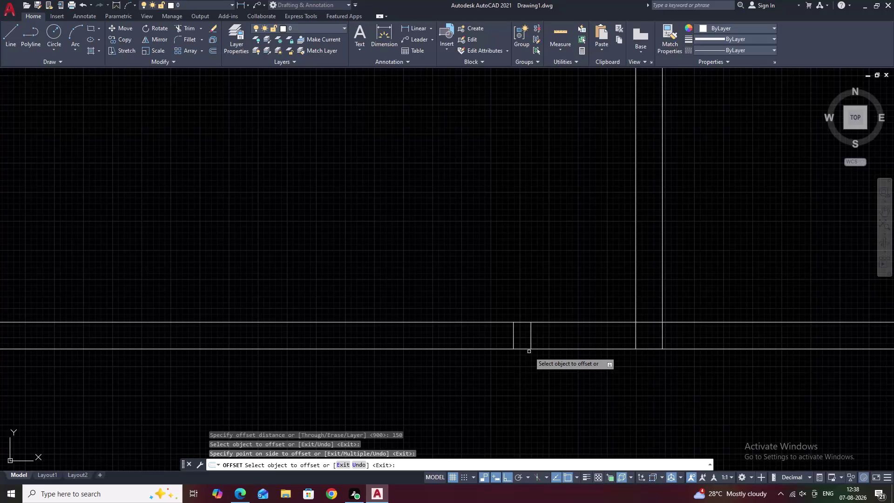
Draw a 900-tall, 115-wide rectangle outline rising from the opening's left jamb.
key(Escape)
text(L)
key(space)
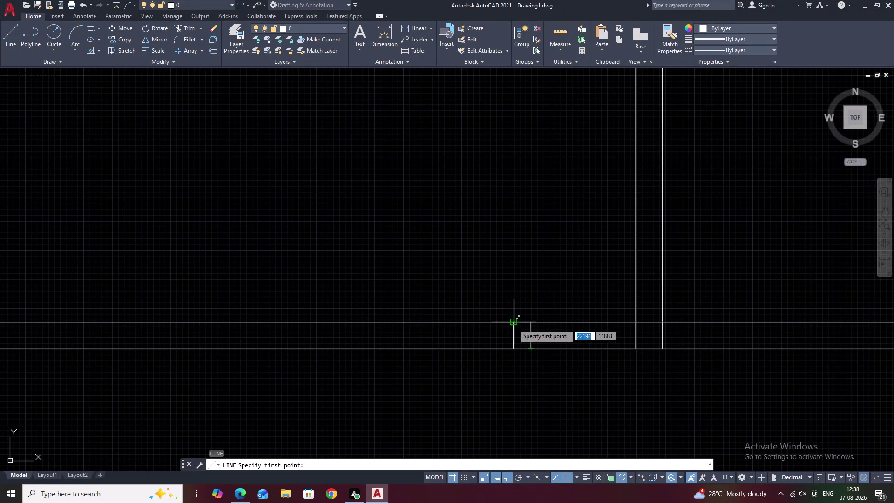
click(514, 326)
text(900)
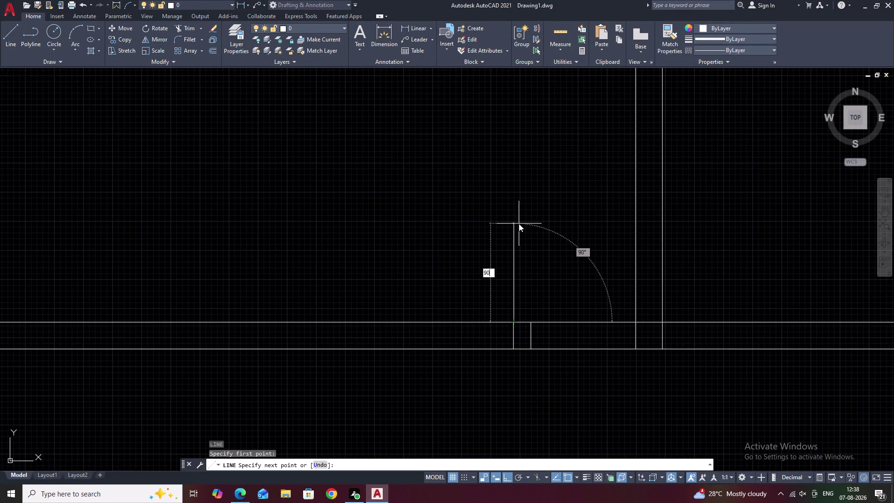
key(space)
text(1)
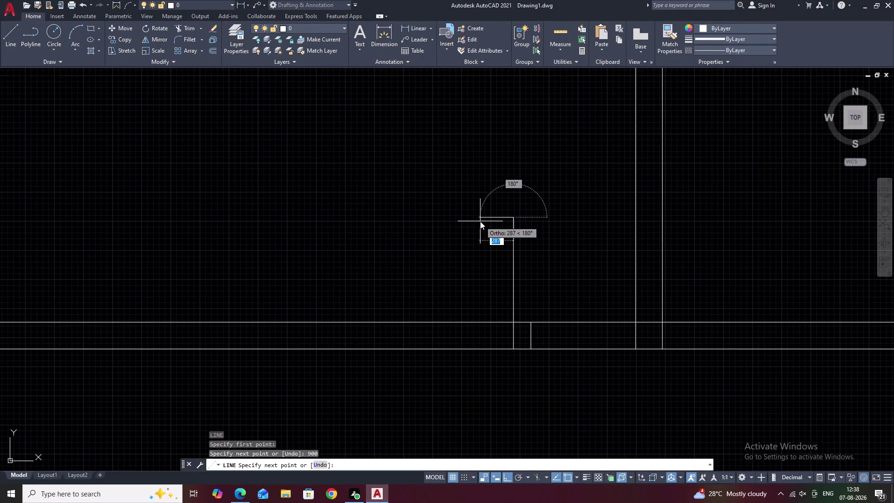
text(15)
key(space)
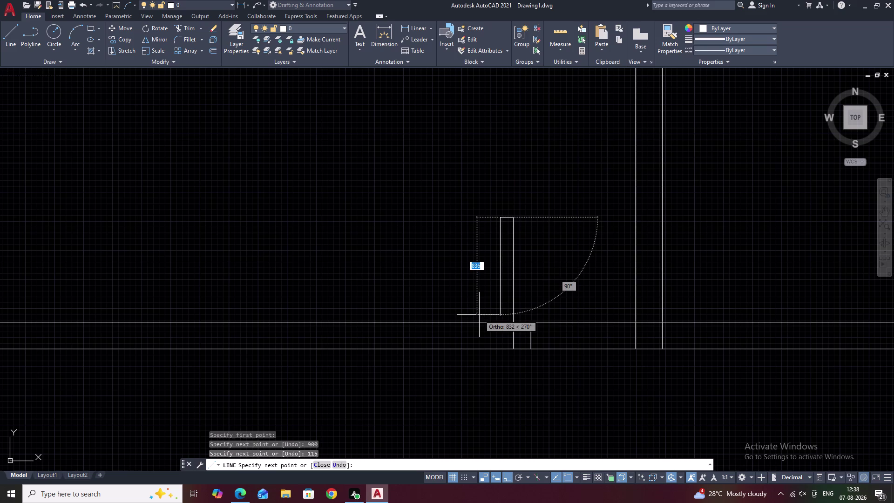
text(900)
key(space)
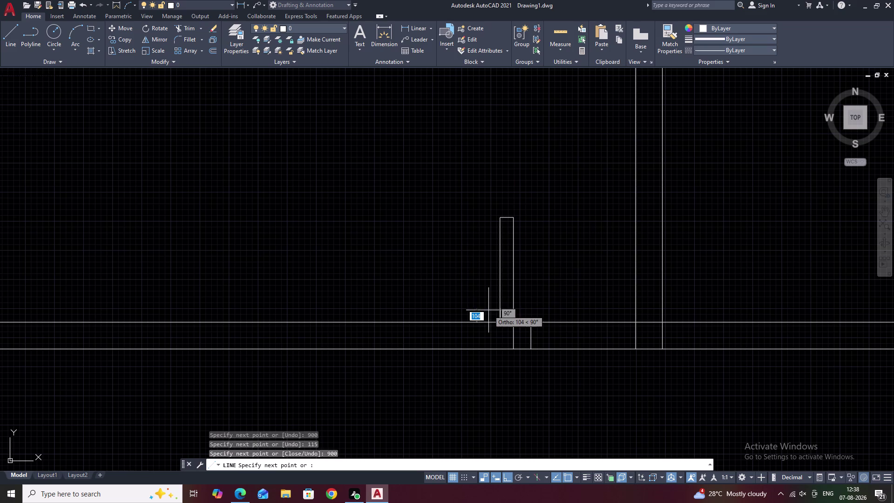
key(Escape)
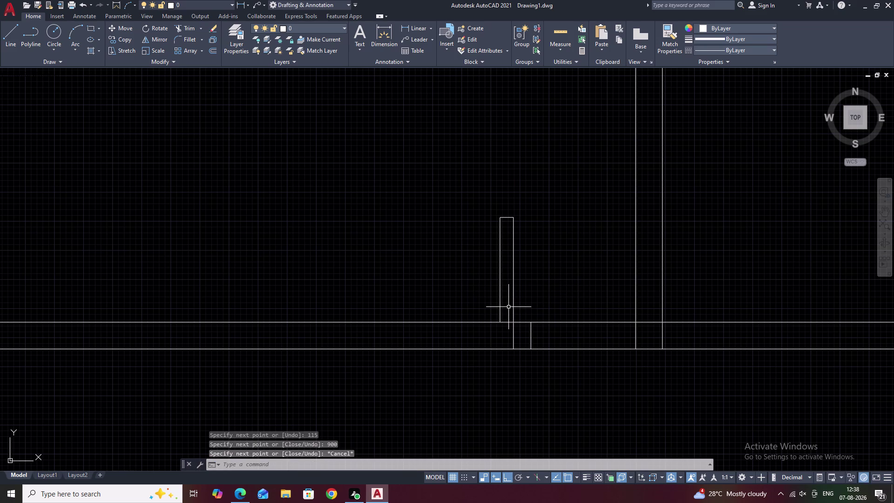
Offset the rectangle's left edge 900 to the left, then offset that copy 115 further left.
text(O 900)
key(space)
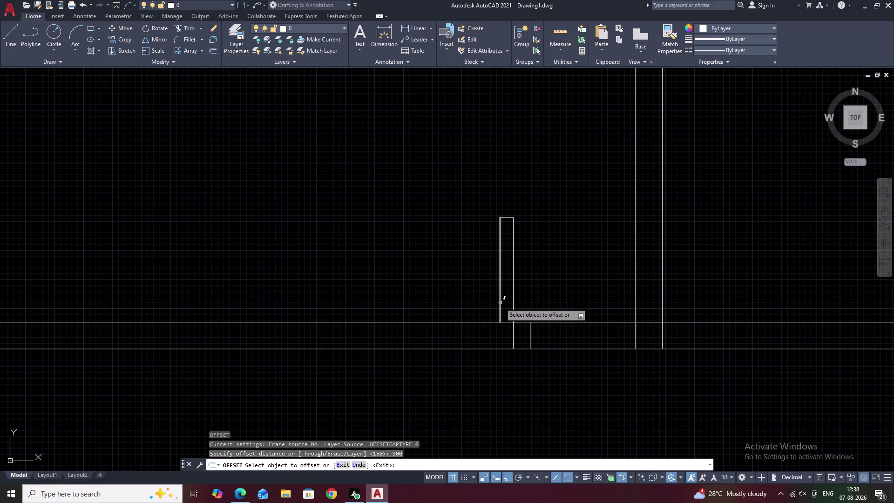
click(499, 284)
click(349, 272)
key(space)
key(space)
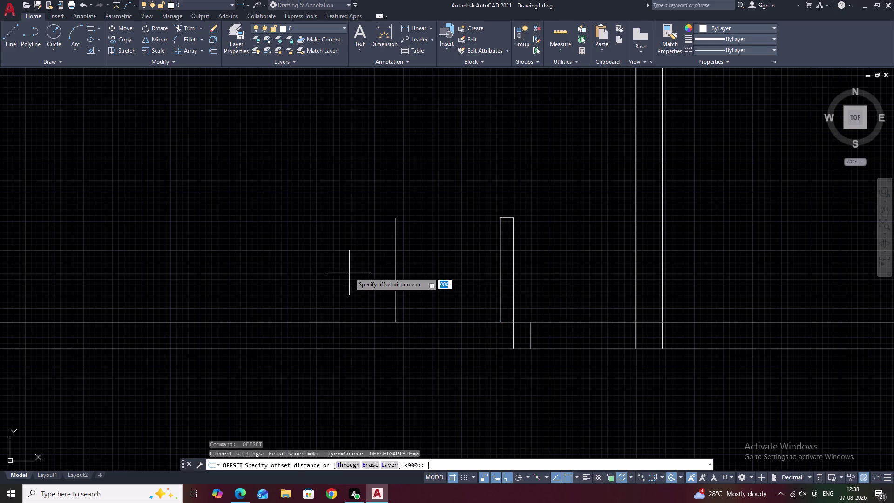
text(1150)
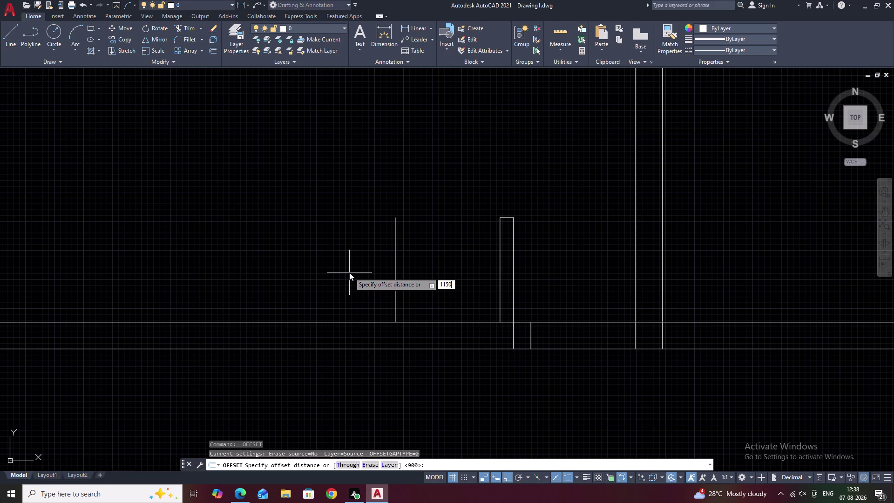
key(BackSpace)
key(space)
click(394, 252)
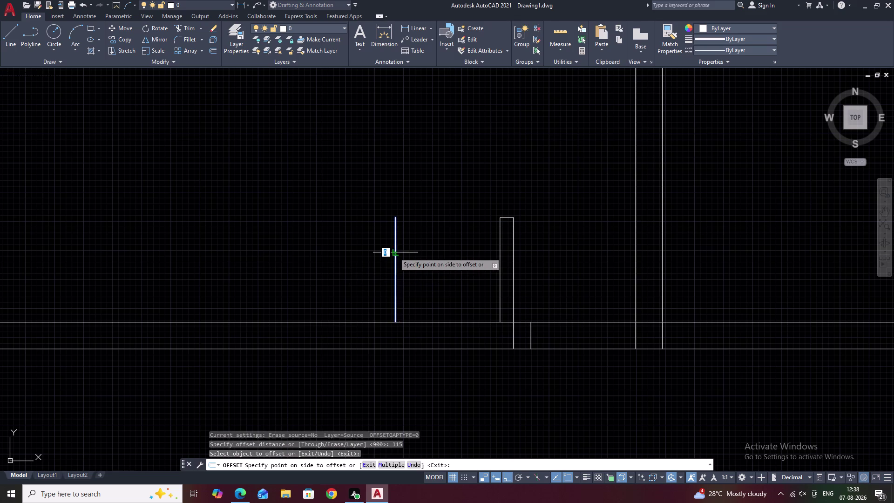
click(372, 254)
key(Escape)
Offset the left vertical line another 150 units to the left.
middle_drag(398, 272, 544, 299)
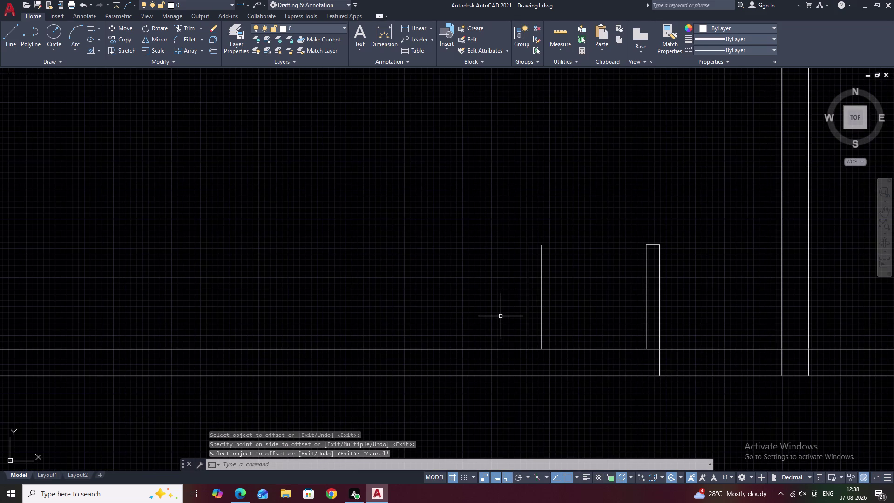
key(space)
text(150)
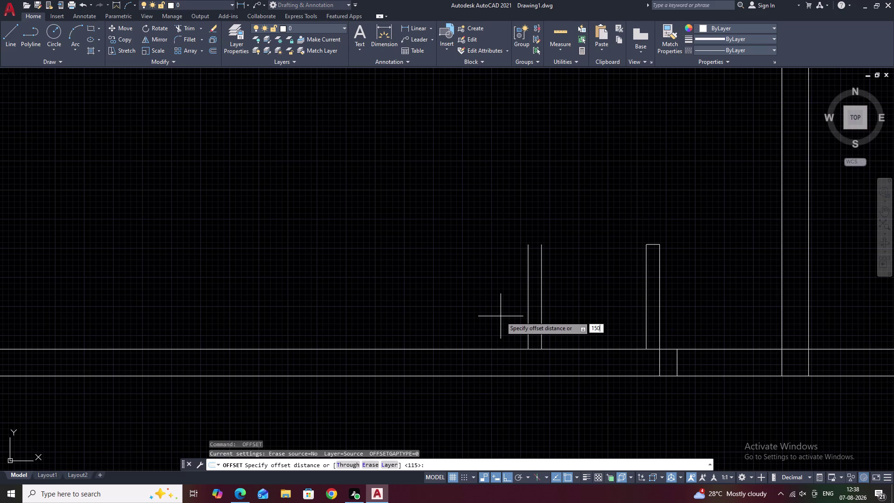
key(space)
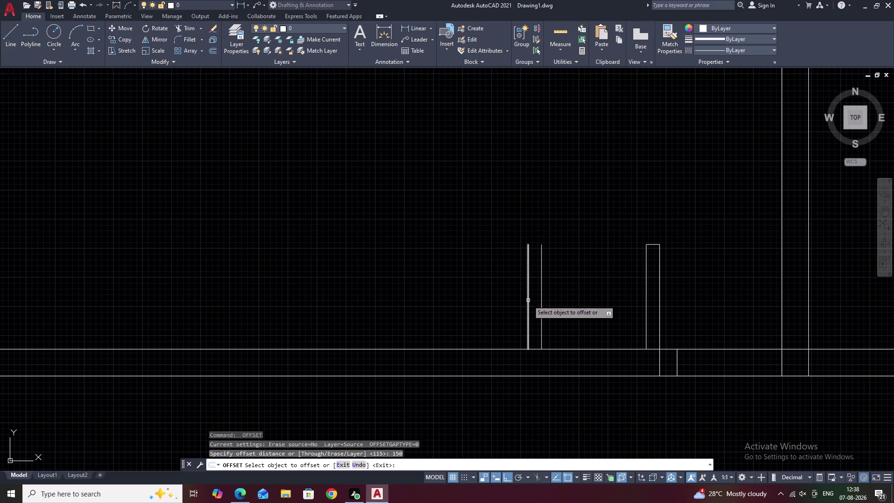
click(529, 300)
click(465, 302)
key(Escape)
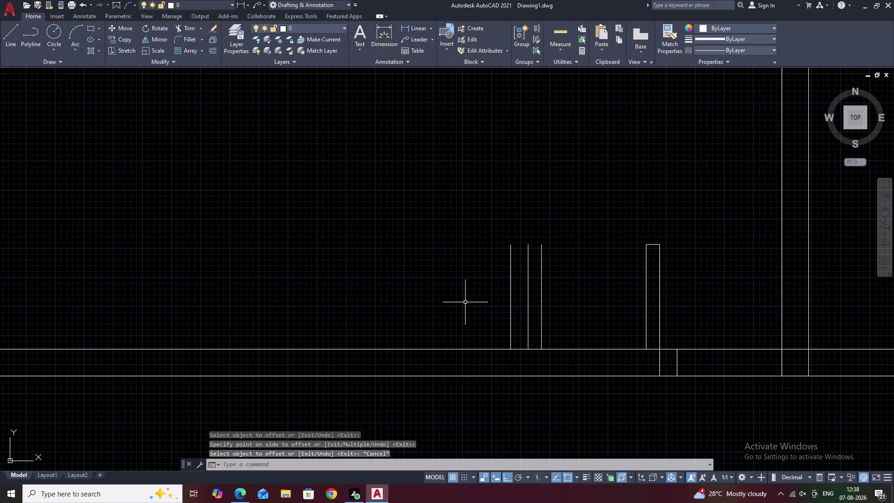
Extend the leftmost line to the lower wall and trim its part above the wall.
text(EX)
key(space)
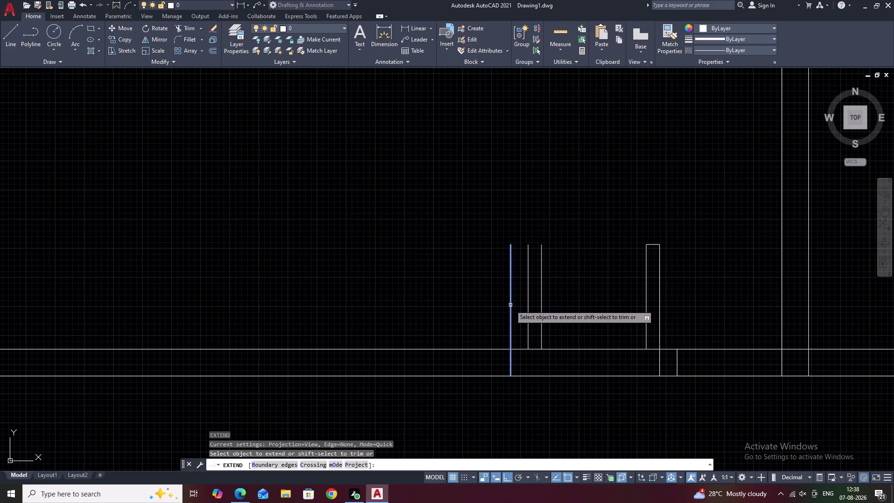
click(511, 306)
key(Escape)
text(TR)
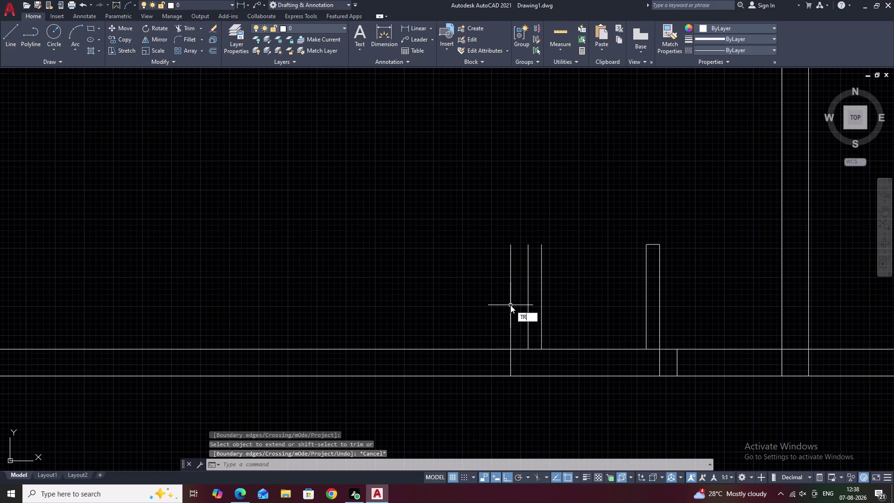
key(space)
click(511, 305)
key(Escape)
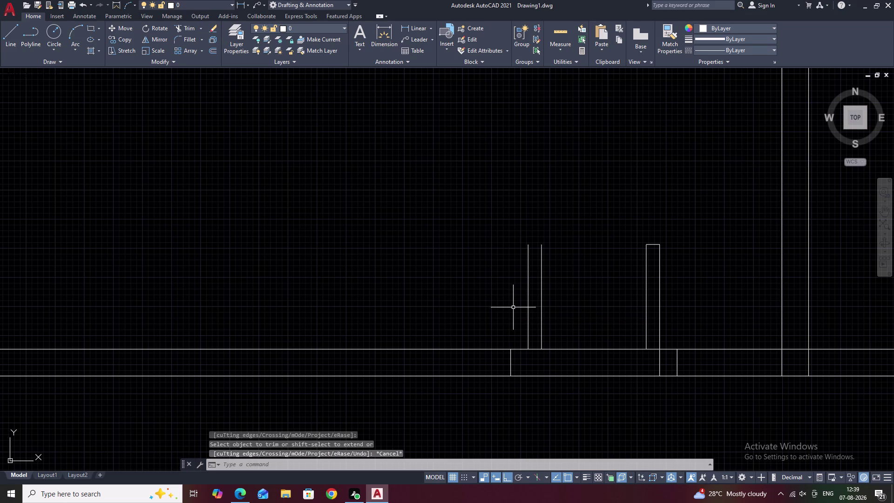
text(L)
key(space)
key(Escape)
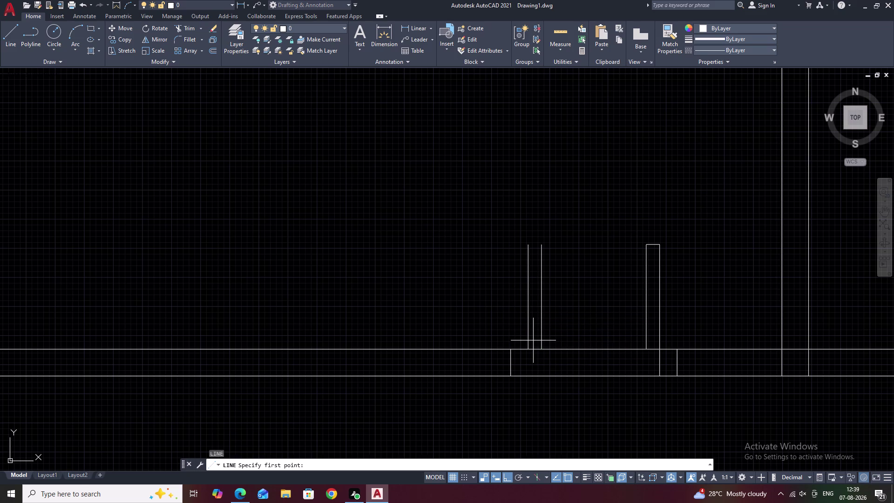
Trim away the extra jamb line inside the wall.
text(TR)
key(space)
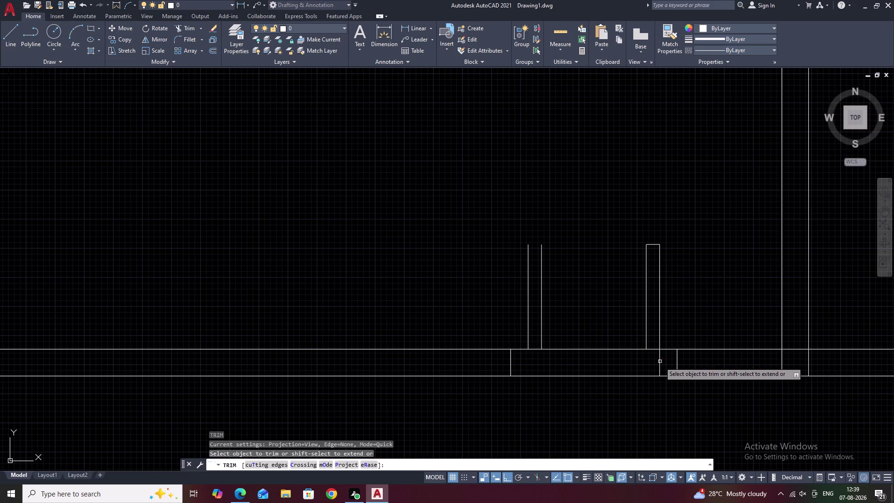
click(660, 362)
key(Escape)
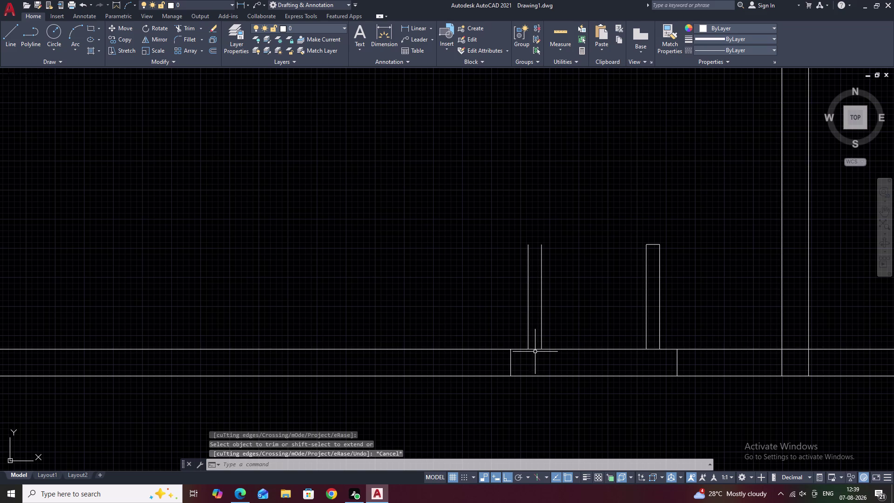
key(Escape)
Offset the jamb line 900 units to the left.
text(O)
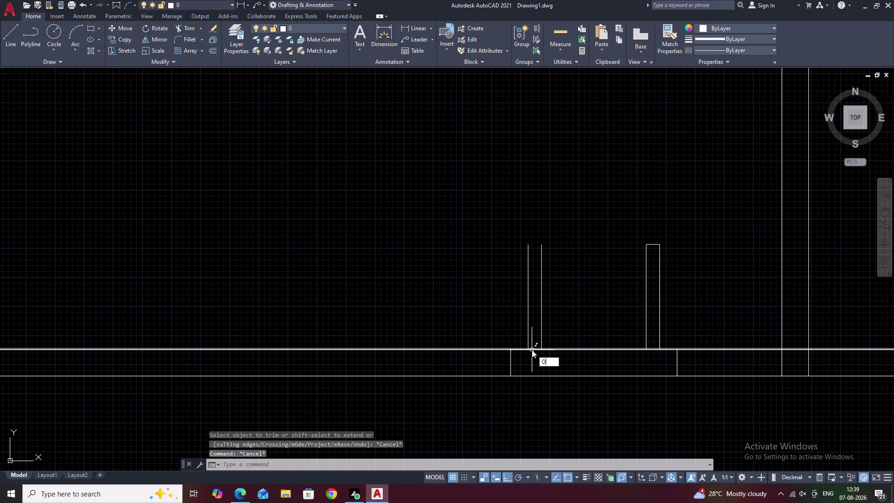
key(space)
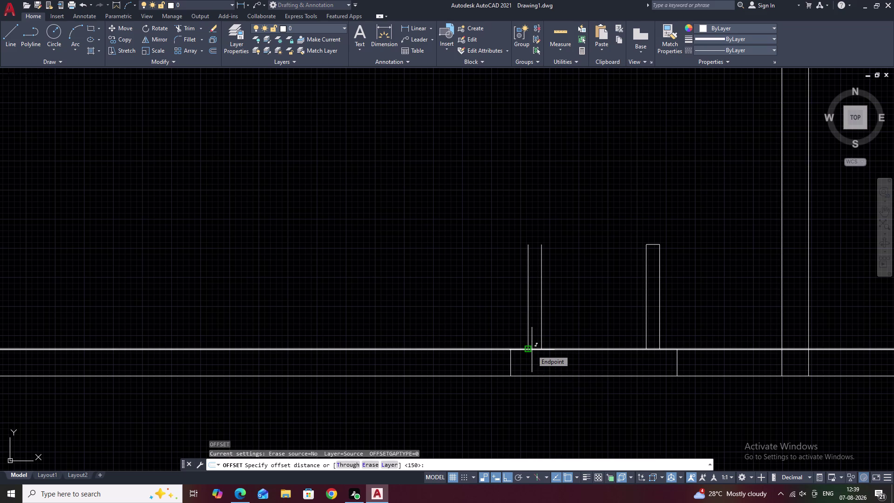
text(900)
key(space)
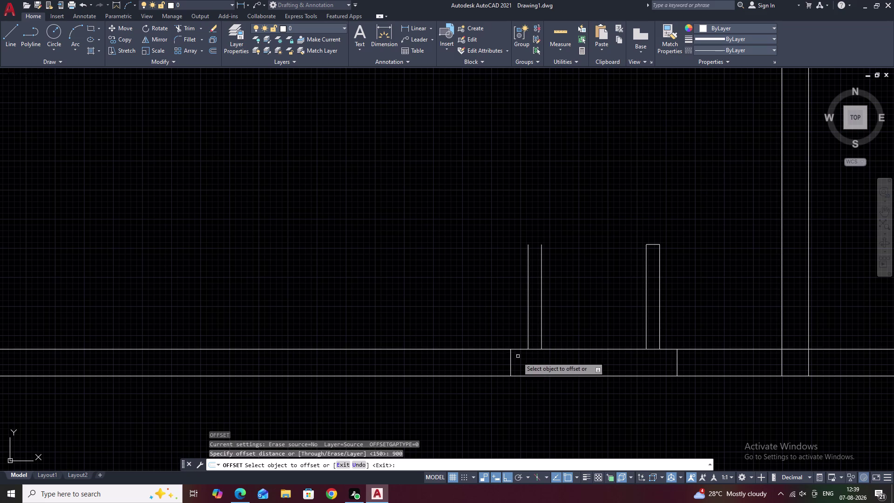
click(511, 359)
click(387, 363)
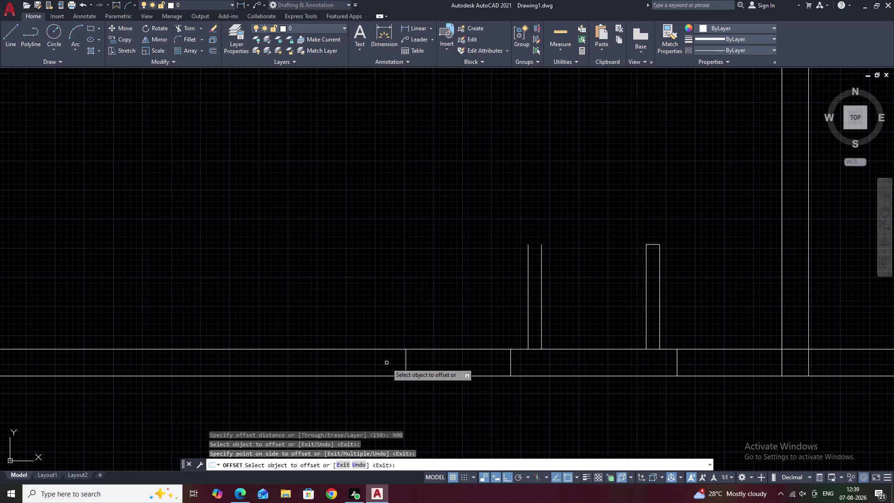
key(Escape)
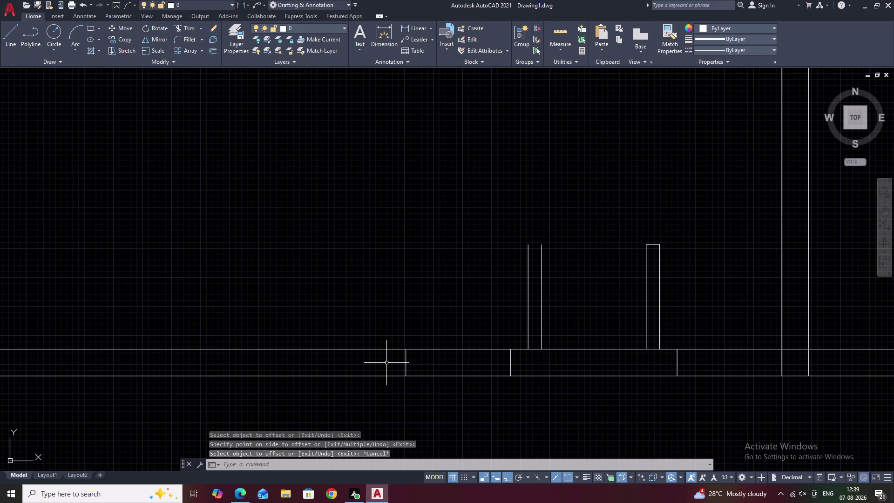
Offset the new jamb line a further 150 units to the left.
key(space)
text(150)
key(space)
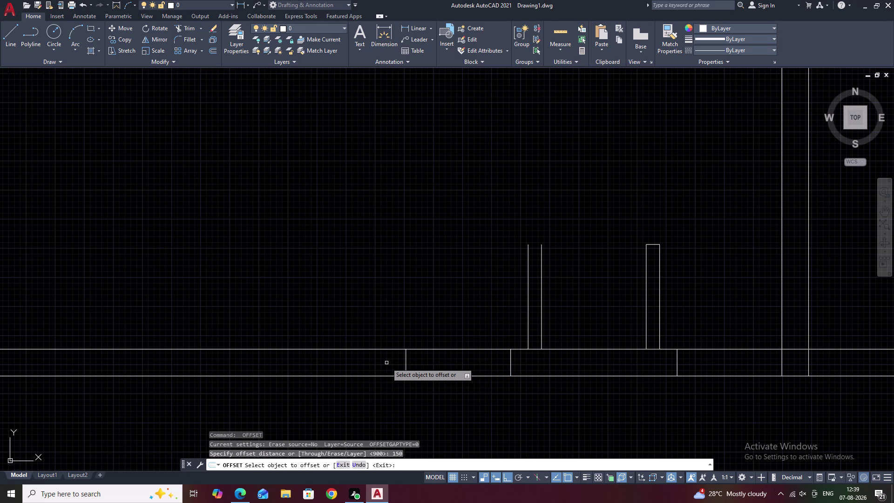
click(406, 362)
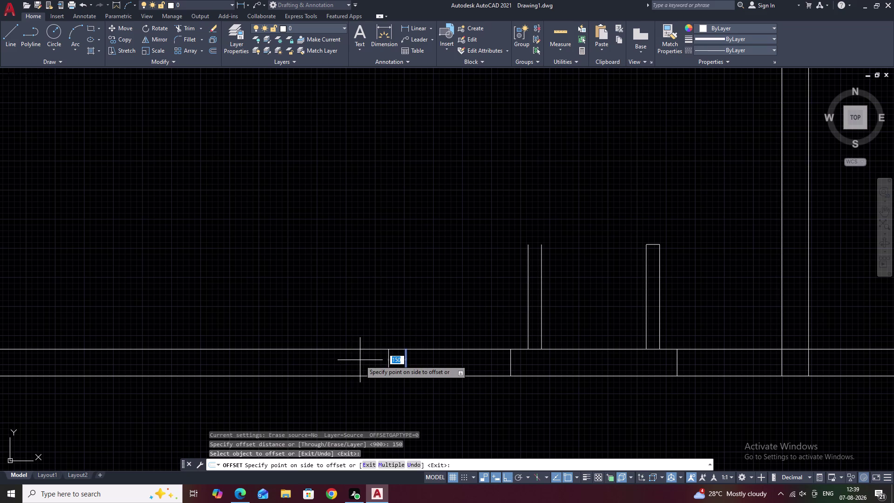
click(350, 361)
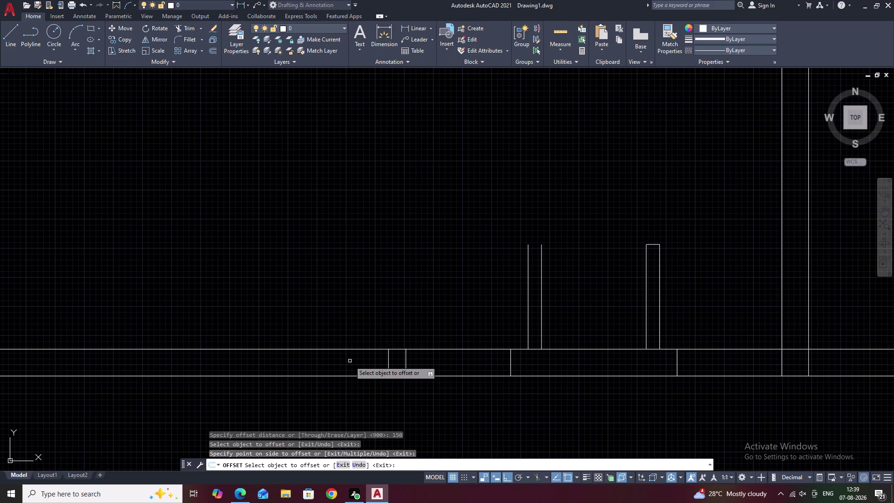
key(space)
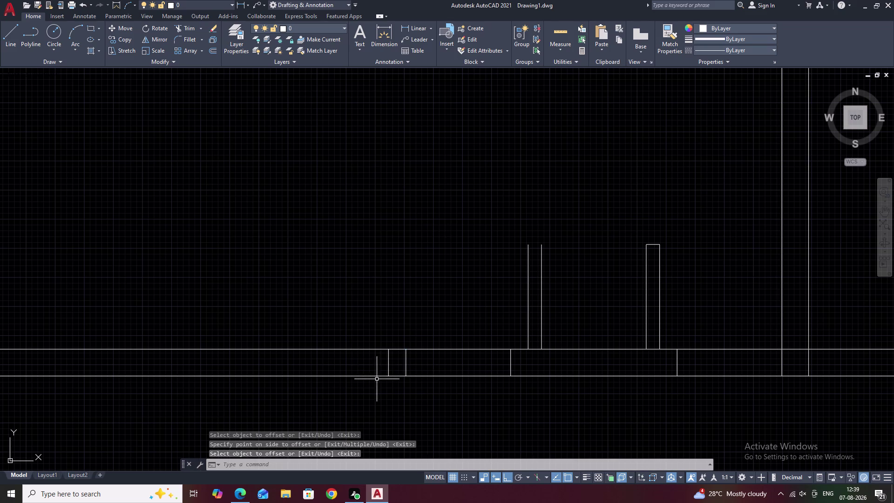
text(L)
key(space)
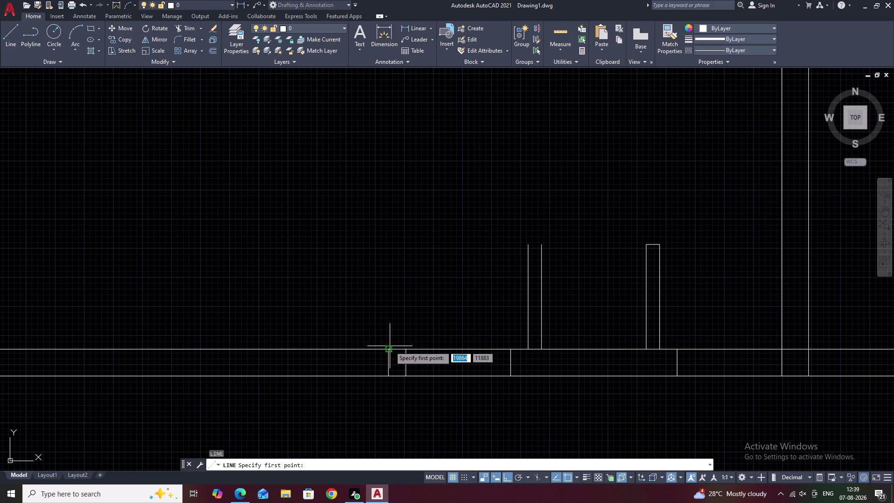
From the new jamb, draw 150, then 900 up, 115 across and 900 down.
click(390, 349)
text(150)
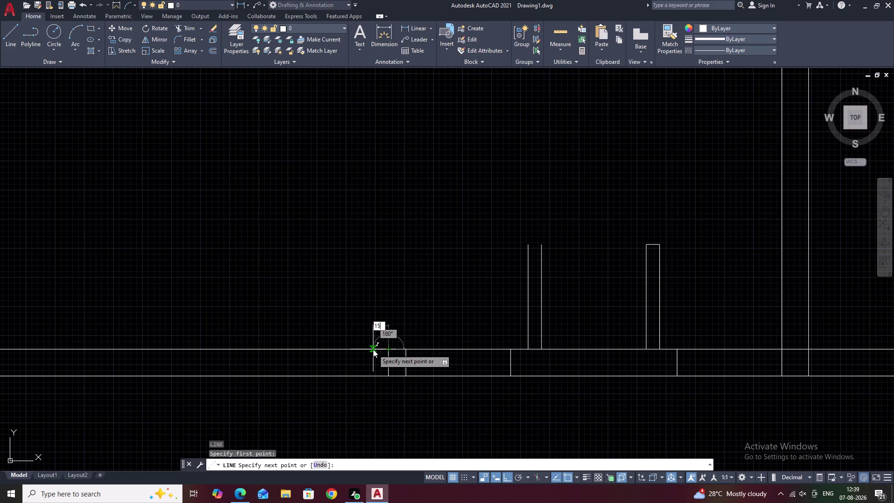
key(space)
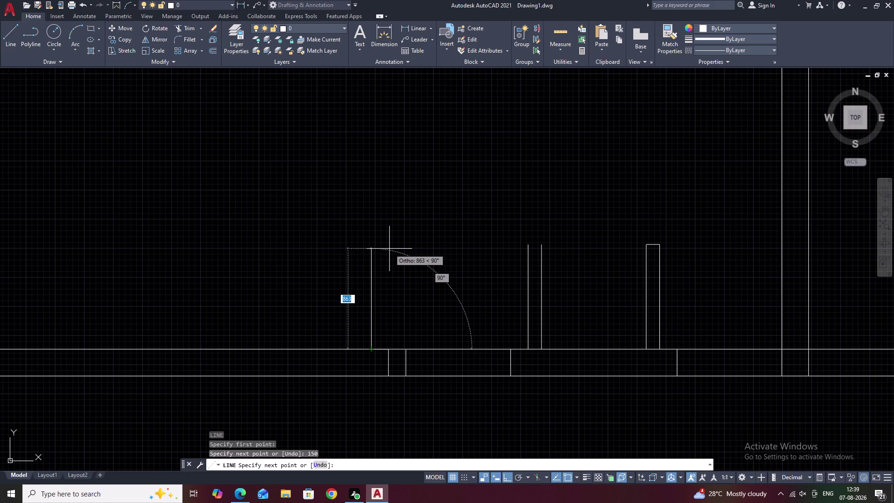
text(90)
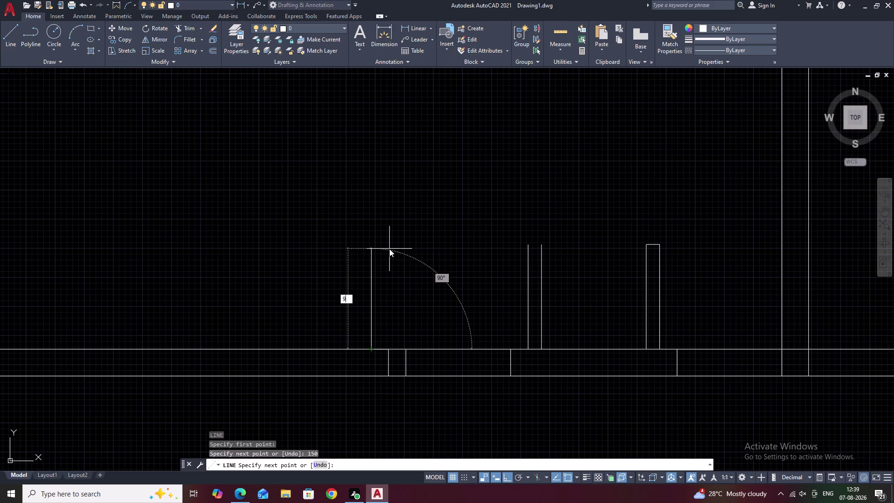
text(0)
key(space)
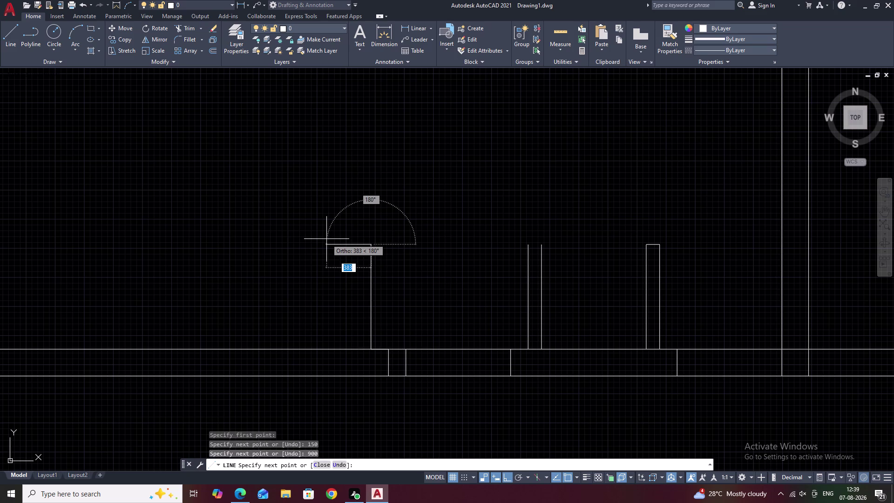
text(1150)
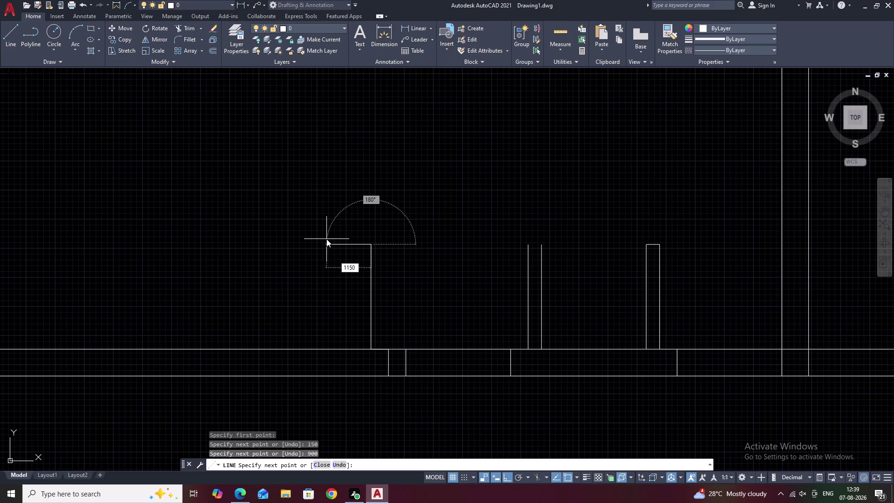
key(BackSpace)
key(space)
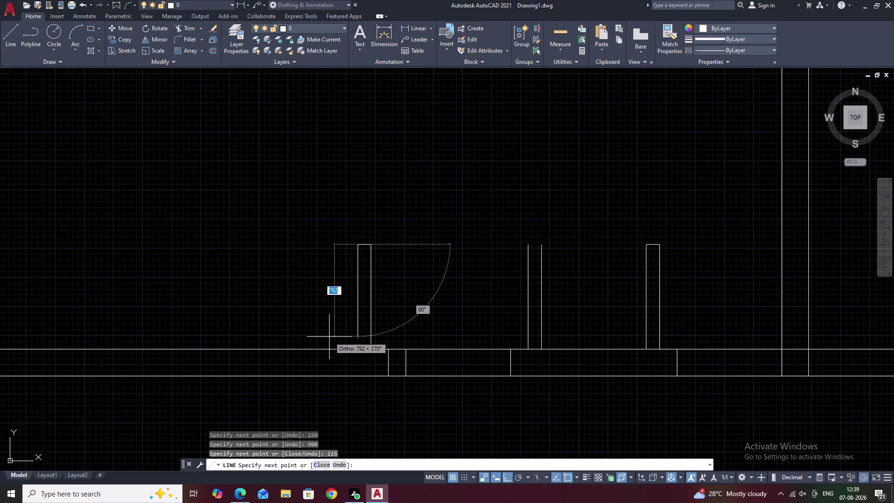
text(900)
key(space)
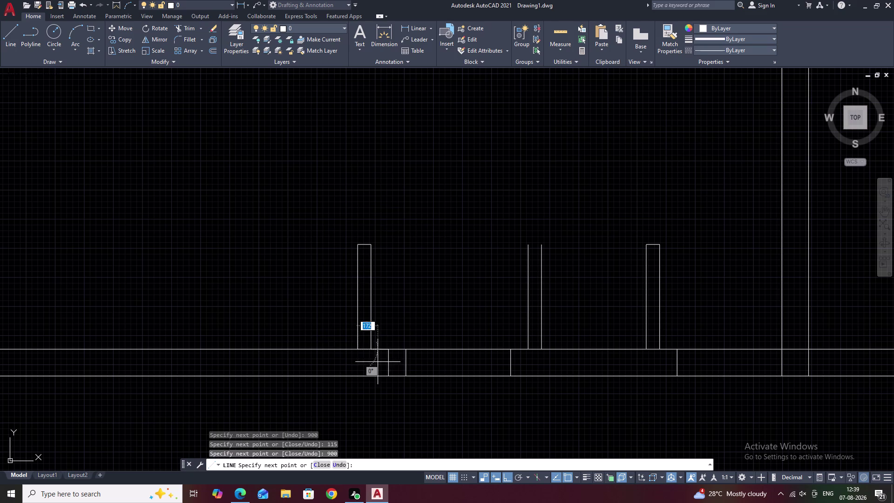
key(Escape)
Offset the pier's left line 900 units to the left.
middle_drag(368, 360, 472, 376)
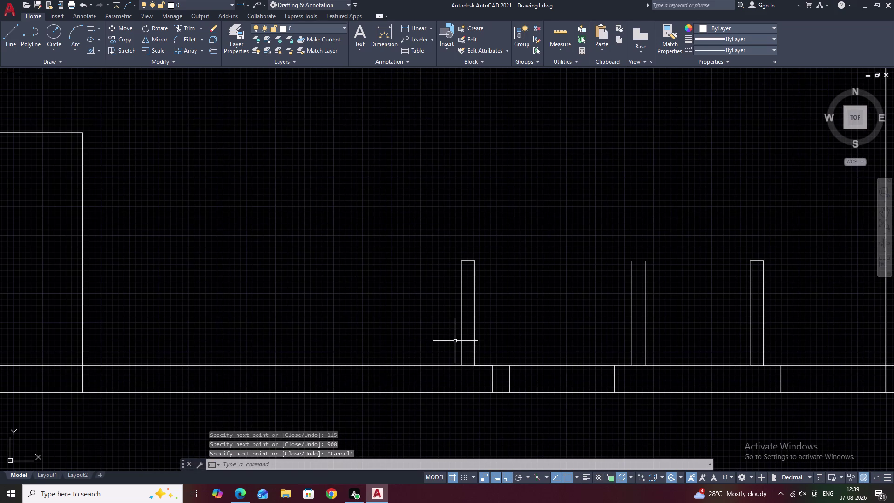
text(O)
key(space)
text(9)
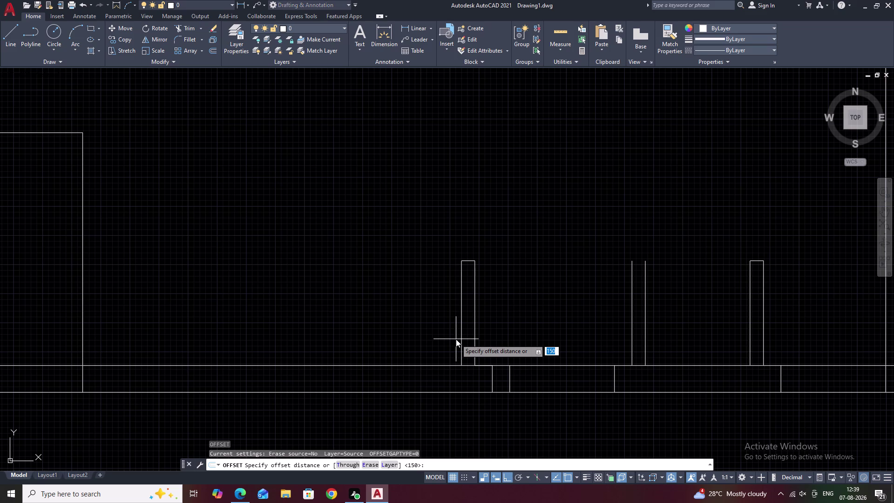
text(00)
key(space)
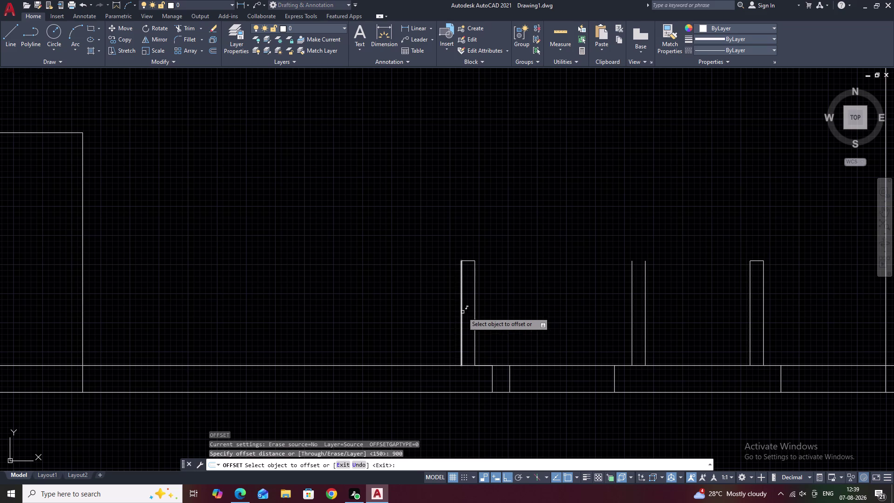
click(461, 310)
click(316, 293)
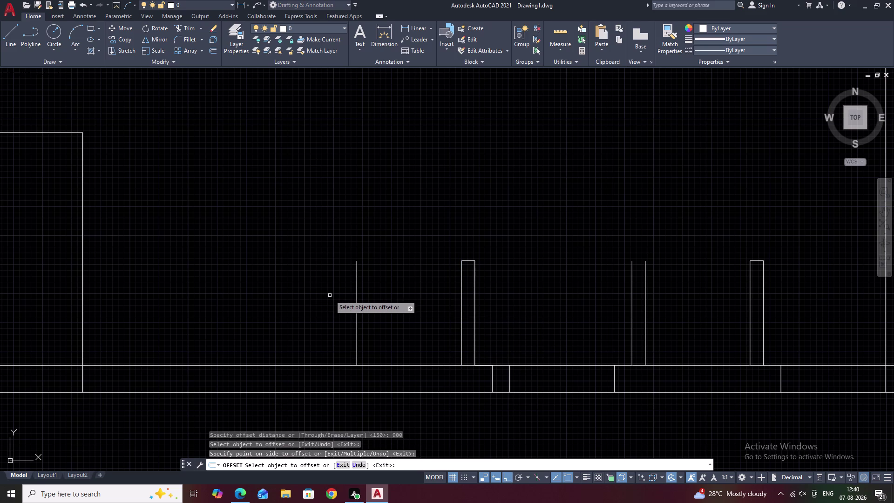
key(space)
Offset the newly copied vertical line 115 units further left.
text(11)
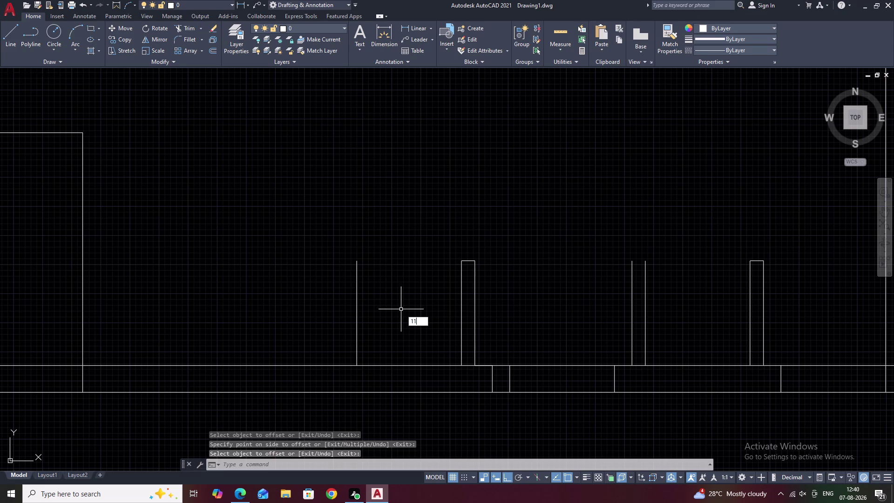
text(5)
key(space)
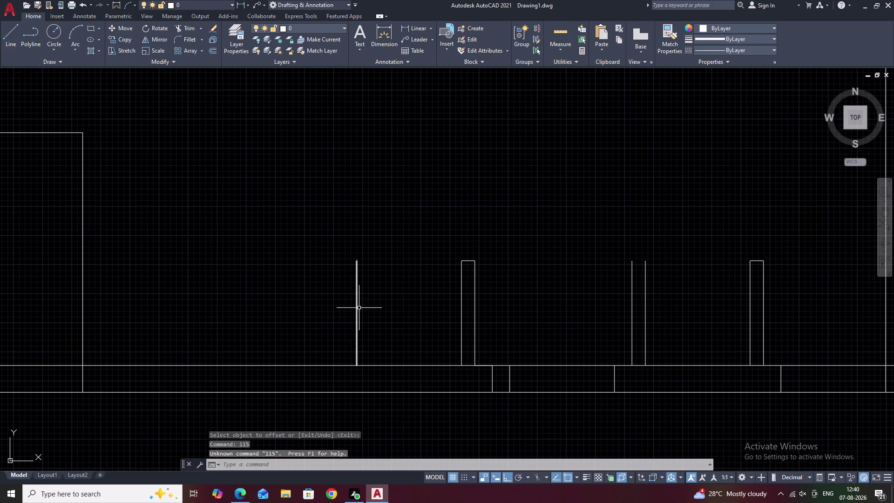
key(space)
key(Escape)
key(Escape)
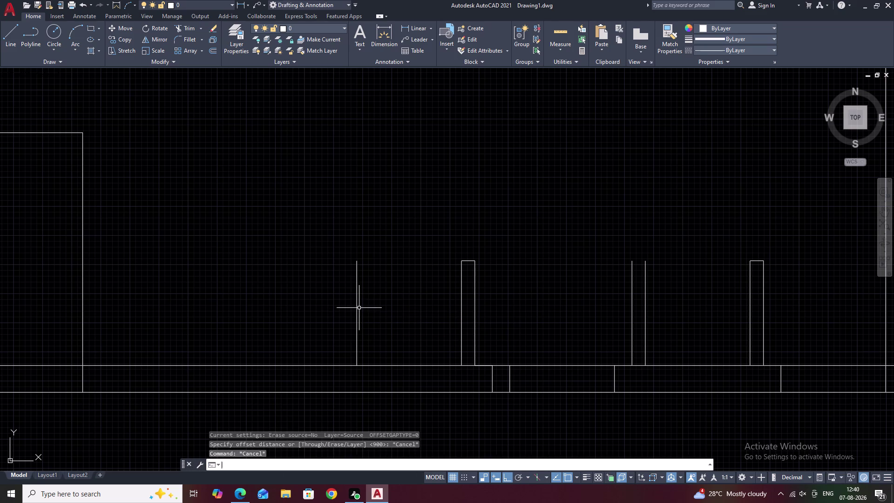
key(space)
text(150)
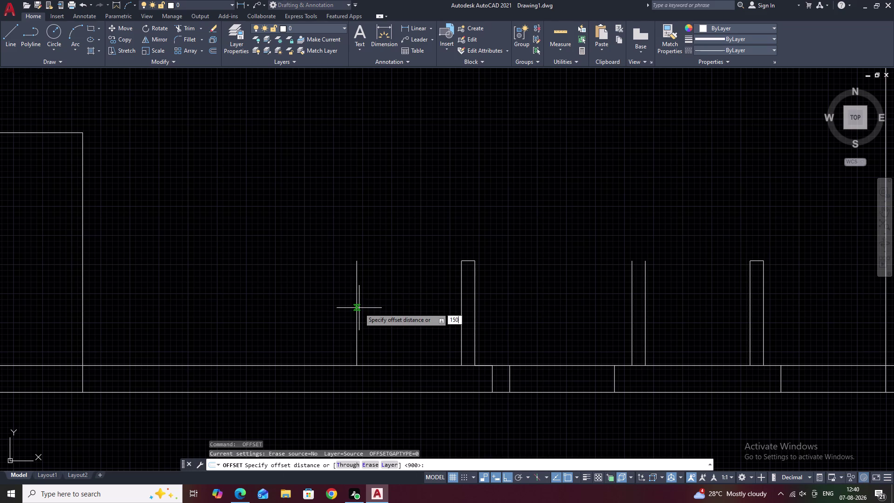
key(space)
key(Escape)
key(space)
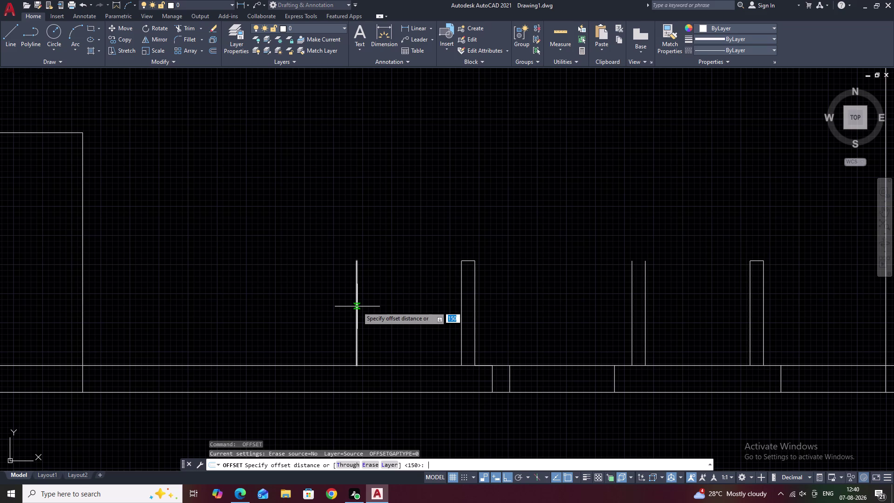
text(115)
key(space)
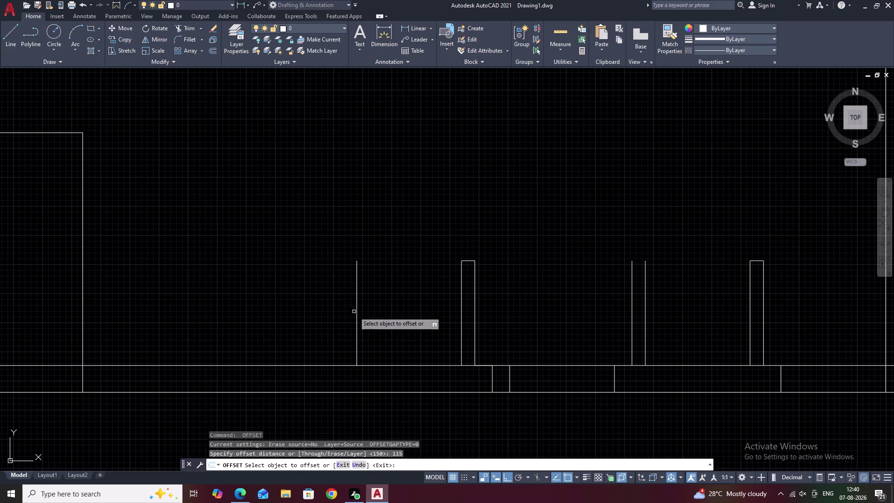
click(356, 308)
click(322, 309)
key(Escape)
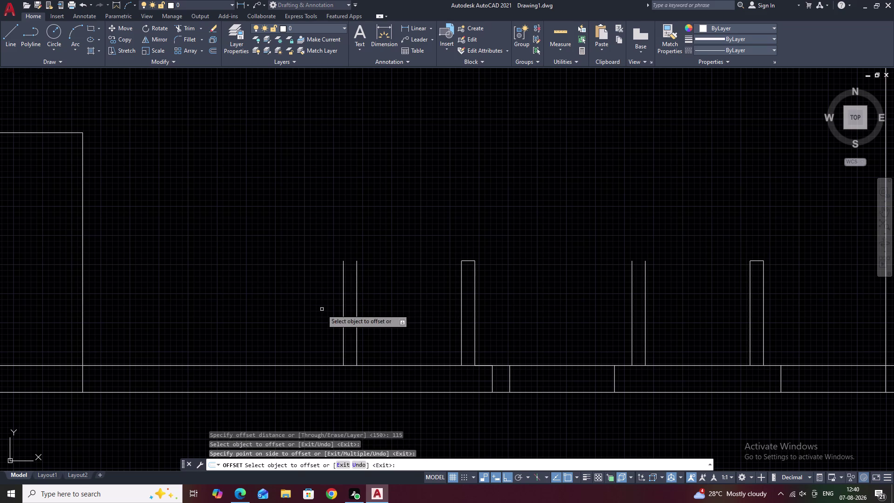
Attempt a line from the new line's top with a 150 offset, then cancel.
text(L)
key(space)
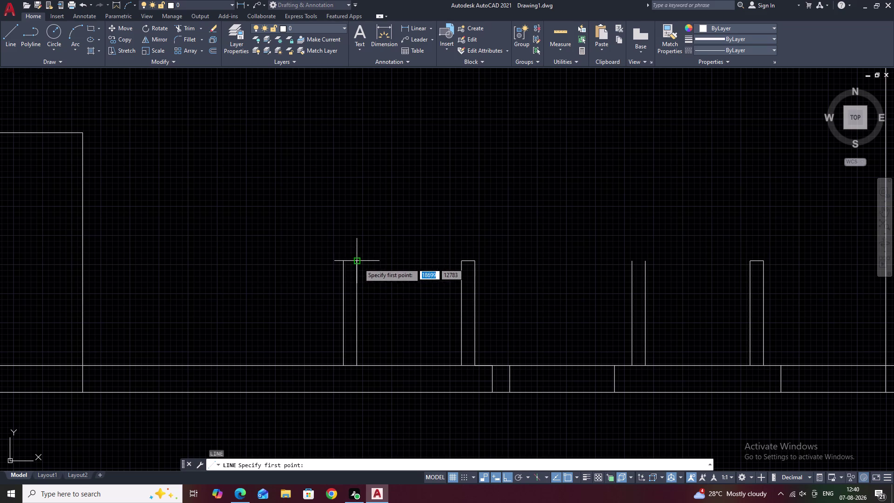
click(359, 263)
click(345, 262)
key(Escape)
scroll(down, 3)
middle_drag(395, 318, 436, 308)
key(space)
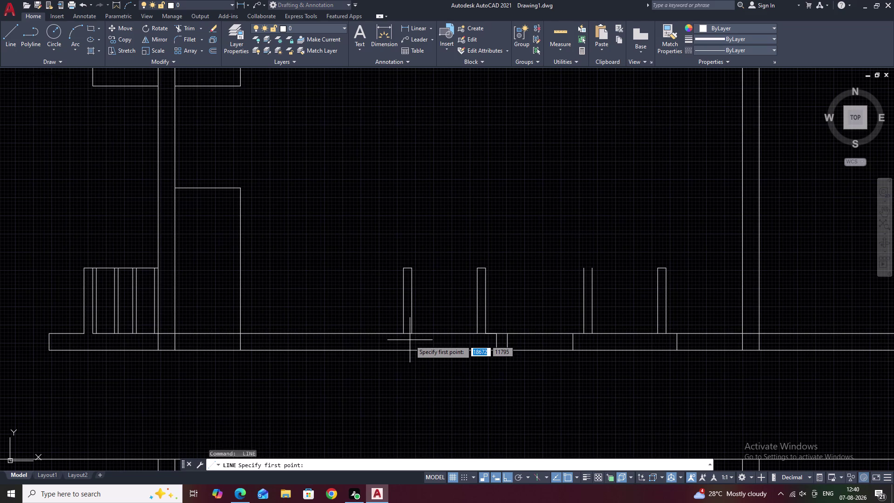
text(150)
key(space)
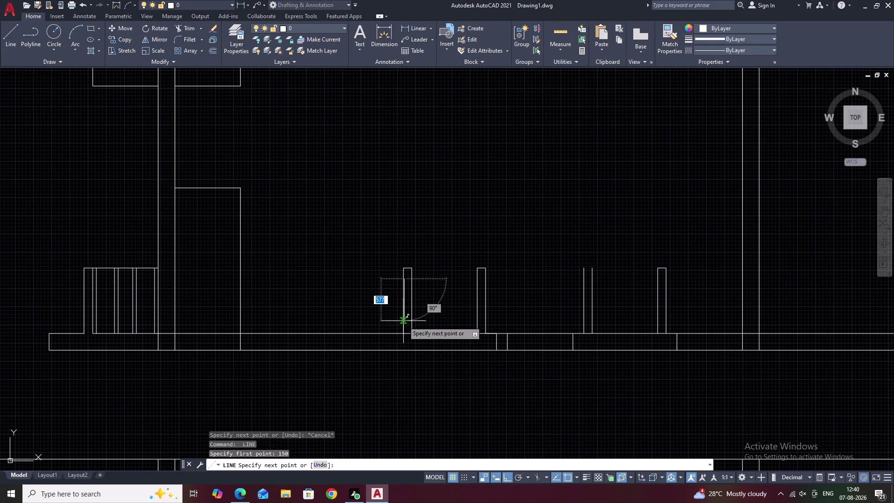
key(Escape)
scroll(up, 3)
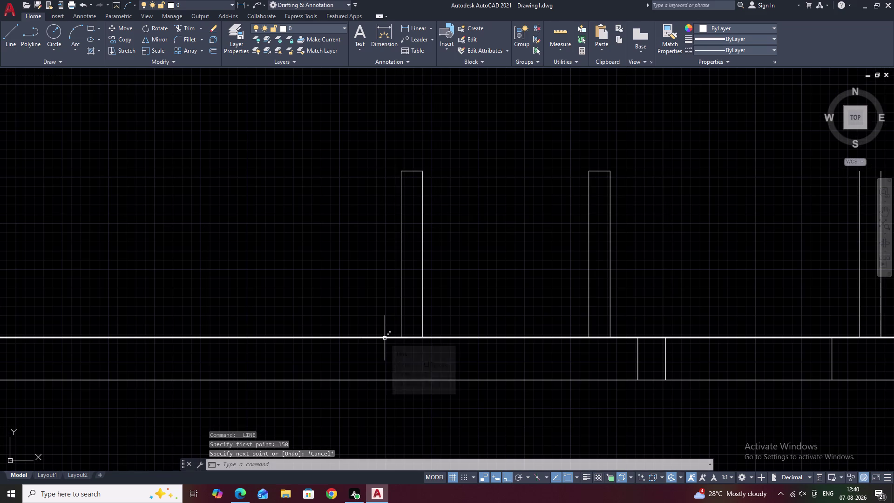
Draw a jamb line from the pier's base corner, 150 left then 230 down.
key(k)
key(BackSpace)
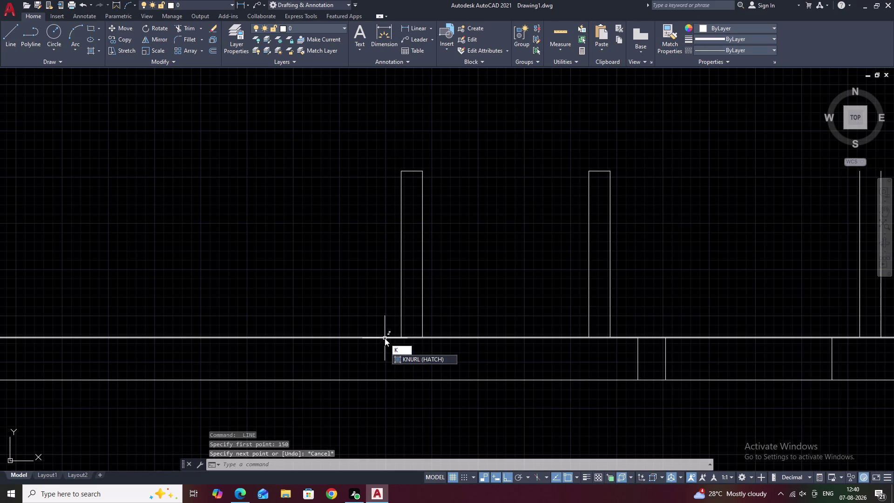
key(BackSpace)
text(L)
key(space)
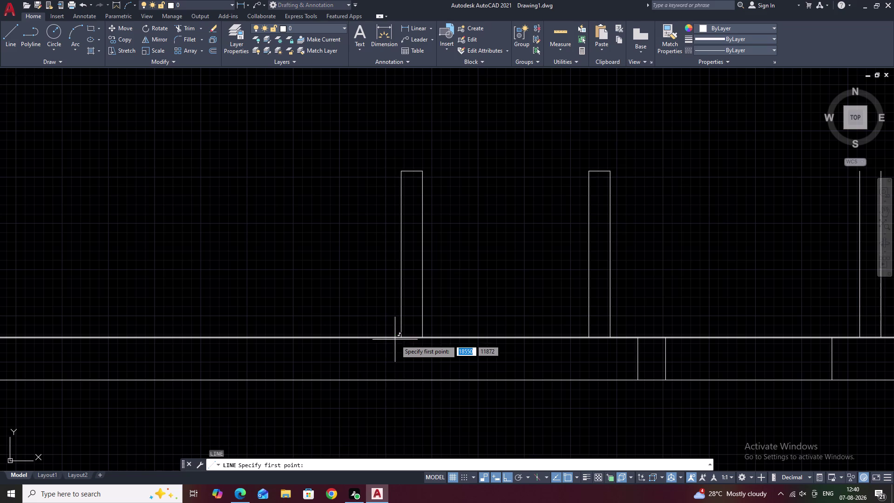
click(402, 340)
text(15)
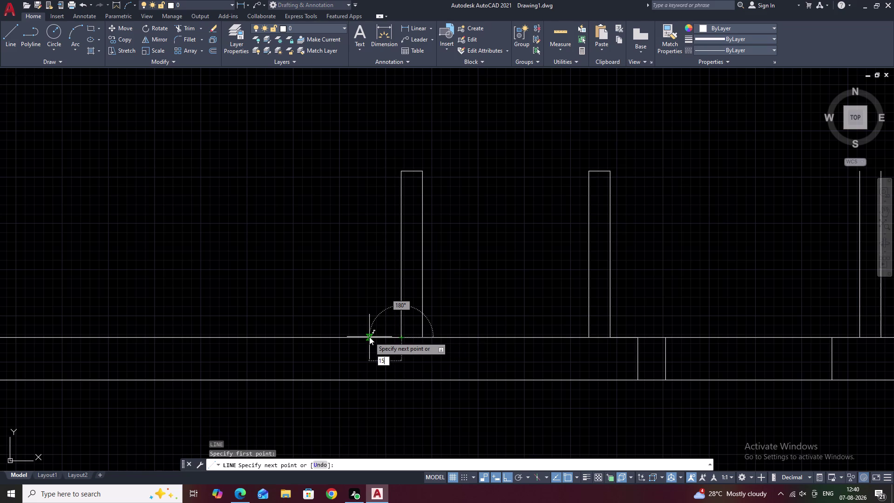
text(0)
key(space)
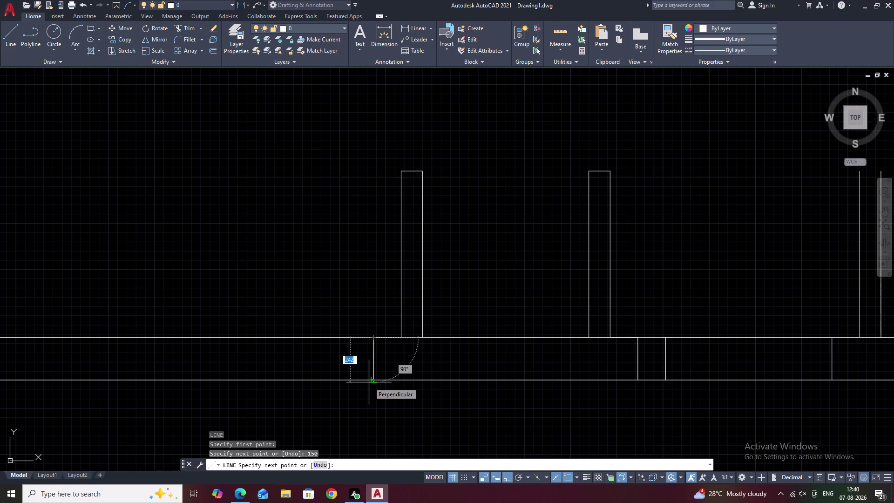
text(230)
key(space)
key(Escape)
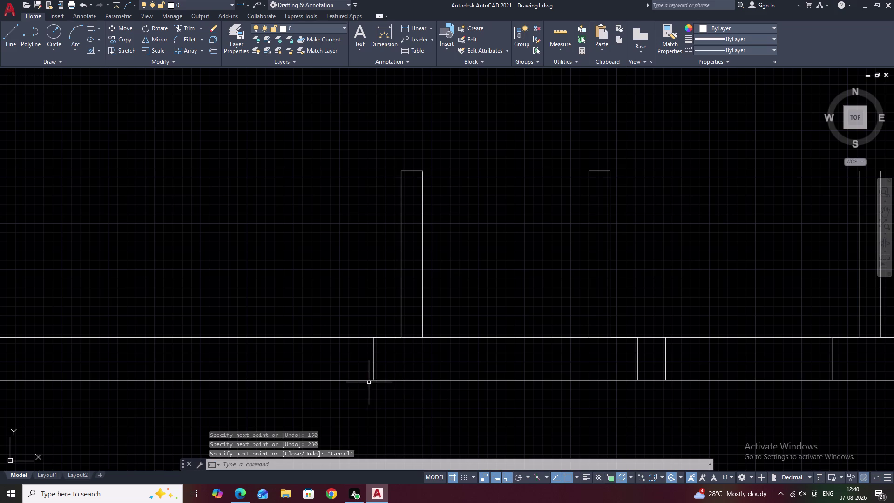
scroll(down, 3)
middle_drag(536, 411, 616, 402)
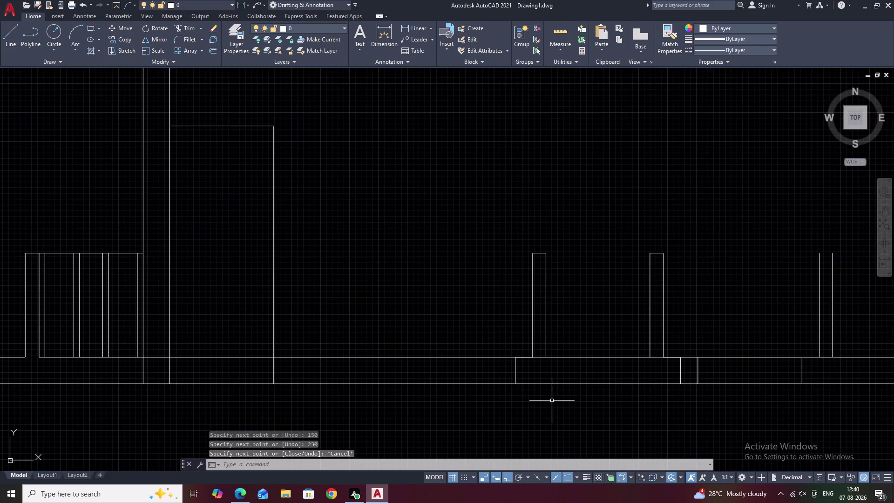
Trim the wall line inside the pier.
text(TR)
key(space)
click(541, 357)
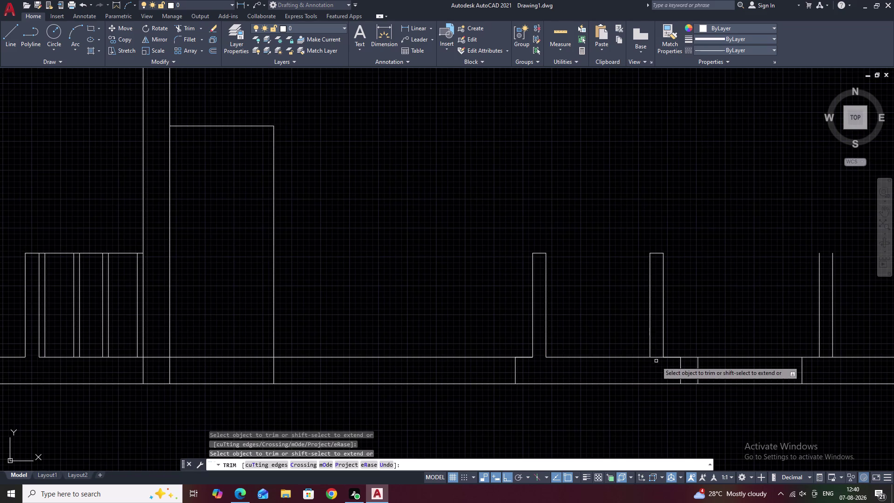
click(658, 356)
key(Escape)
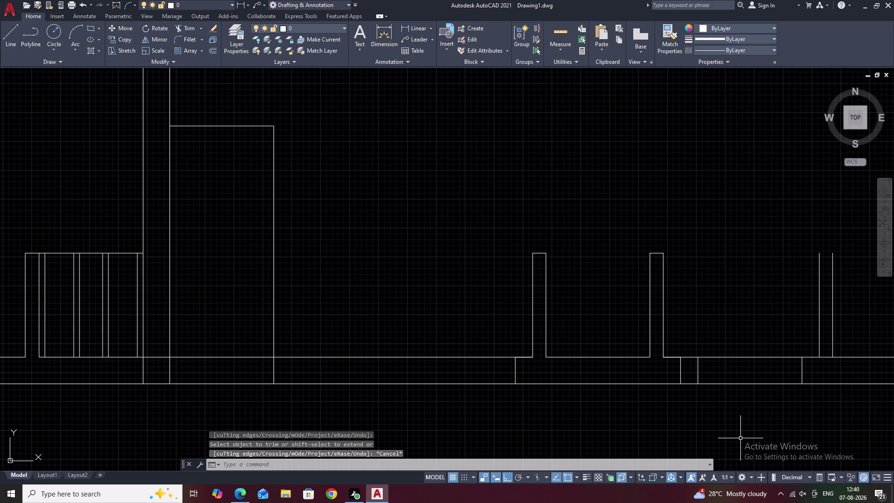
Clear pending commands and attempt, then cancel, an EXTEND on a wall line.
middle_drag(746, 441, 721, 445)
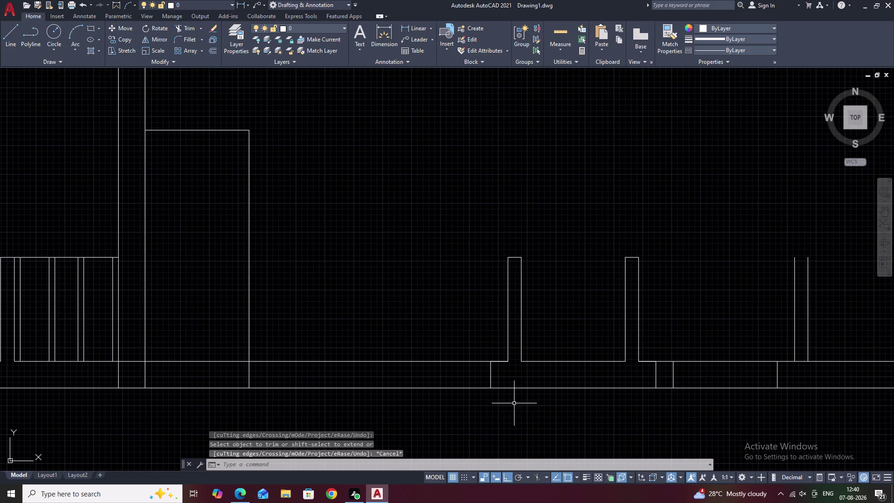
key(Escape)
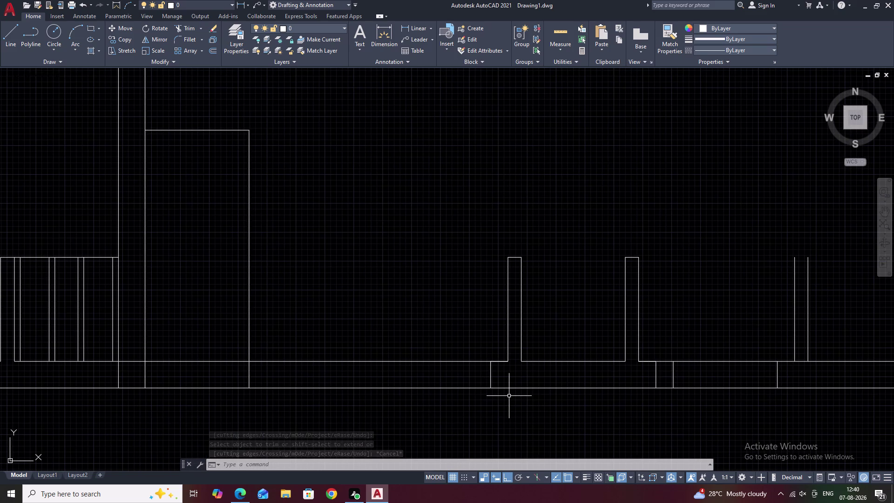
key(r)
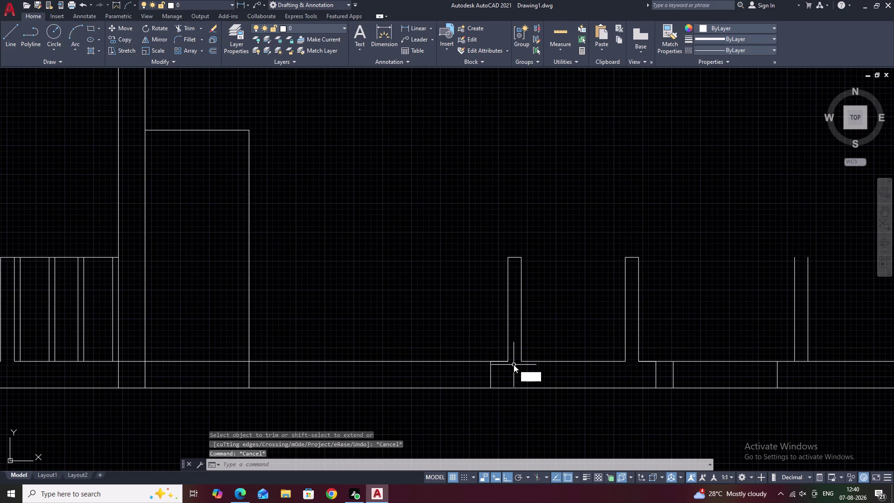
key(BackSpace)
text(EX)
key(space)
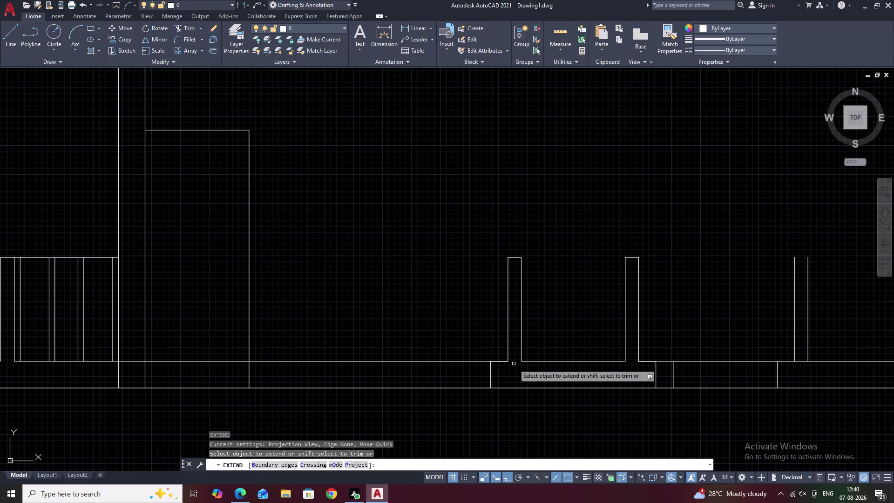
click(508, 345)
key(Escape)
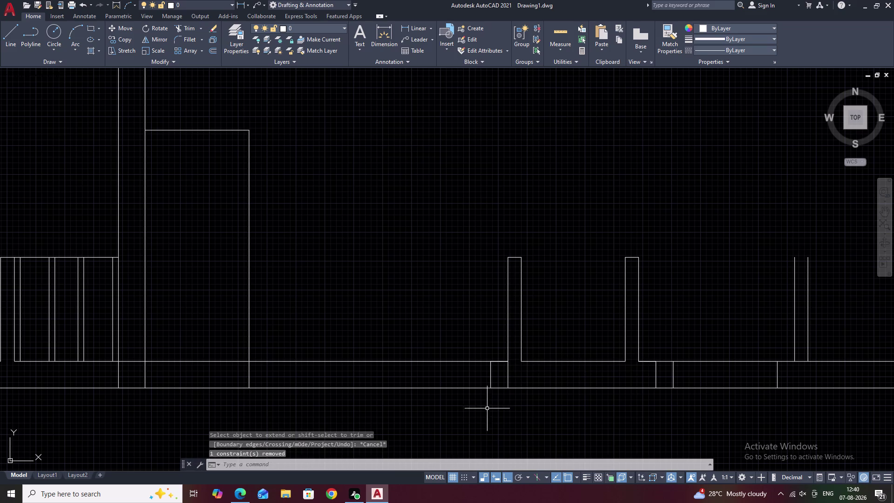
Trim two short wall-line pieces at the opening.
text(TR)
key(space)
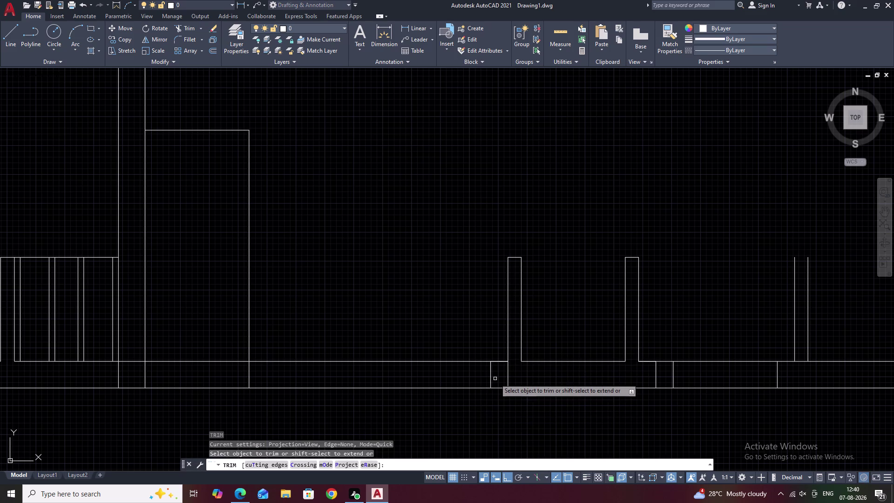
click(491, 378)
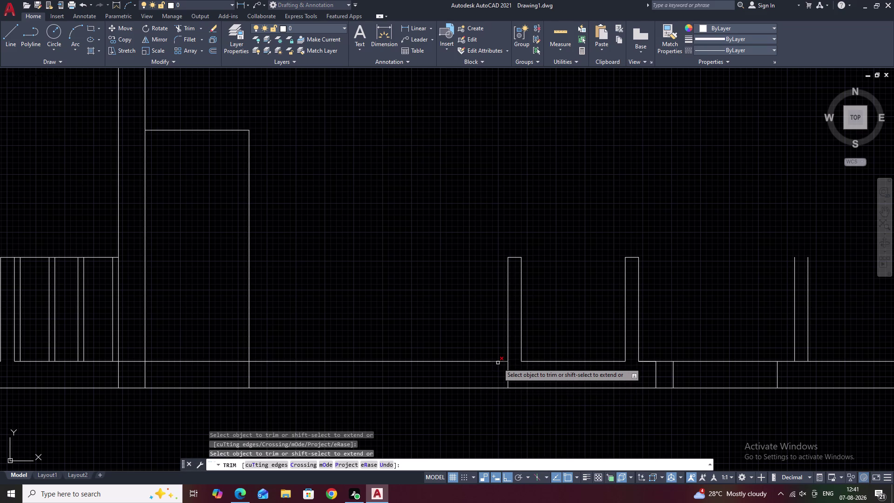
click(498, 363)
key(Escape)
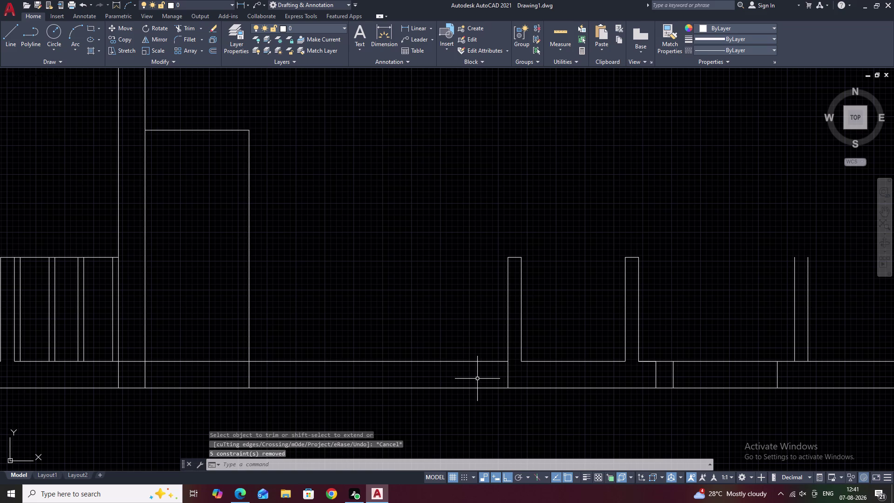
Offset the opening's edge line 1000 to the left.
text(O)
key(space)
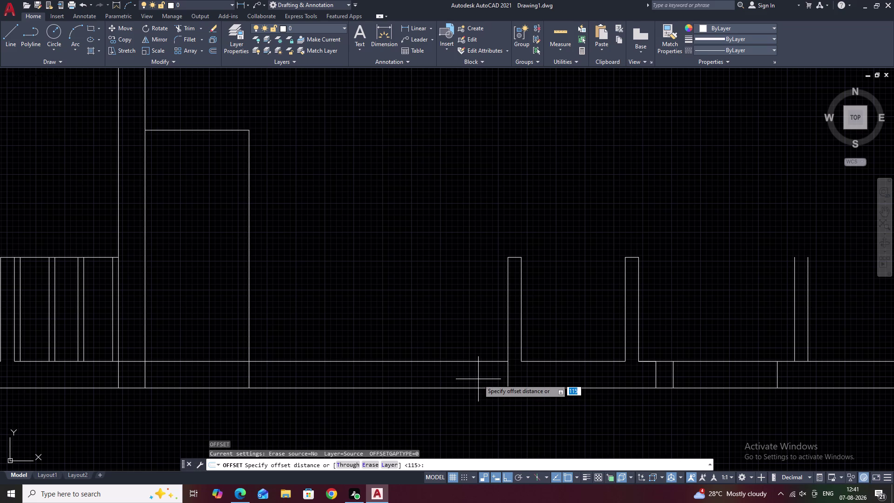
text(1000)
key(space)
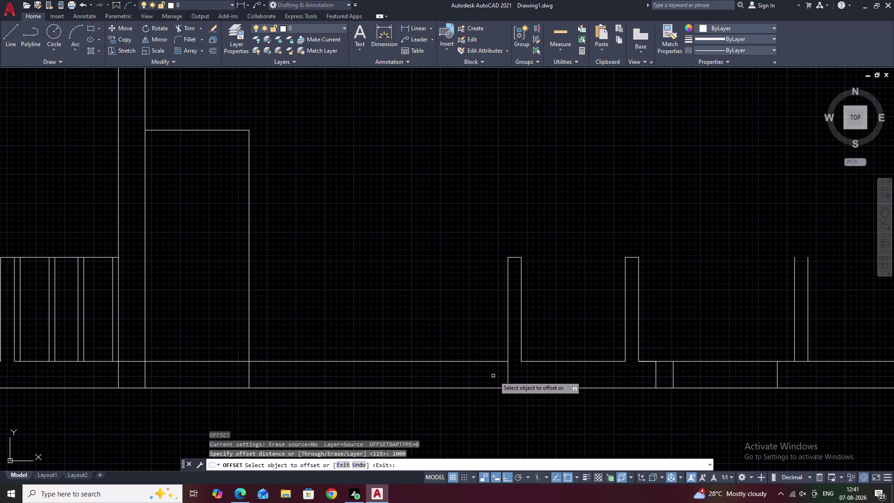
click(507, 376)
click(418, 372)
key(Escape)
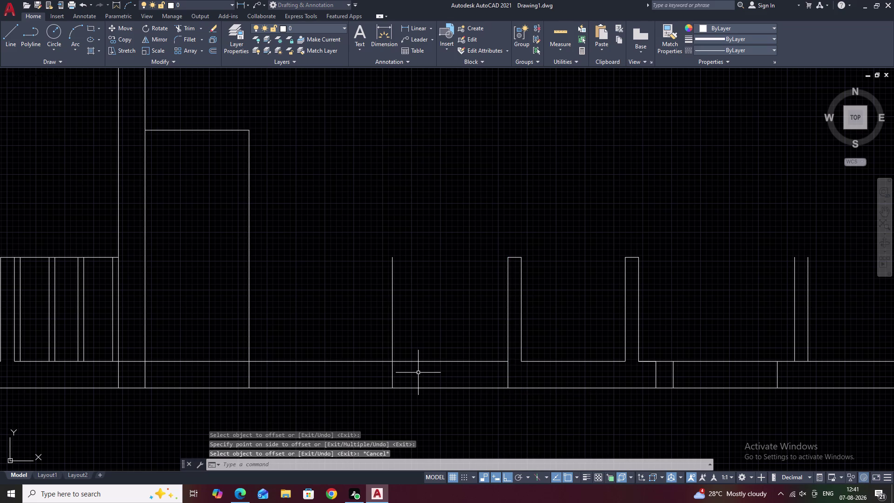
Fence-trim the new edge line so it spans only the wall thickness.
text(TR)
key(space)
drag(418, 320, 375, 328)
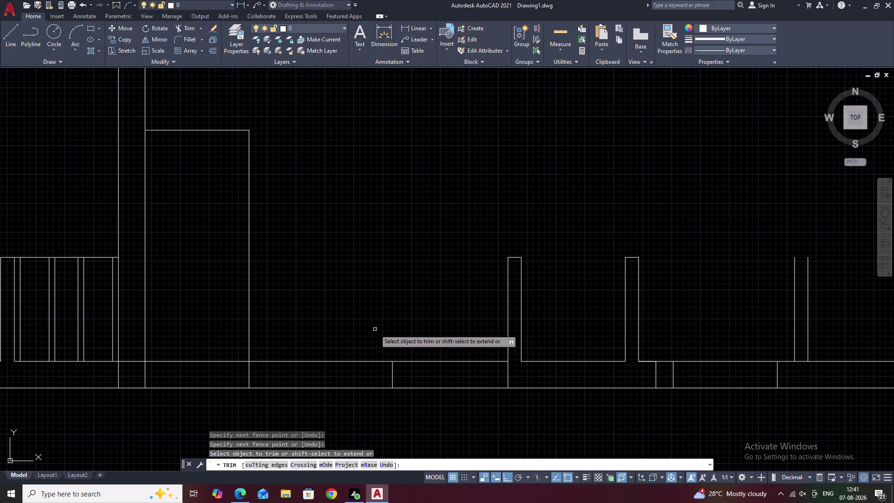
middle_drag(419, 343, 463, 353)
key(Escape)
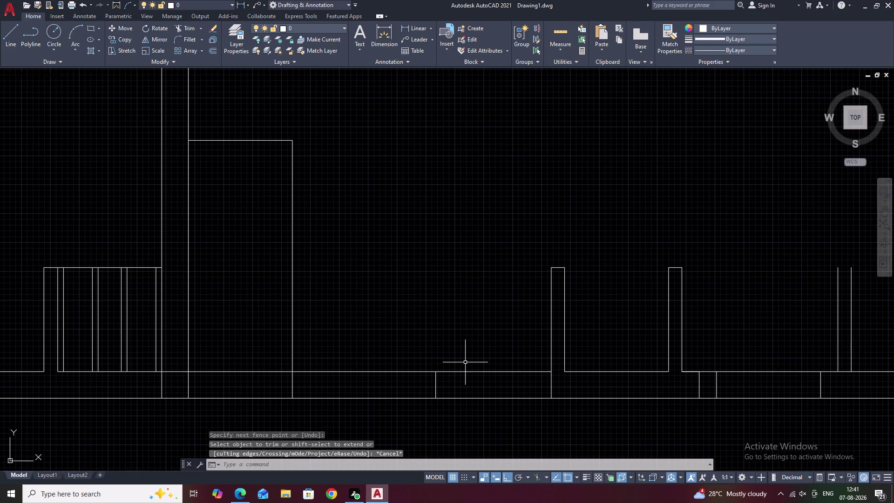
text(L)
key(space)
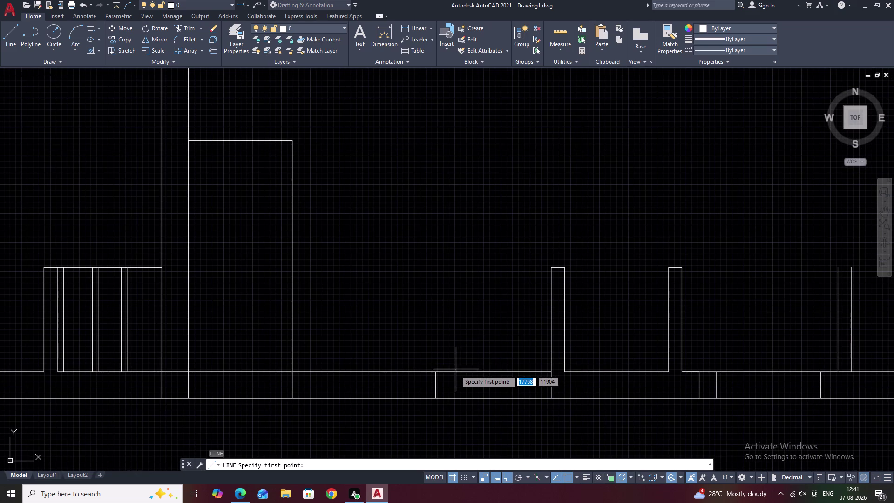
Draw the upright outline from the wall: 900 up, 115 across, 900 down.
click(437, 372)
text(9)
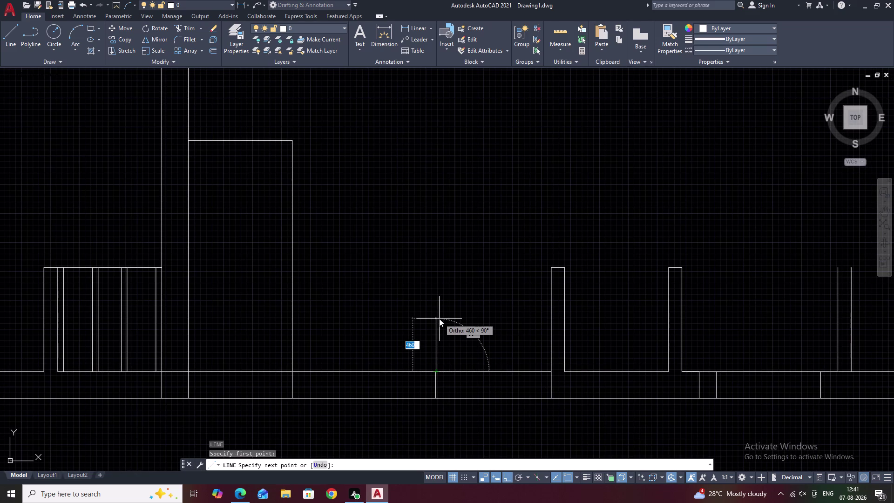
text(00)
key(space)
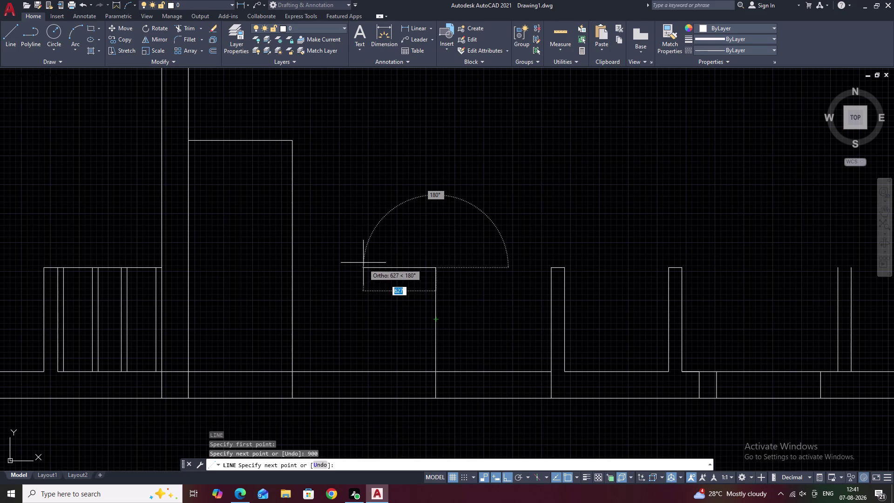
text(115)
key(space)
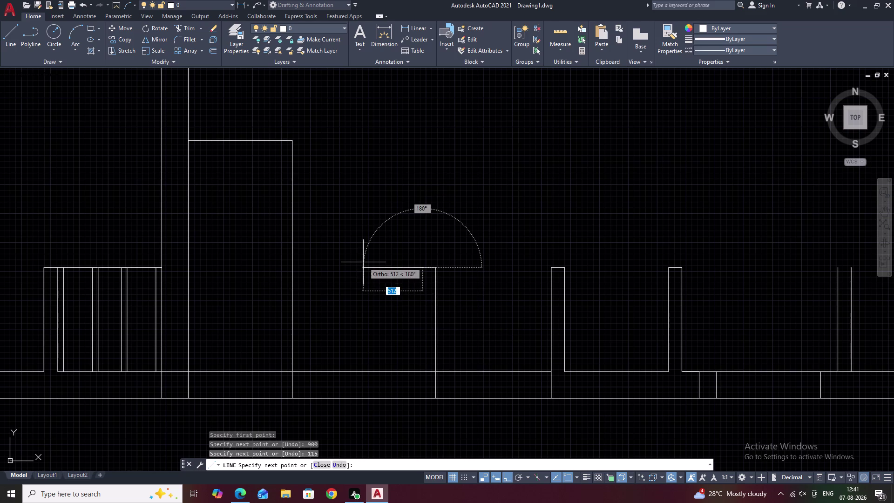
text(900)
key(space)
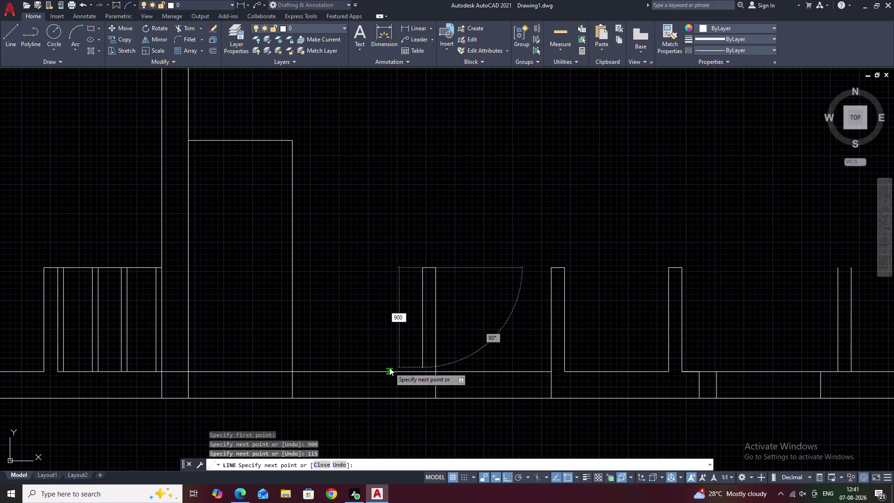
key(Escape)
Start a 900 offset on the upright's line, then cancel it.
text(O)
key(space)
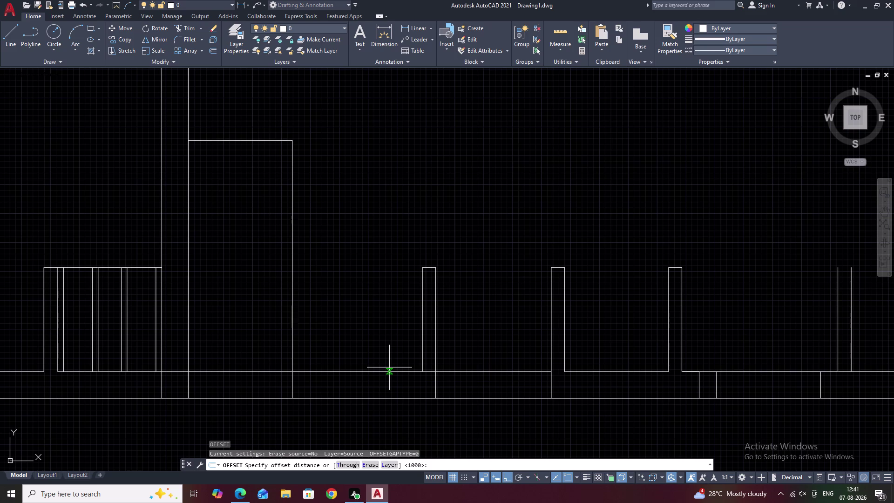
key(9)
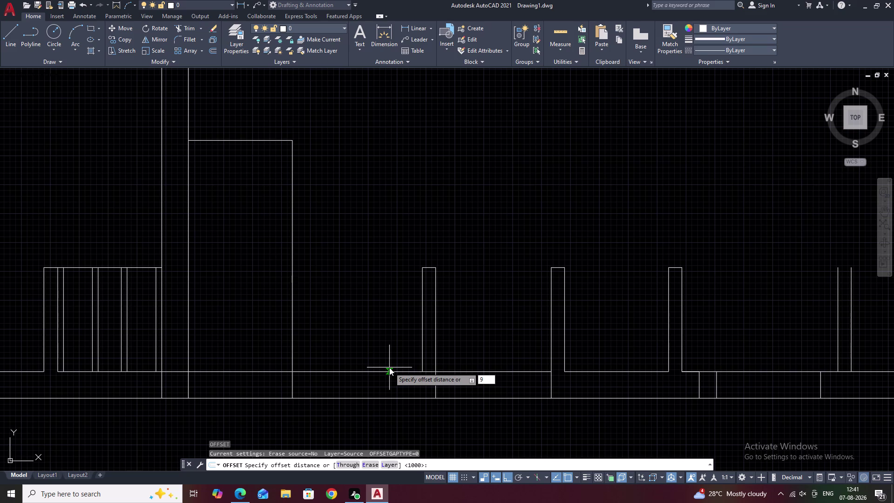
text(00)
key(space)
click(422, 321)
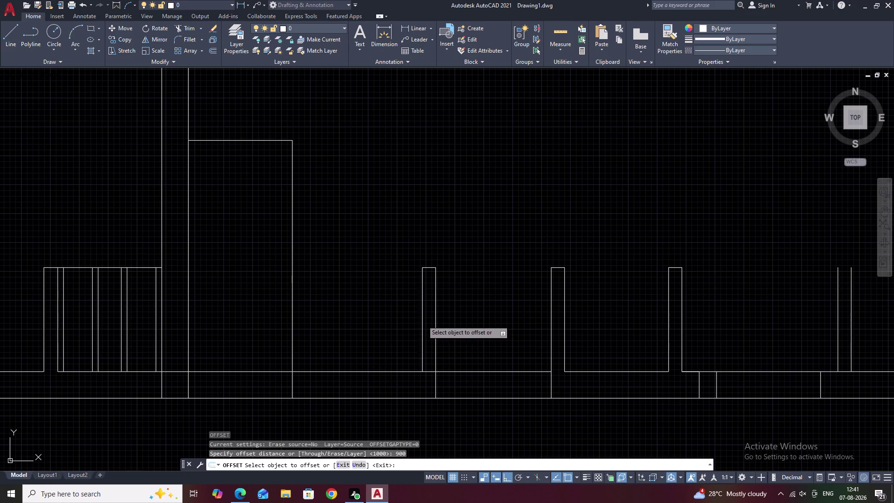
key(Escape)
scroll(down, 3)
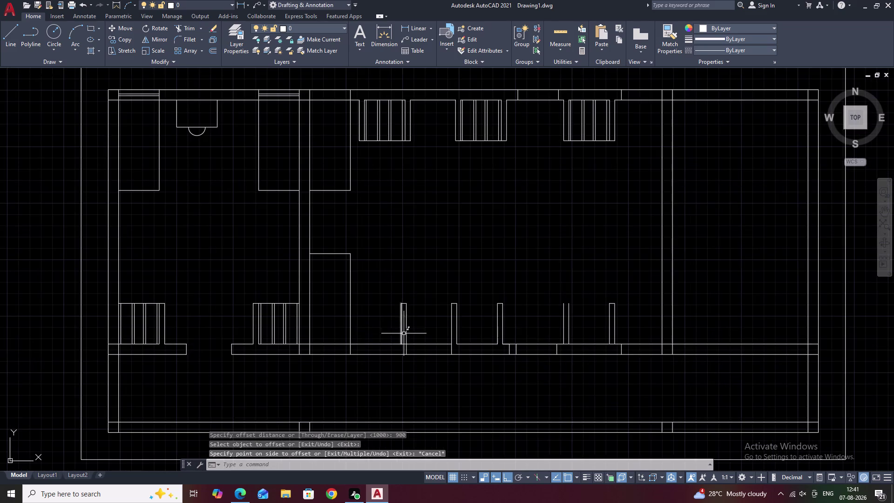
middle_drag(408, 334, 422, 300)
scroll(down, 3)
middle_drag(430, 298, 412, 316)
scroll(up, 3)
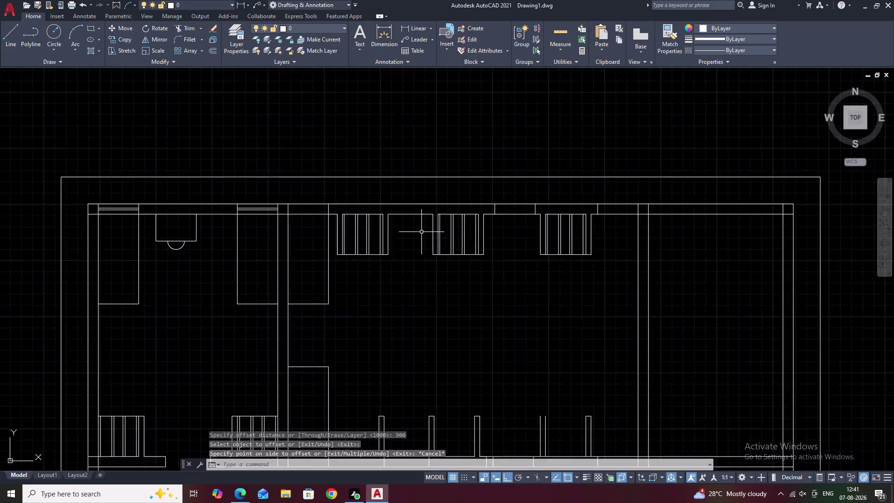
scroll(up, 3)
middle_drag(391, 253, 439, 254)
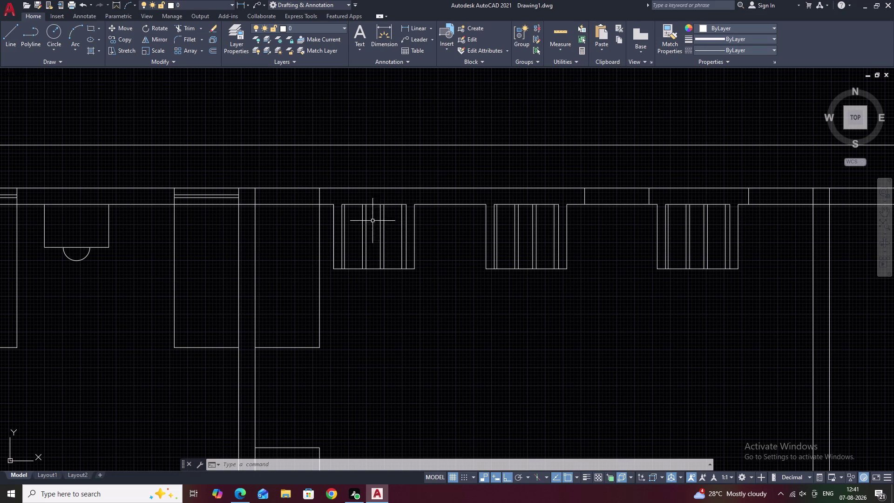
scroll(up, 3)
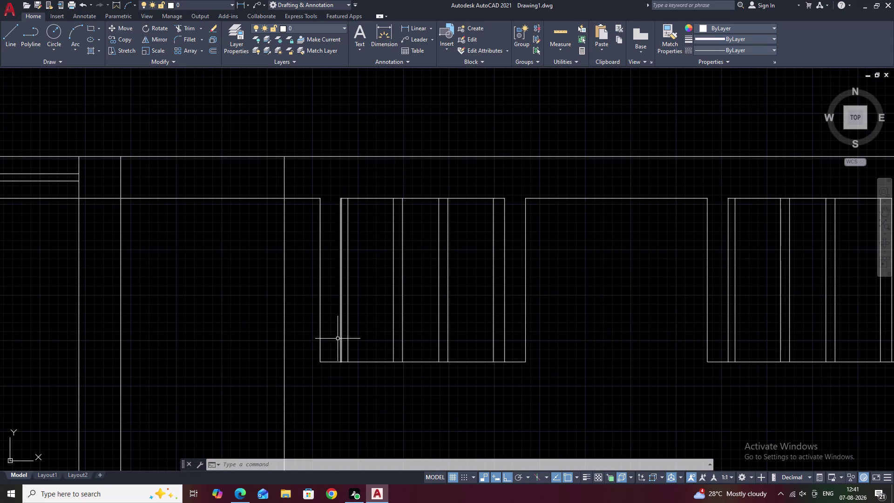
scroll(down, 3)
middle_drag(428, 363, 439, 205)
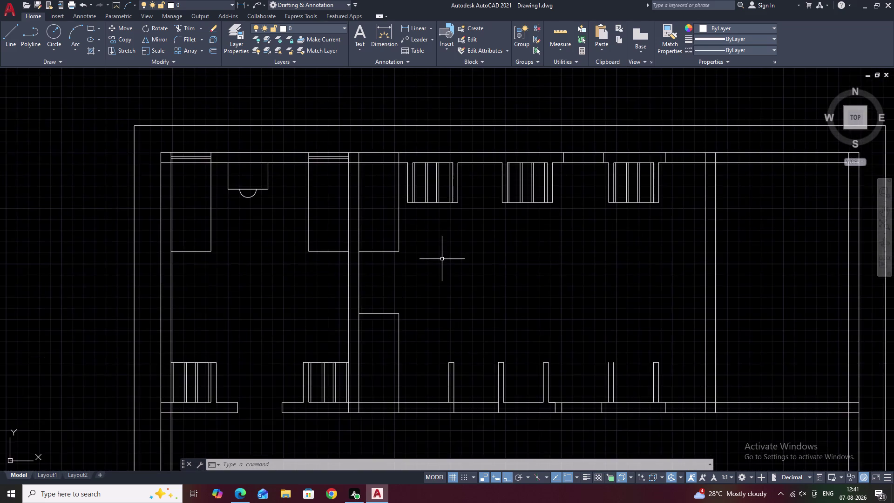
middle_drag(481, 359, 484, 275)
scroll(up, 3)
middle_drag(456, 331, 490, 335)
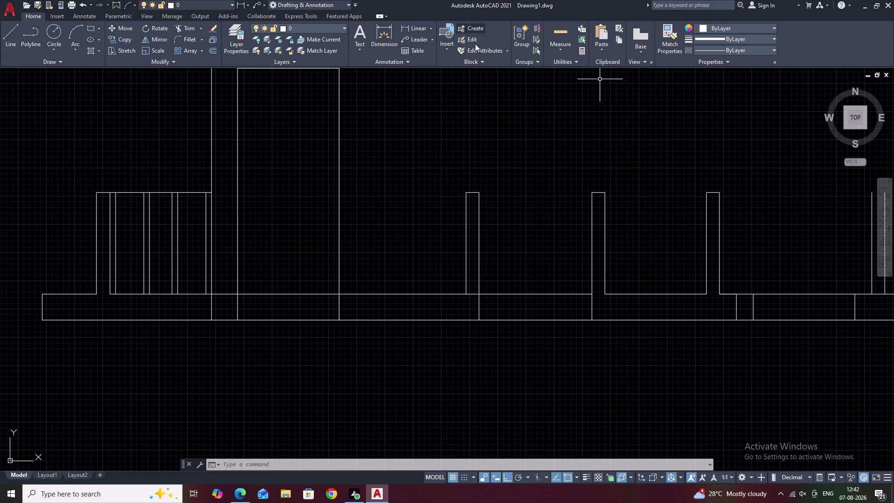
click(407, 25)
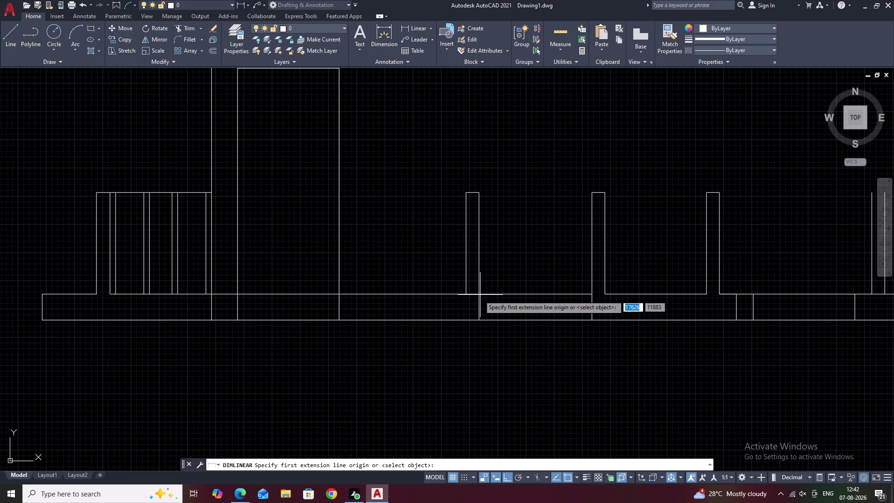
click(467, 294)
click(468, 194)
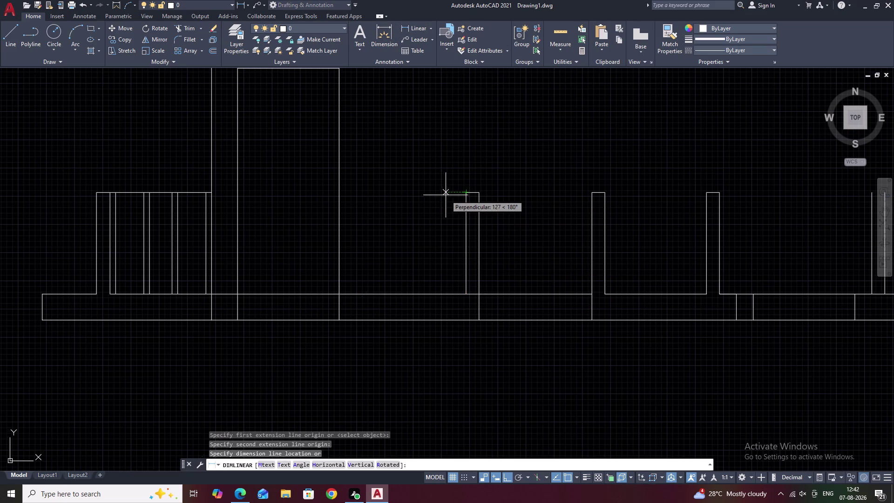
click(445, 195)
scroll(up, 3)
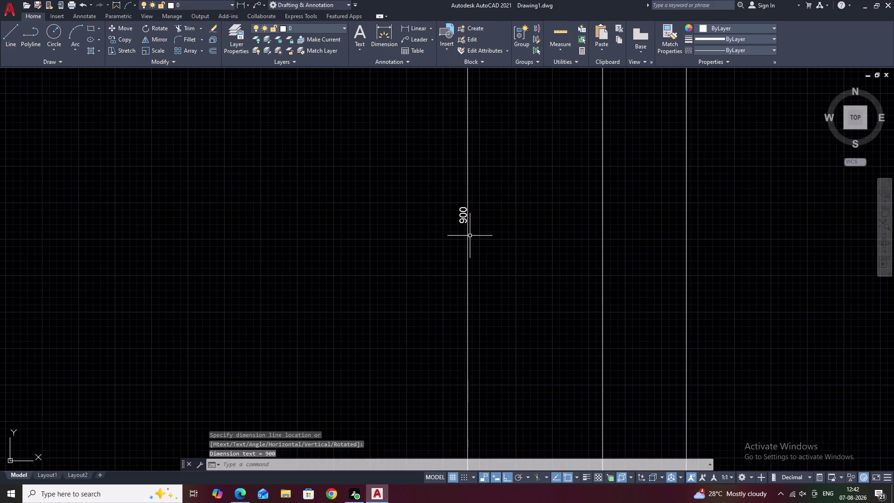
click(468, 240)
text(E)
key(space)
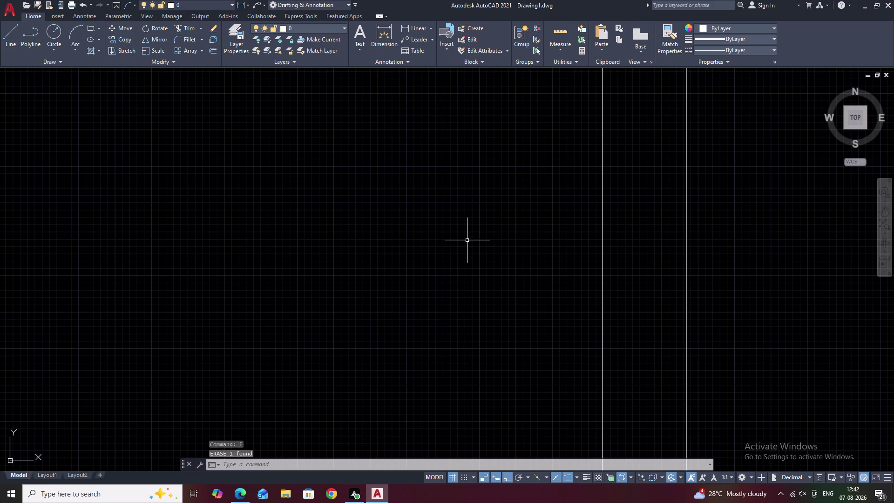
scroll(down, 3)
scroll(down, 3)
middle_drag(487, 285, 442, 290)
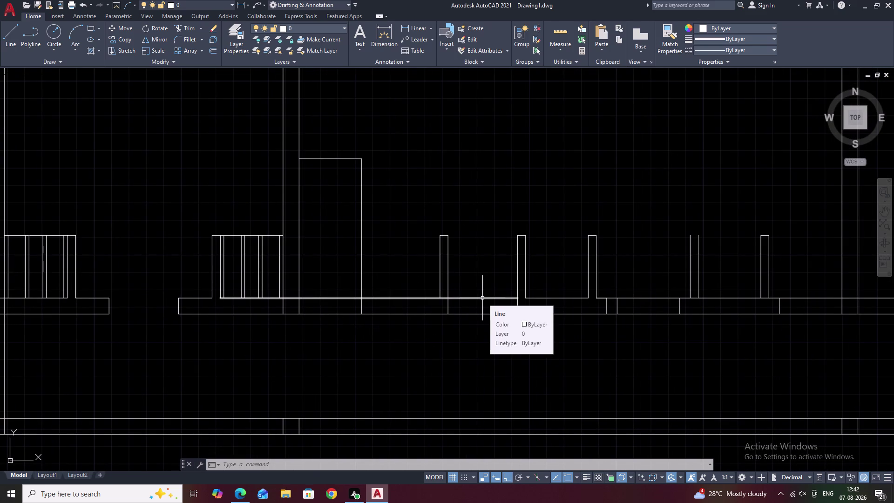
scroll(down, 3)
middle_drag(631, 282, 565, 278)
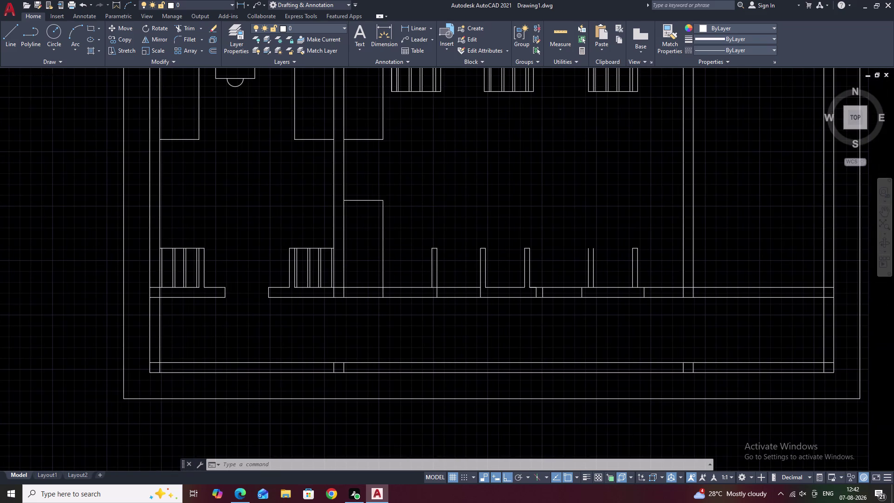
scroll(up, 3)
scroll(up, 3)
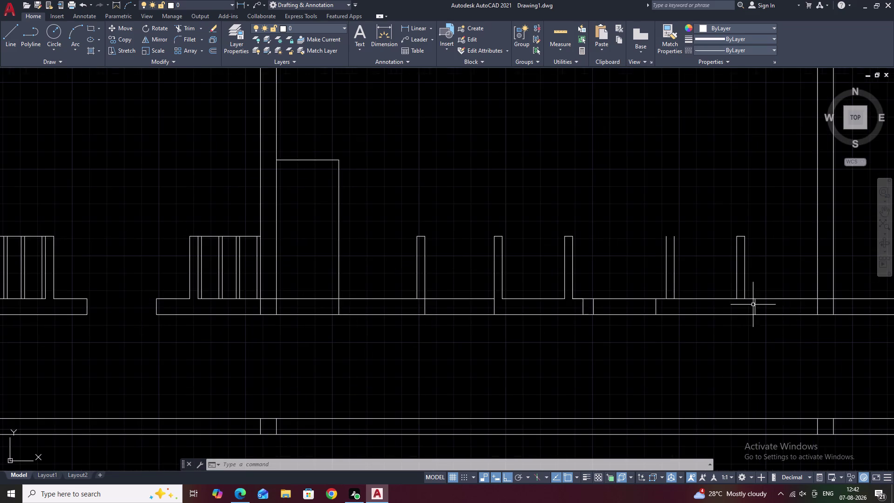
Draw a line across the right-hand opening 600 above its base.
scroll(up, 3)
middle_drag(749, 299, 696, 314)
text(L)
key(space)
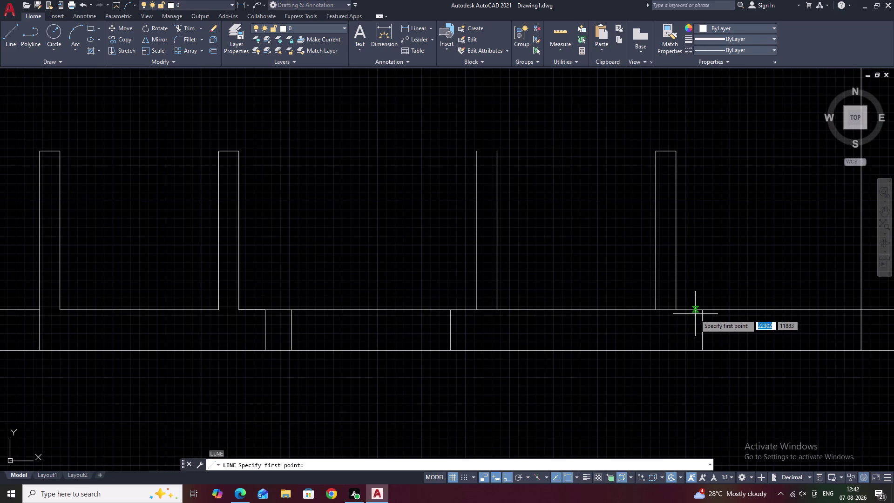
click(675, 309)
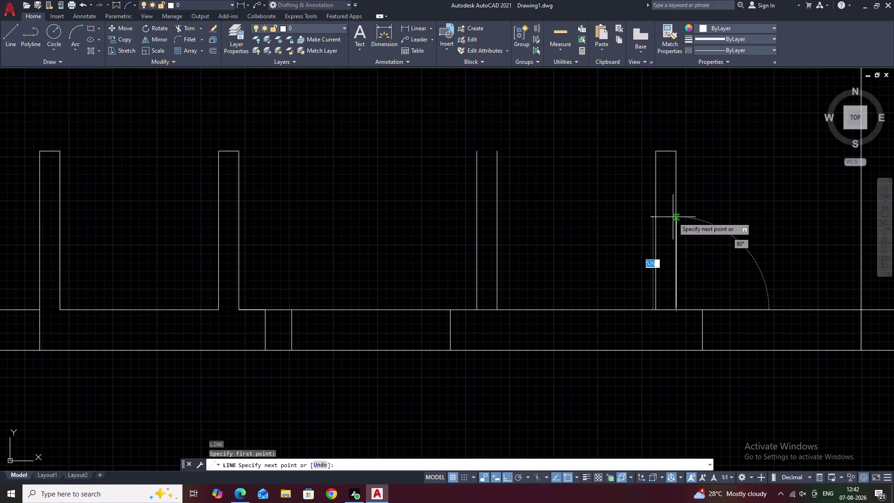
text(600)
key(space)
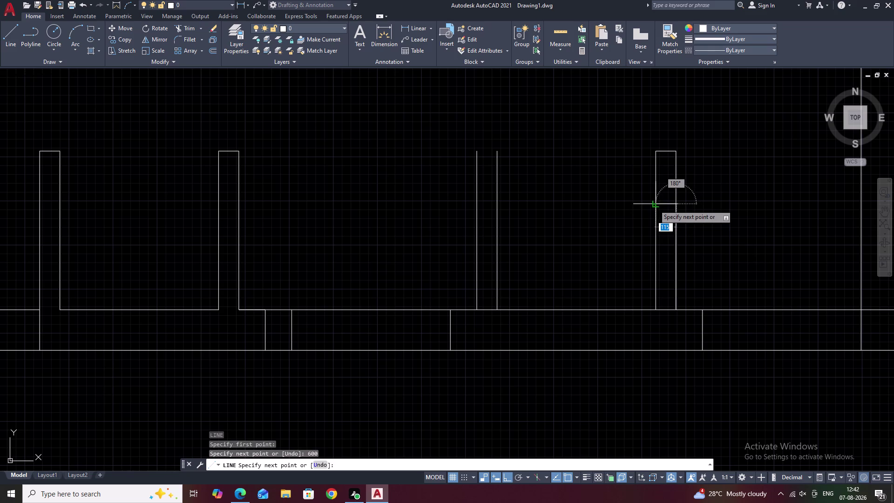
click(654, 205)
key(space)
Draw a 600 line in the middle opening, undo it, and begin a 600 offset.
key(space)
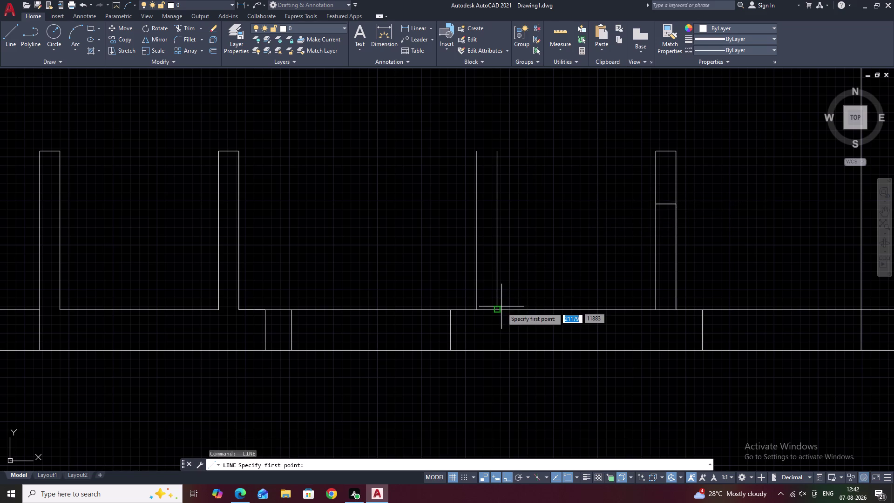
click(498, 311)
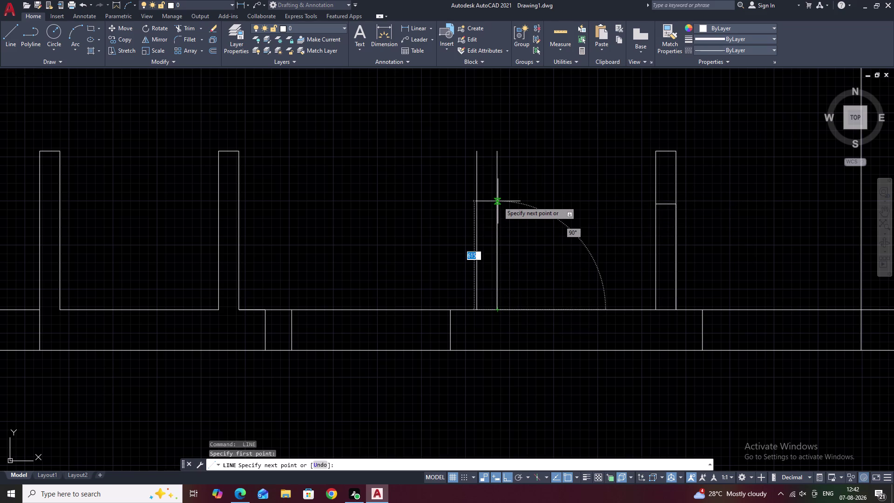
text(600)
key(space)
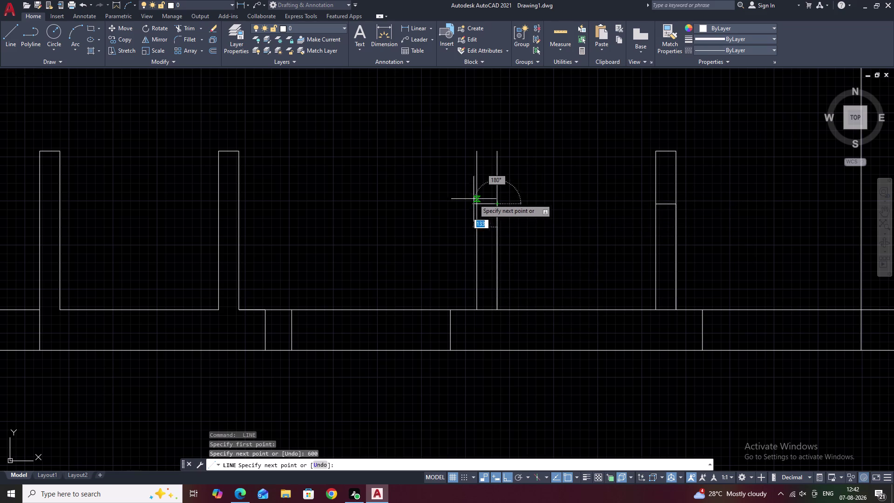
click(477, 199)
key(Escape)
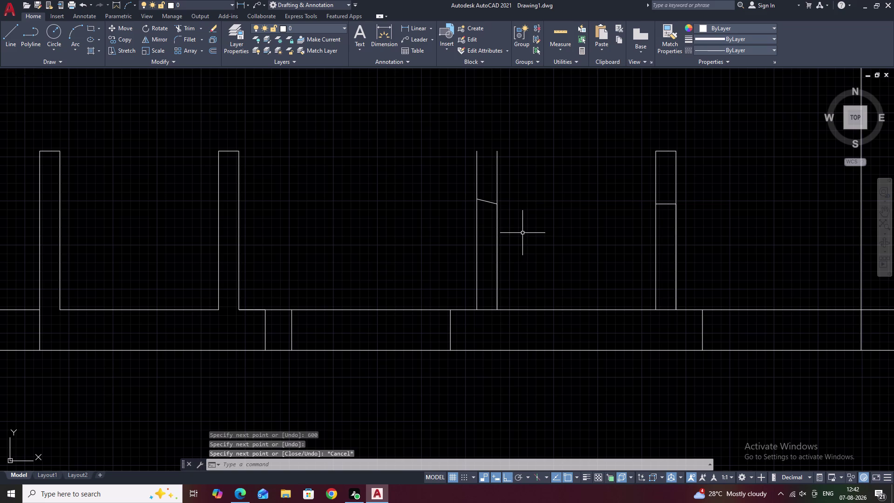
key(ctrl+z)
key(Escape)
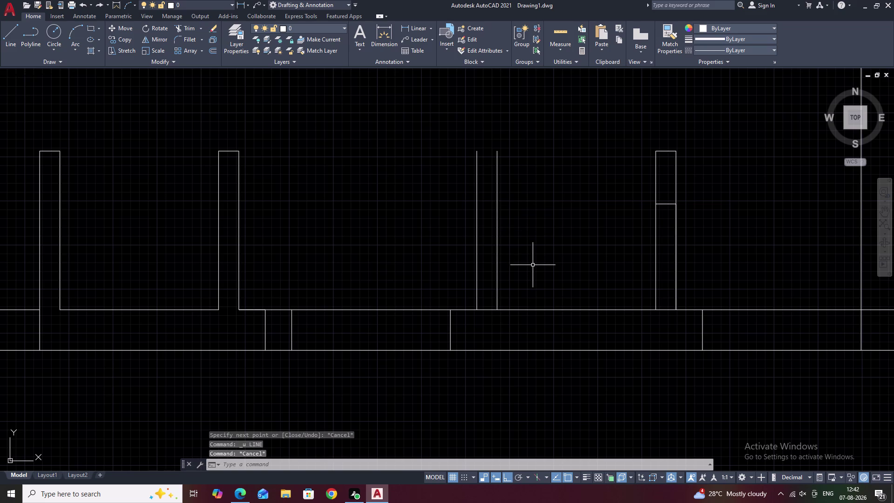
text(O 600)
key(space)
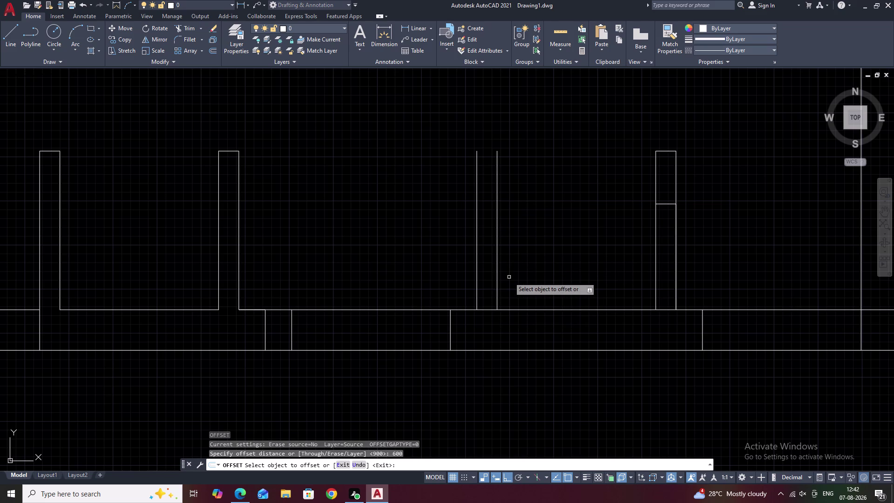
Cancel the offset and abandon a line at the middle opening's top corner.
key(Escape)
text(L)
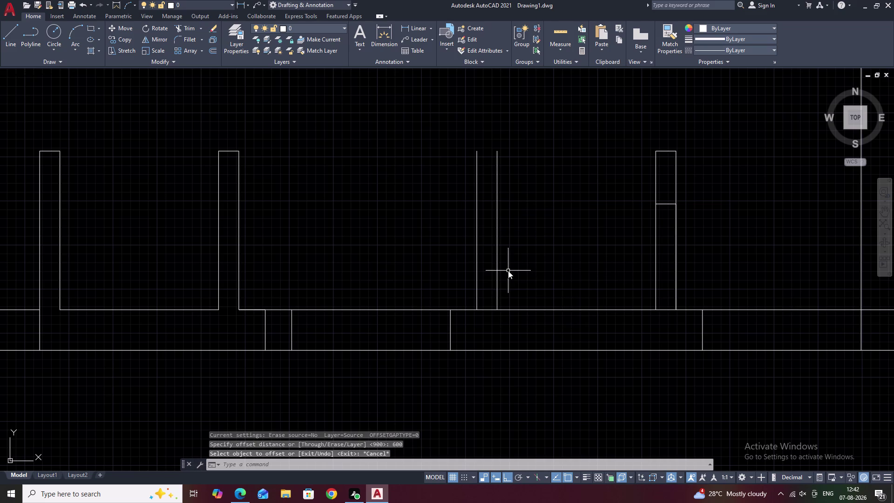
key(space)
click(498, 153)
click(477, 153)
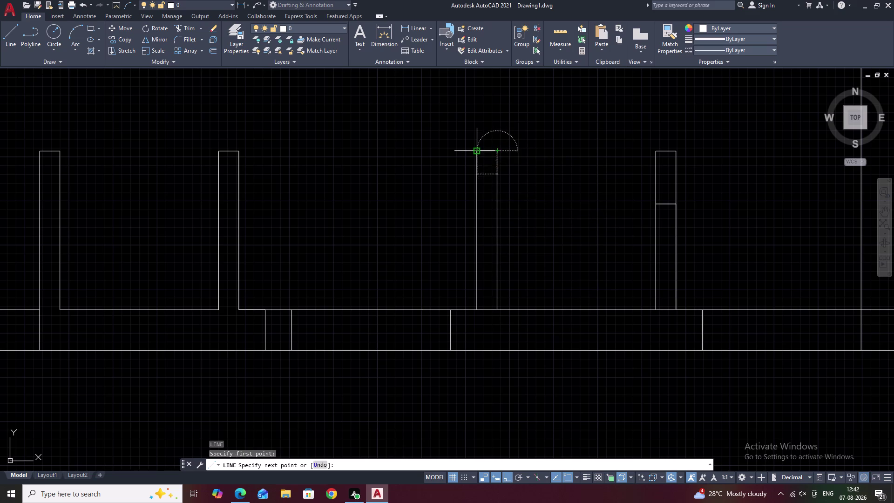
key(Escape)
Offset the top lines of four openings 300 downward inside each opening.
text(O)
key(space)
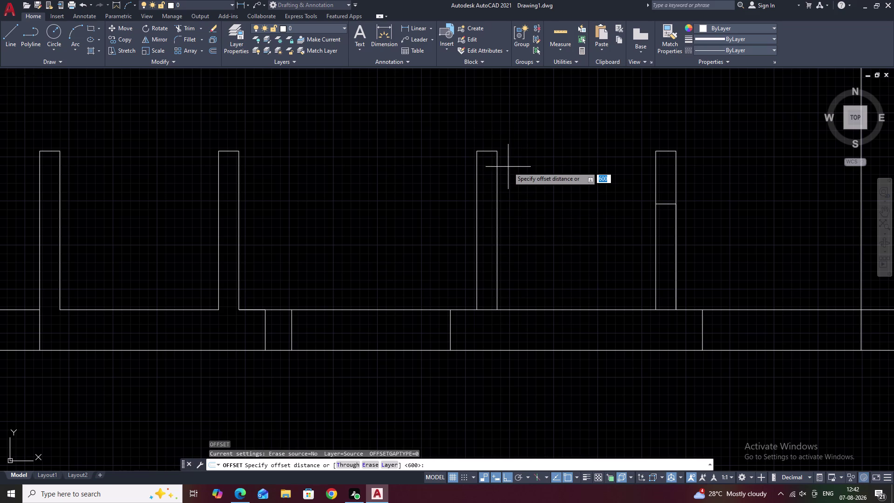
text(300)
key(space)
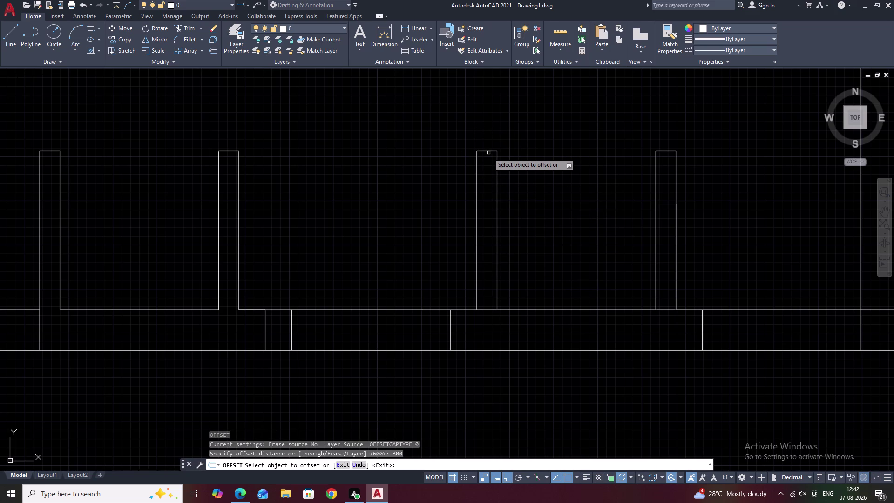
click(488, 151)
click(486, 180)
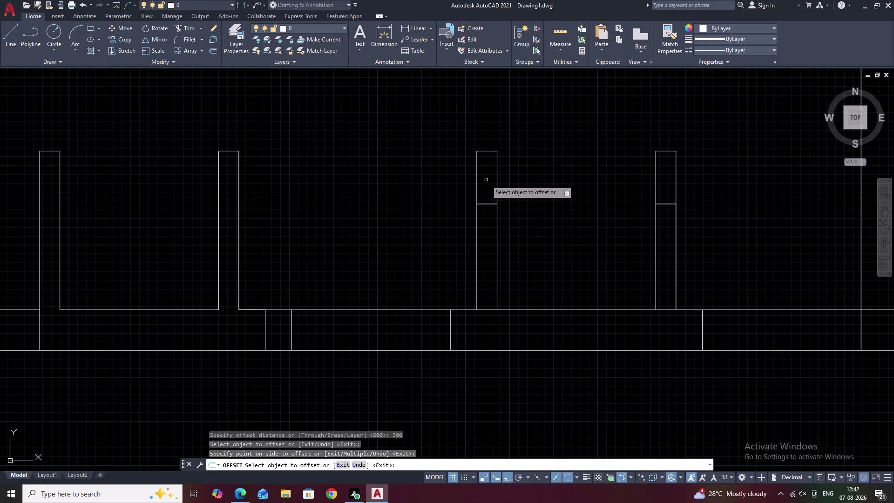
middle_drag(463, 249, 633, 246)
click(396, 147)
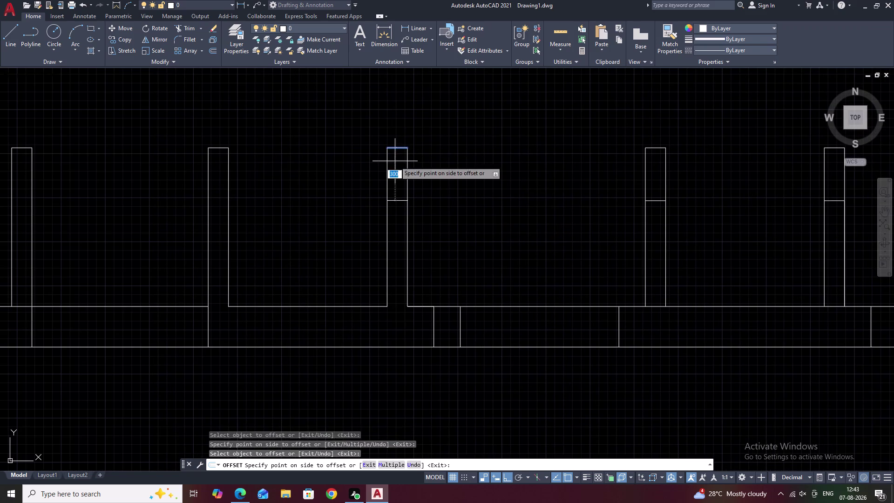
click(395, 179)
middle_drag(359, 191, 557, 218)
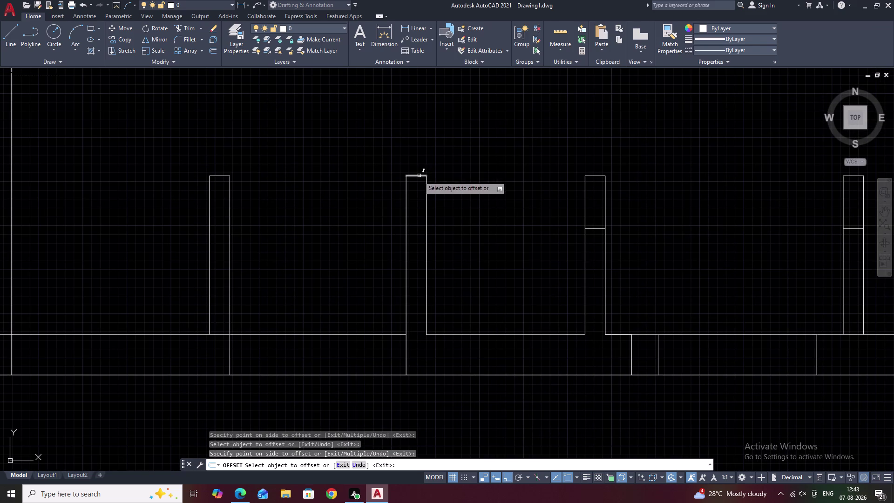
click(420, 176)
click(408, 219)
middle_drag(310, 209, 470, 228)
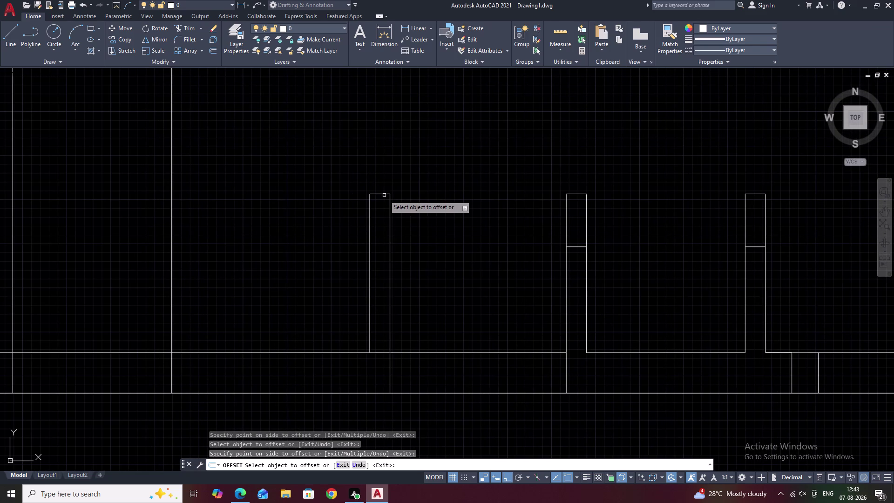
click(379, 194)
click(374, 229)
Offset the bottom edges of the shelf unit and right bay up inside them.
scroll(down, 3)
middle_drag(490, 212, 481, 287)
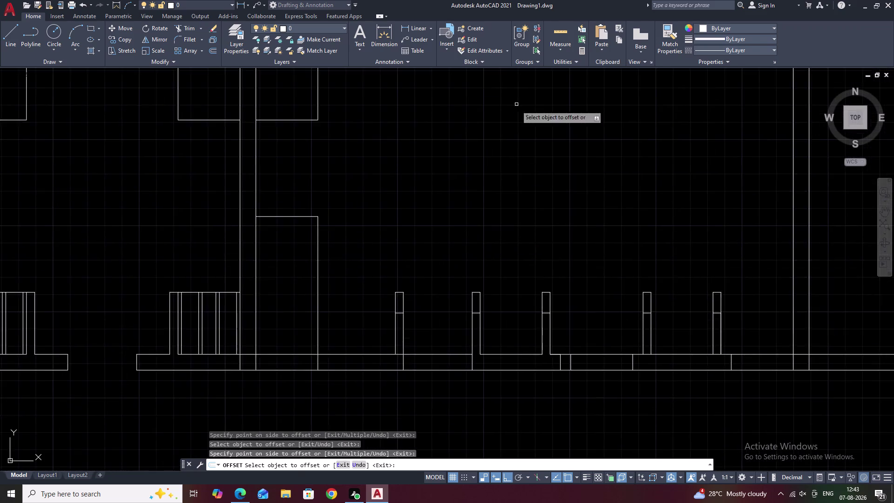
middle_drag(512, 114, 497, 263)
middle_drag(483, 119, 490, 192)
scroll(up, 3)
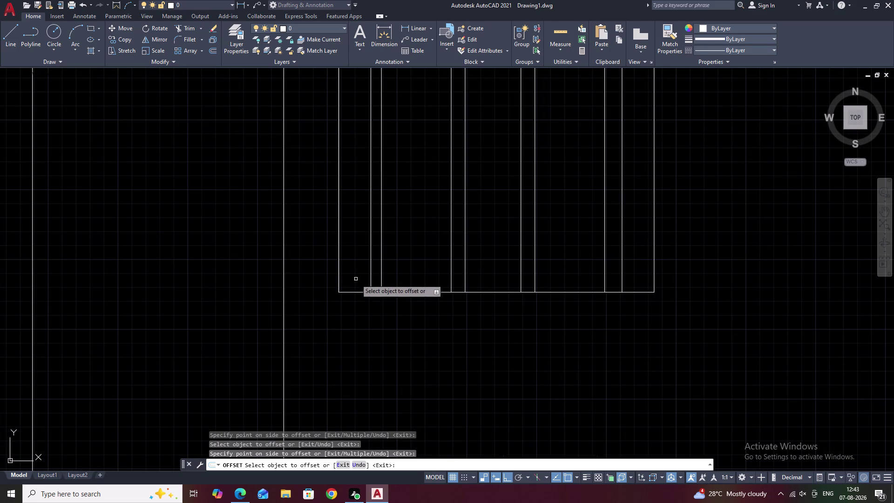
click(353, 291)
click(360, 212)
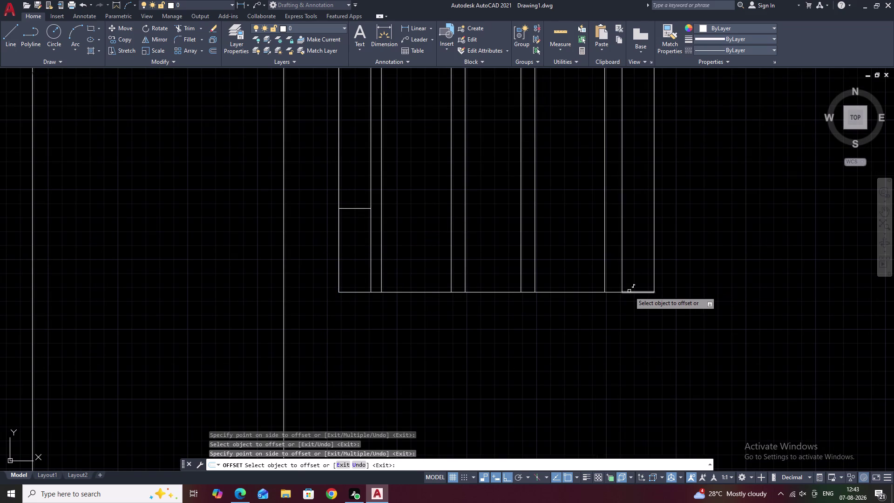
click(633, 290)
click(636, 291)
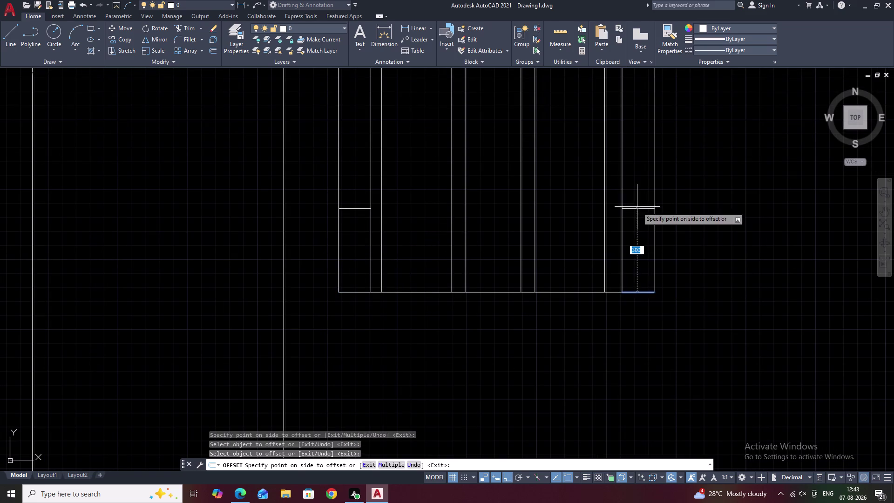
click(637, 205)
Double the edges and vertical shelf lines of the right-side shelf units.
scroll(down, 3)
middle_drag(722, 236, 584, 258)
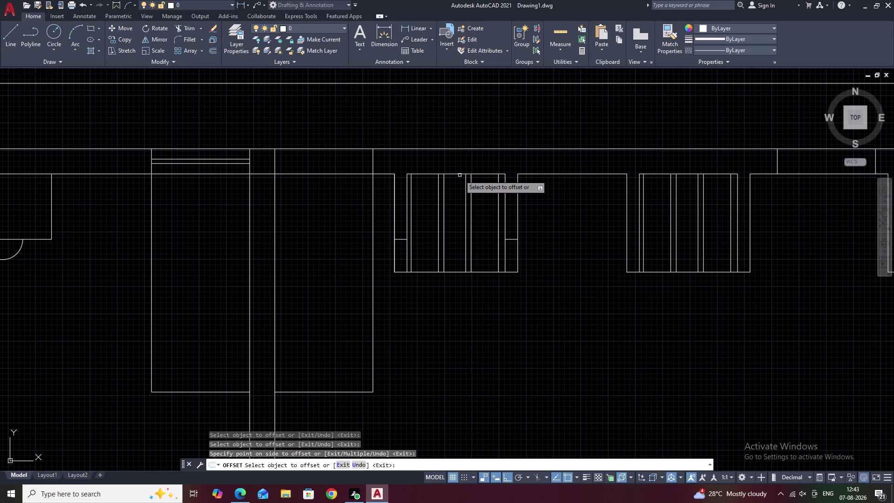
middle_drag(587, 249, 513, 254)
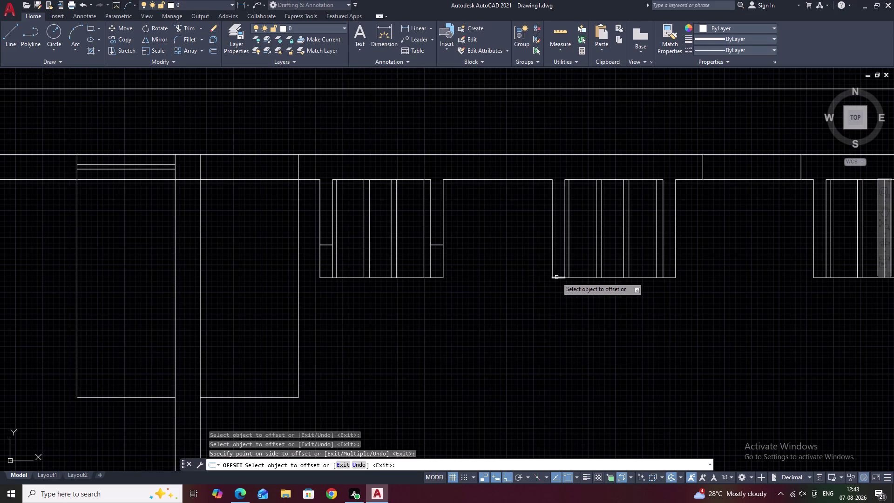
click(558, 278)
click(559, 239)
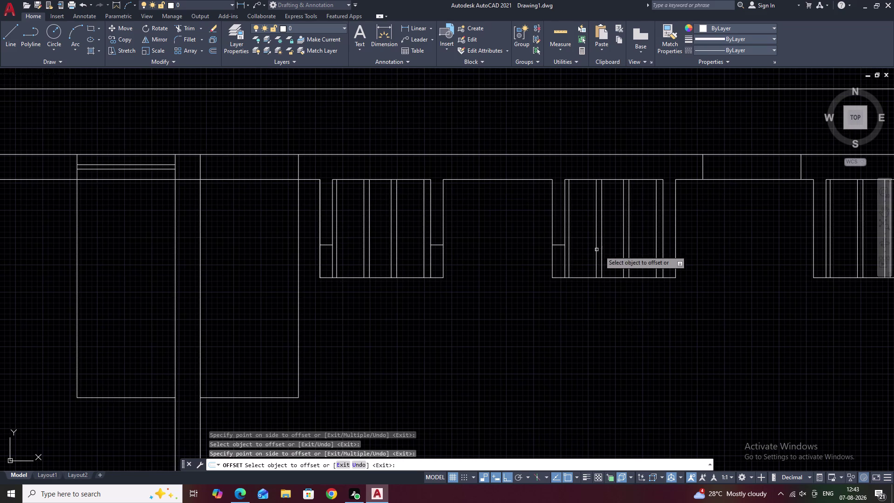
click(670, 276)
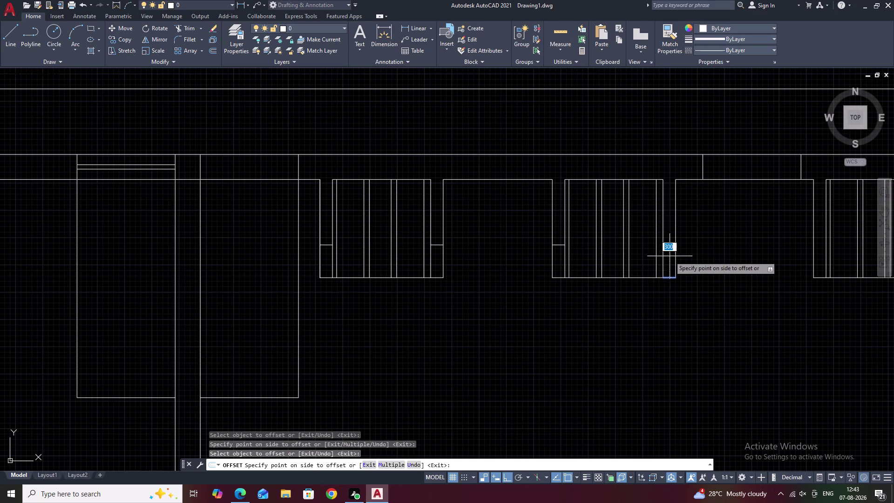
click(668, 248)
middle_drag(669, 252, 448, 245)
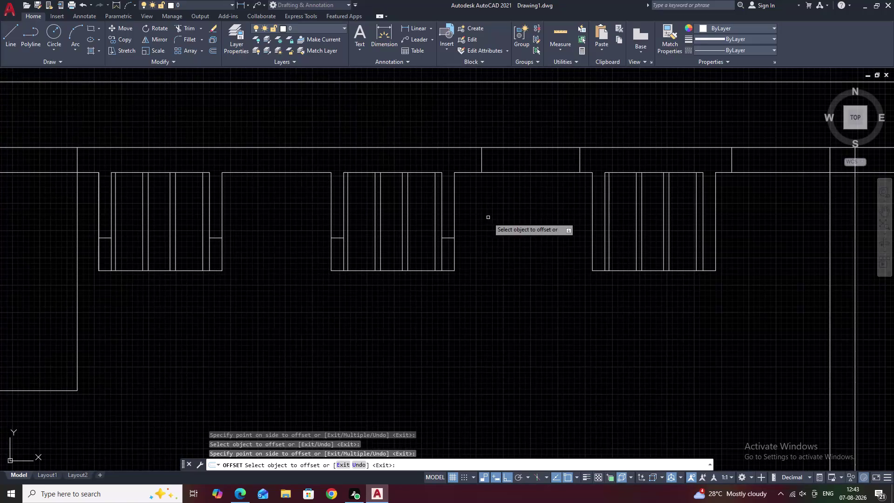
click(600, 270)
click(601, 239)
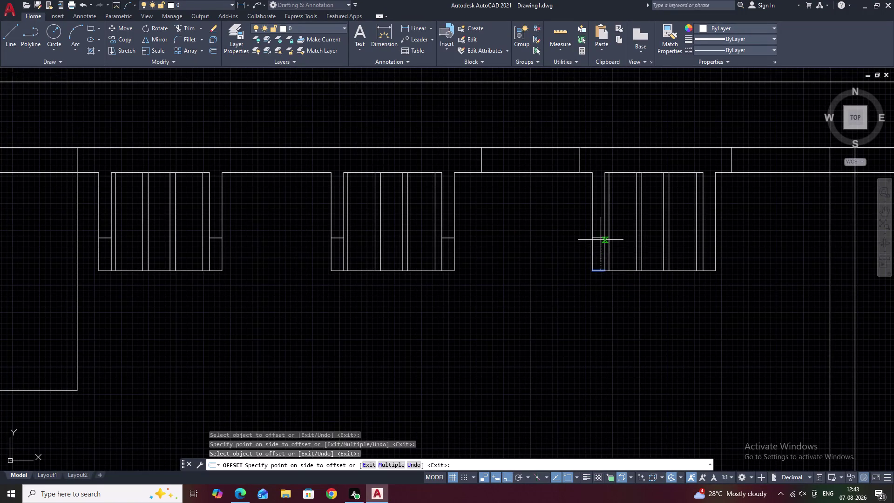
middle_drag(606, 253, 513, 252)
click(617, 270)
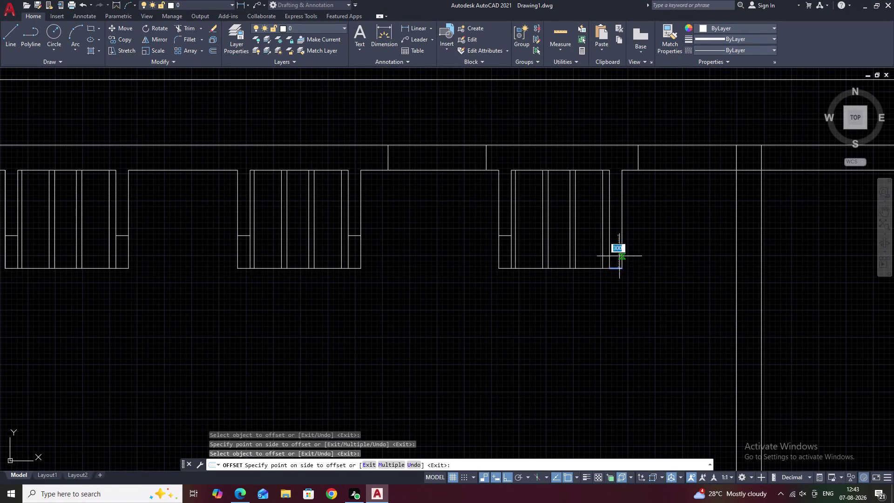
click(618, 230)
key(Escape)
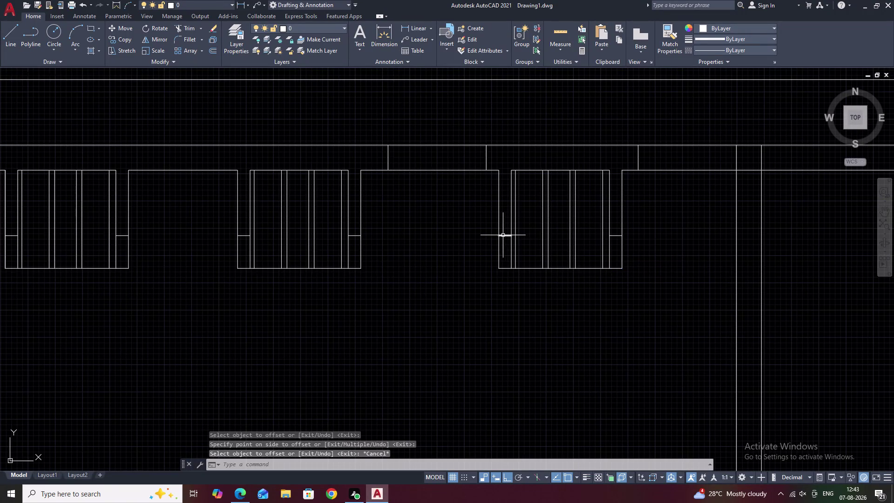
key(Escape)
Extend the short horizontal line to the vertical boundary edge across the right-hand unit.
text(EX)
key(space)
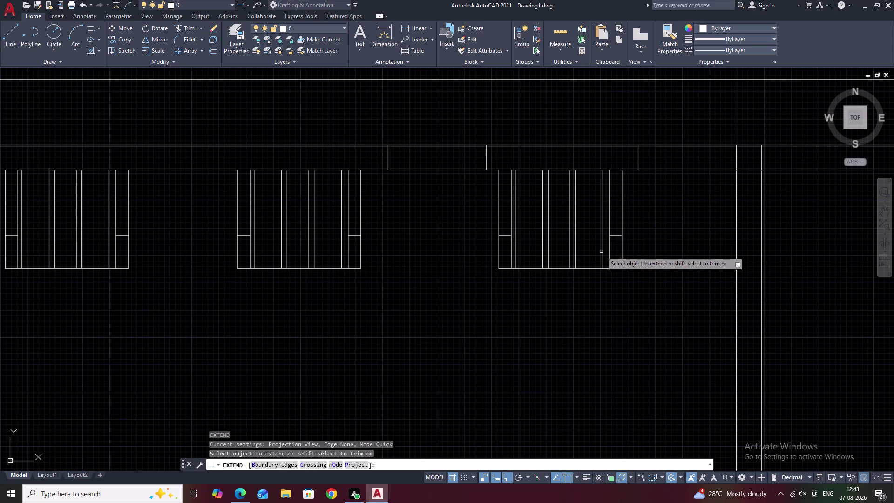
key(b)
key(space)
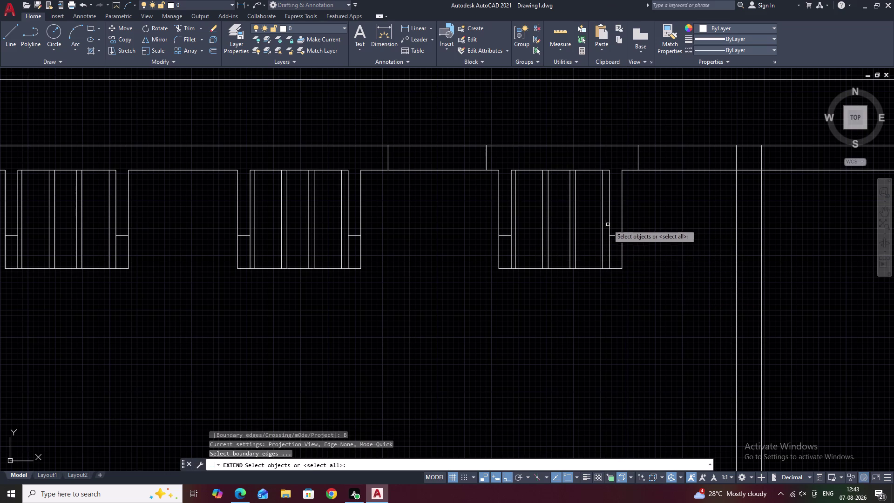
click(609, 224)
right_click(602, 238)
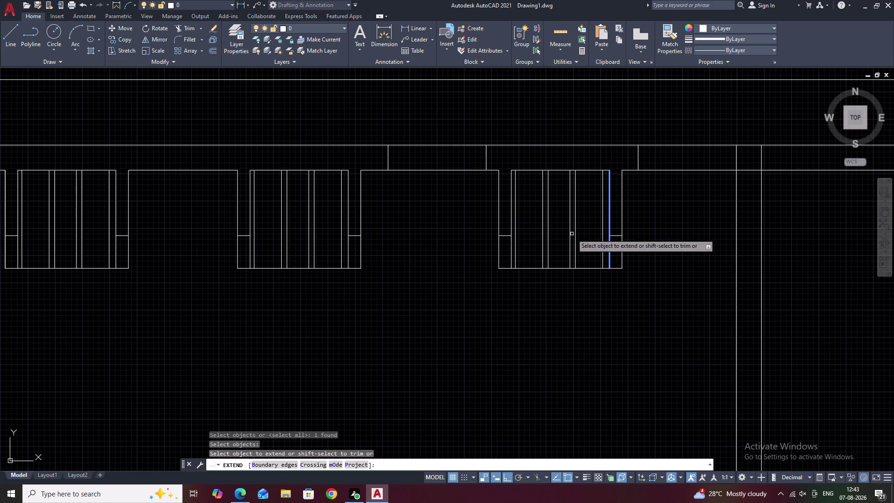
click(506, 236)
key(Escape)
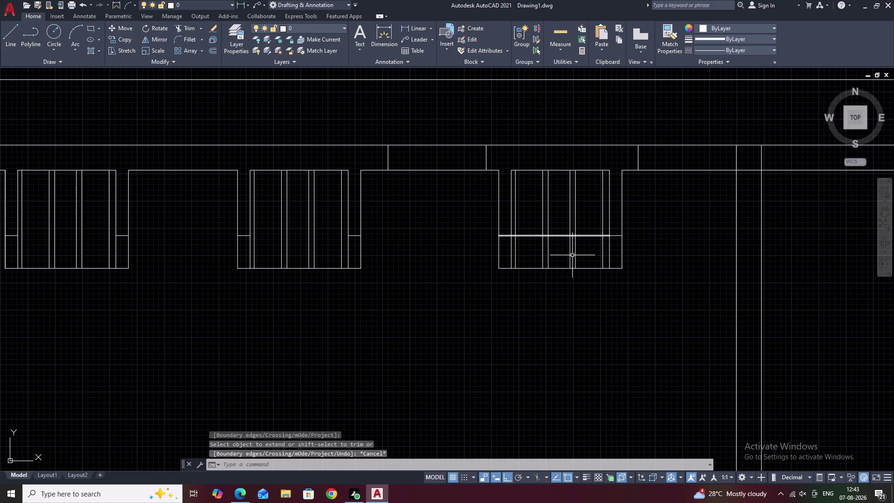
text(TR)
key(space)
Attempt a fence trim across the middle unit's shelf line ends, then undo and cancel it.
drag(678, 250, 677, 249)
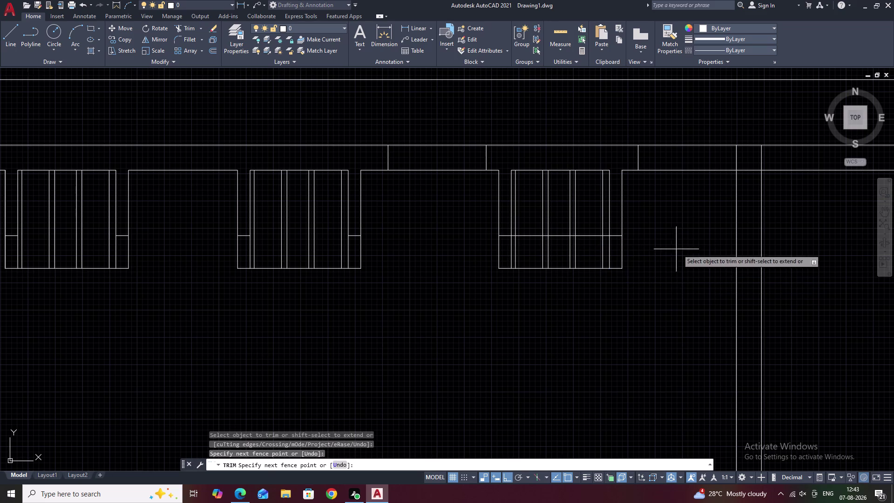
drag(677, 249, 508, 258)
click(511, 252)
drag(511, 253, 485, 255)
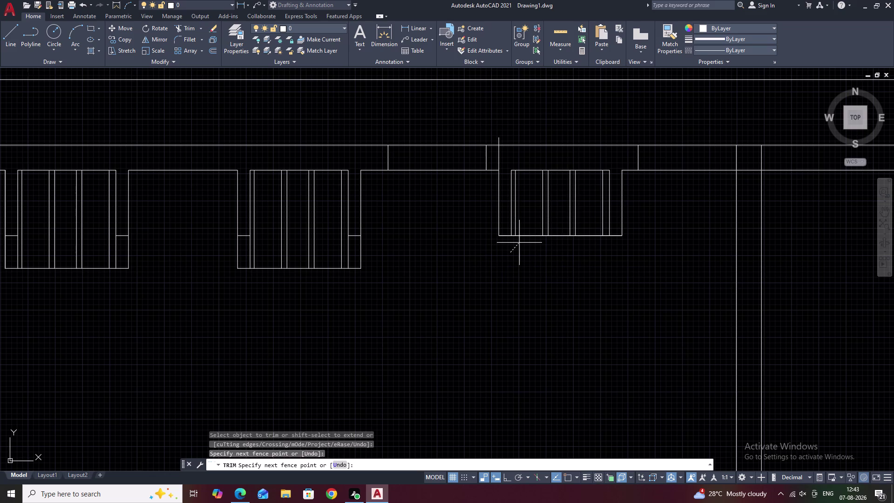
key(ctrl+z)
key(ctrl+z)
key(ctrl+z)
key(ctrl+z)
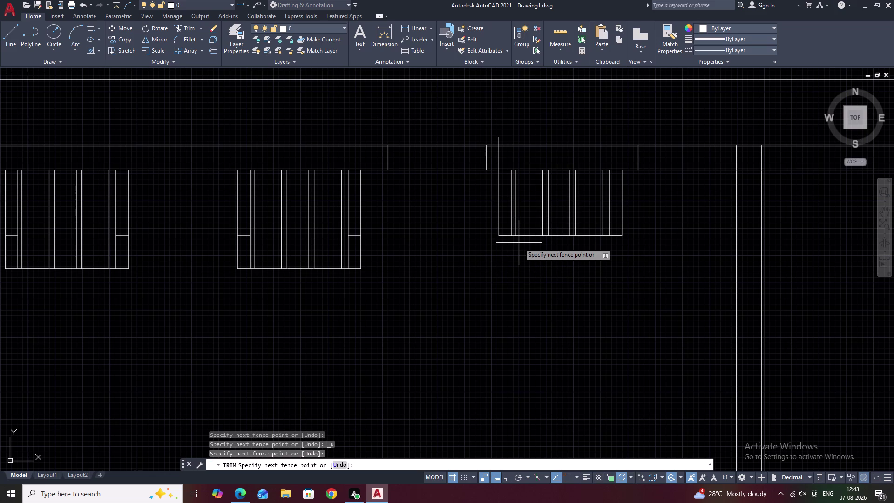
key(Escape)
key(Escape)
key(Escape)
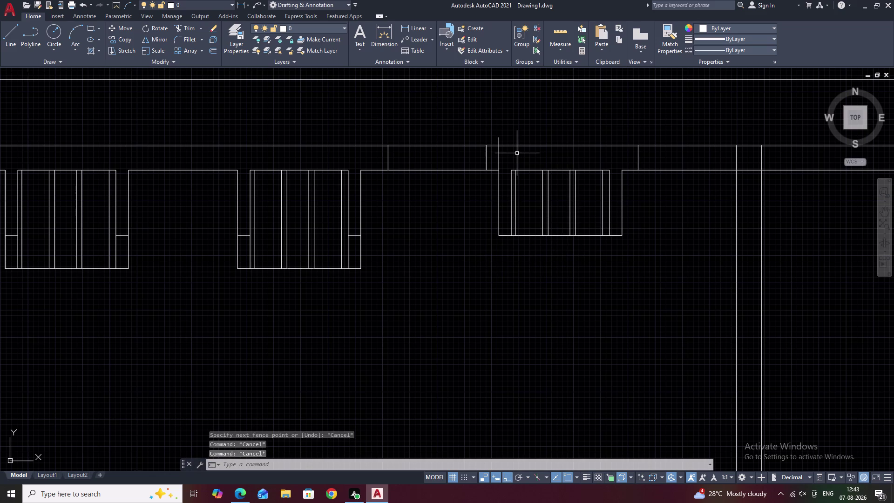
Trim away the stray line stub above the wall with a fence.
text(TR)
key(space)
click(501, 157)
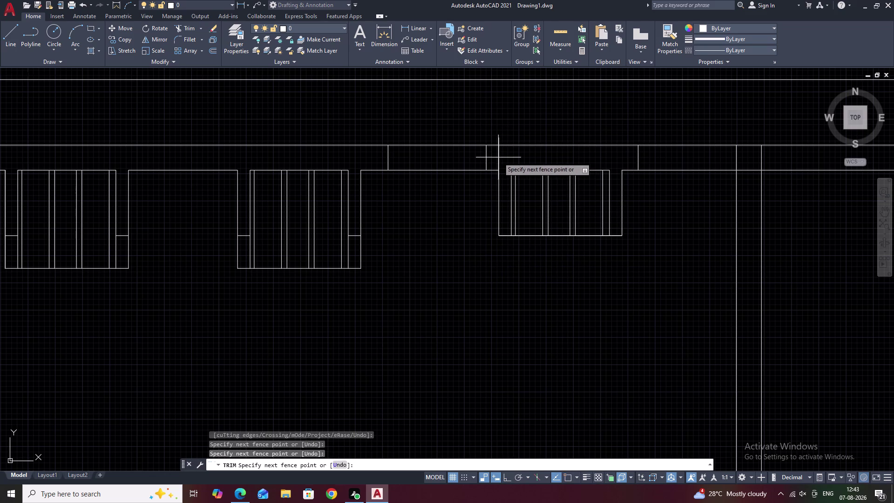
click(498, 157)
click(500, 141)
key(Escape)
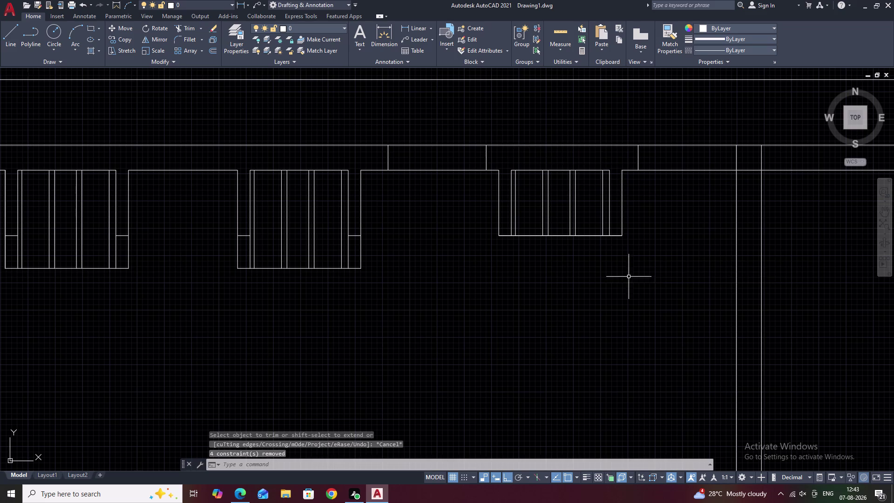
middle_drag(460, 292, 599, 279)
Extend the short crossbar to the right shelf line used as boundary.
scroll(up, 3)
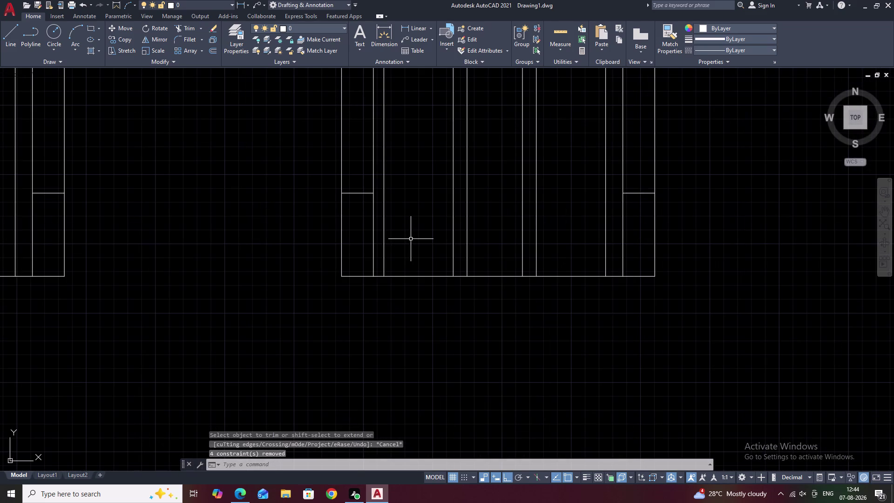
text(EX)
key(space)
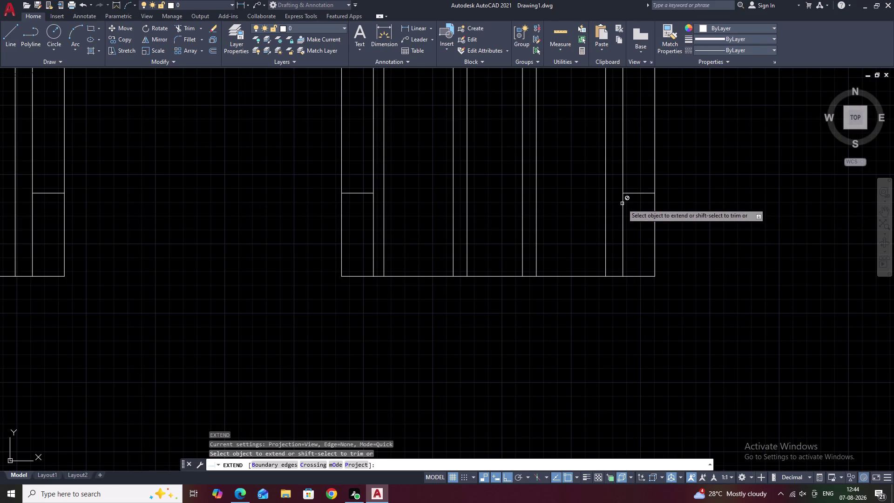
text(B)
key(space)
click(624, 207)
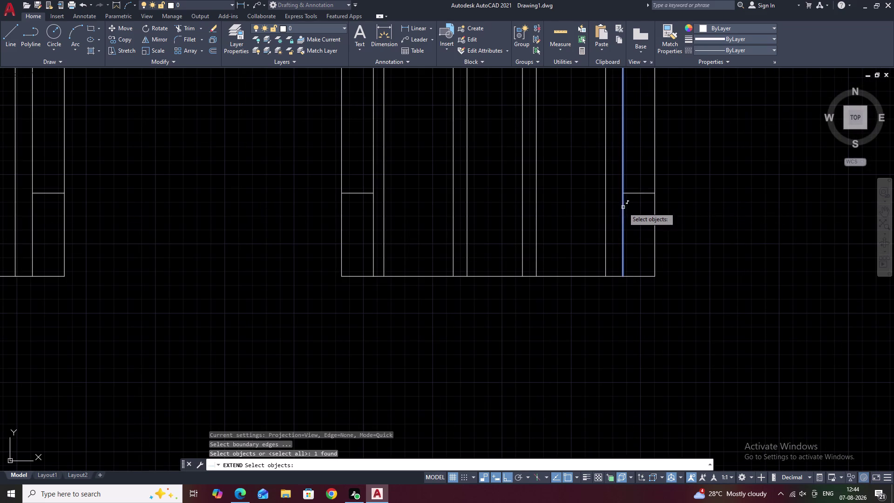
right_click(586, 197)
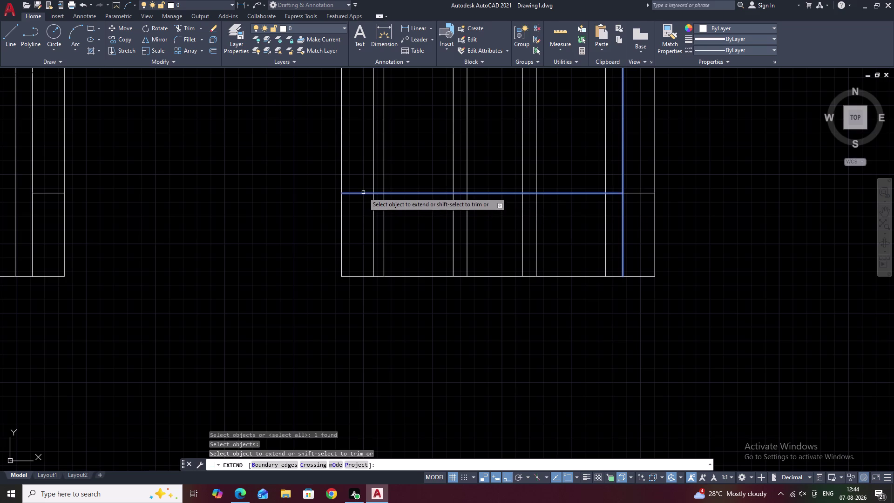
click(364, 193)
key(Escape)
Try splitting a shelf edge at the crossbar with BREAKATPOINT, then cancel.
scroll(up, 3)
middle_drag(352, 245, 374, 242)
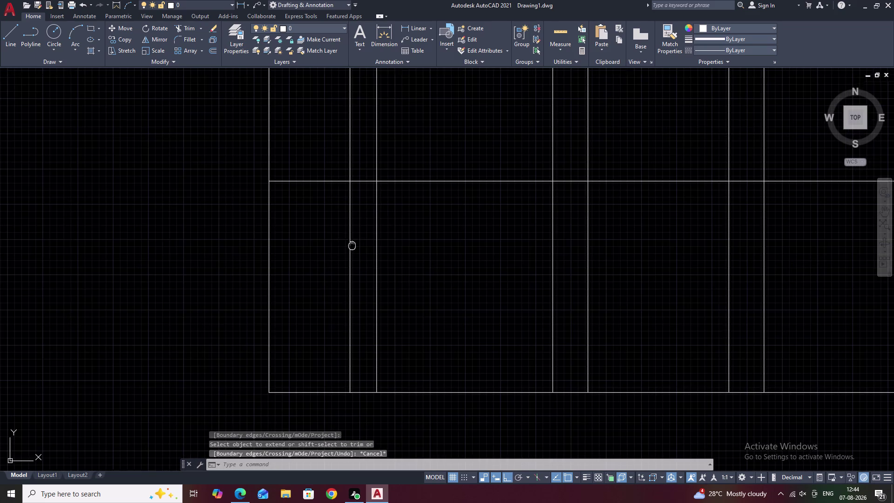
middle_drag(374, 241, 484, 241)
text(BR)
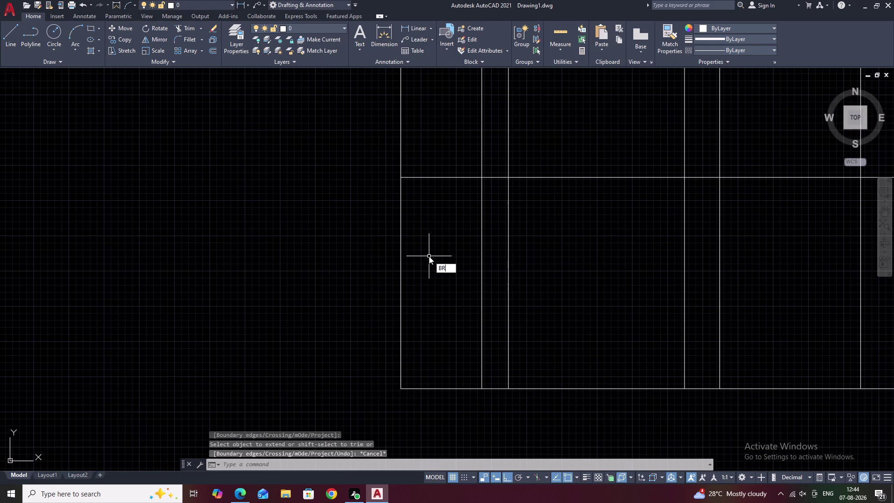
click(452, 291)
click(401, 264)
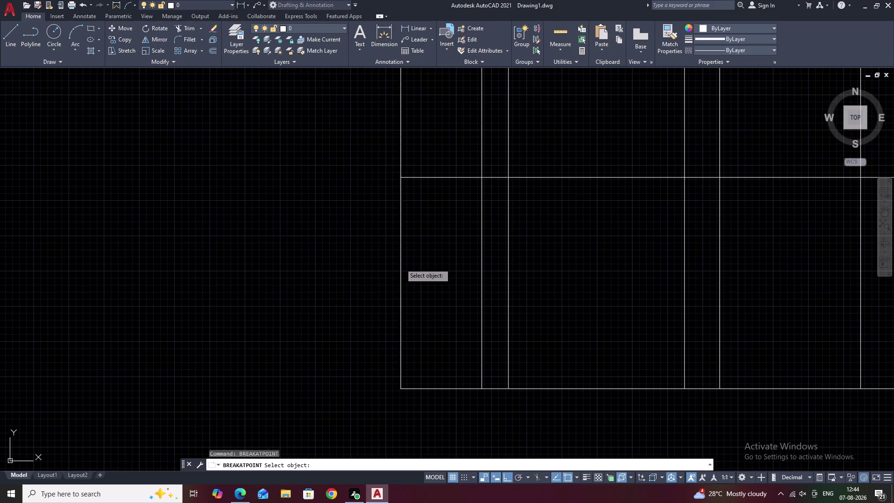
click(401, 180)
scroll(down, 3)
middle_drag(610, 266, 487, 268)
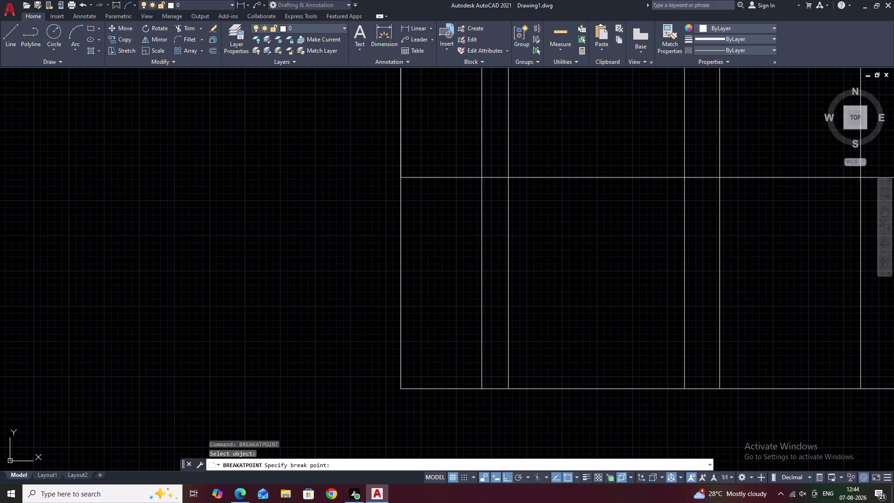
key(Escape)
key(Escape)
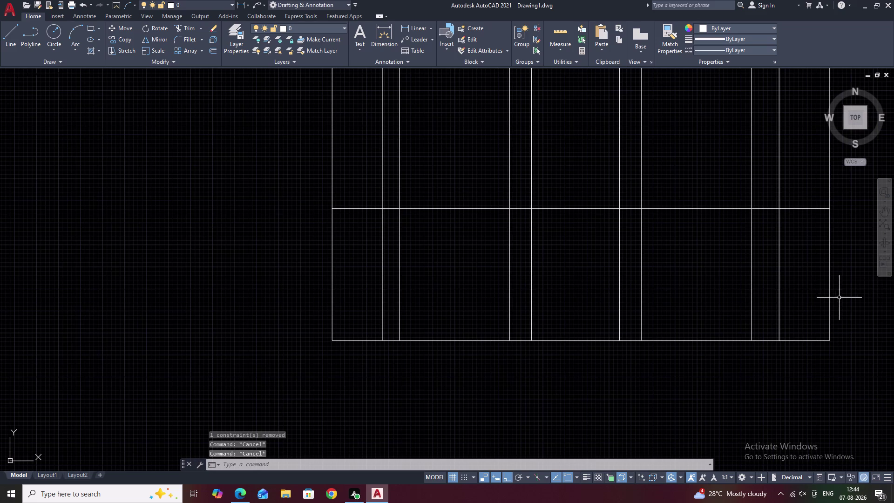
Split three vertical unit edges where they meet the crossbar.
key(space)
click(831, 310)
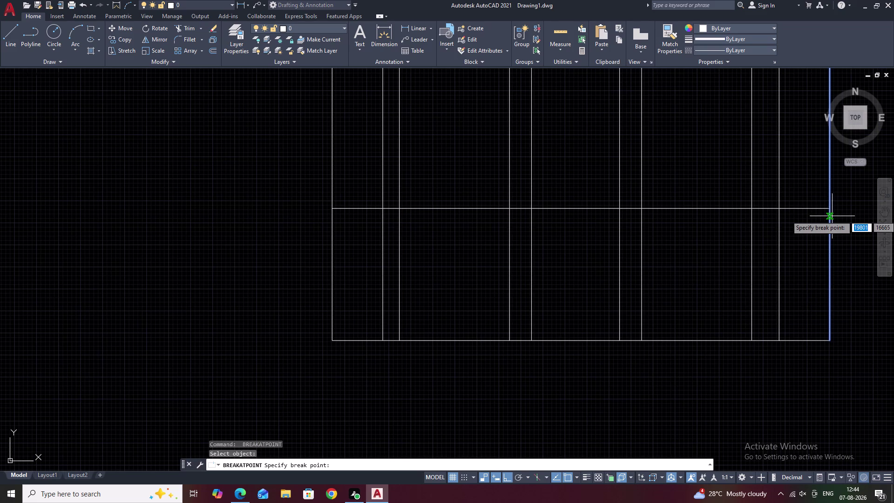
click(831, 208)
scroll(down, 3)
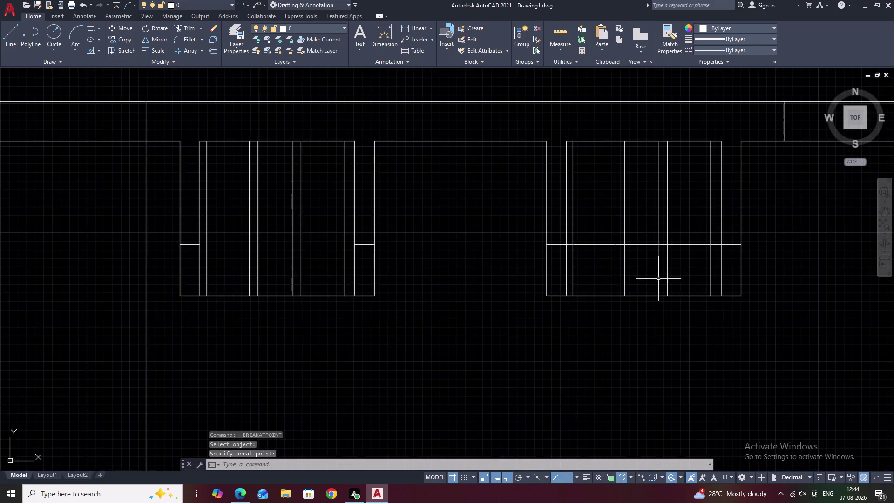
middle_drag(658, 279, 819, 283)
key(space)
click(536, 292)
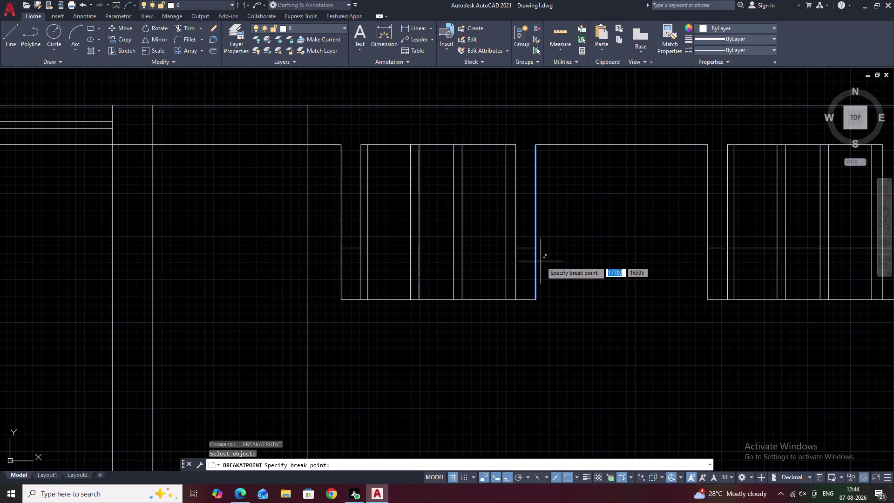
click(536, 247)
middle_drag(487, 279, 597, 279)
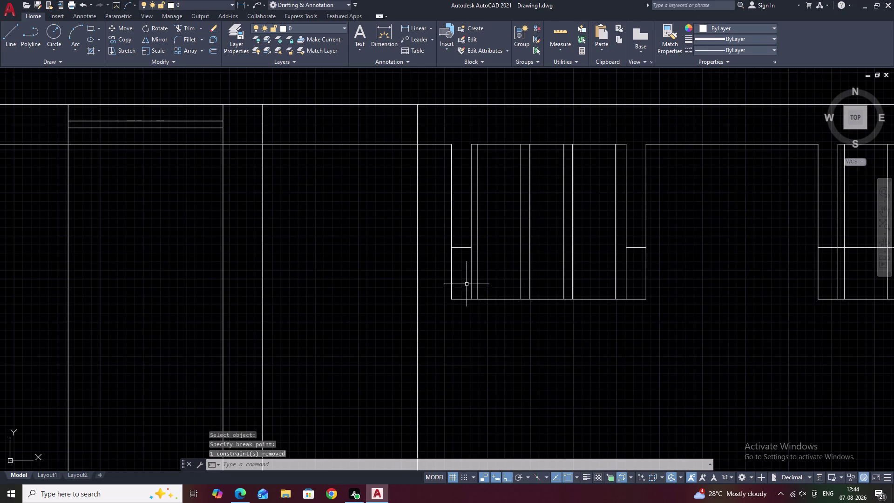
key(space)
click(453, 279)
click(452, 249)
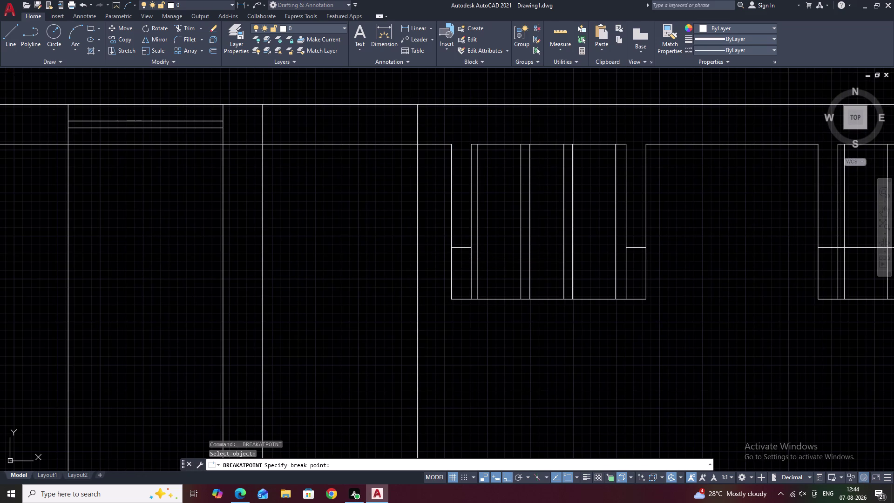
Cancel the break and try extending the short shelf line.
key(Escape)
key(Escape)
key(e)
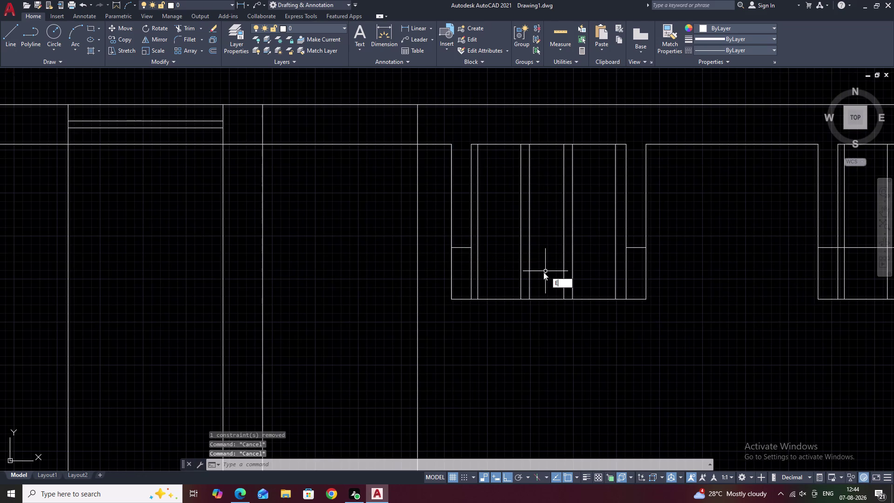
text(X)
key(space)
click(626, 258)
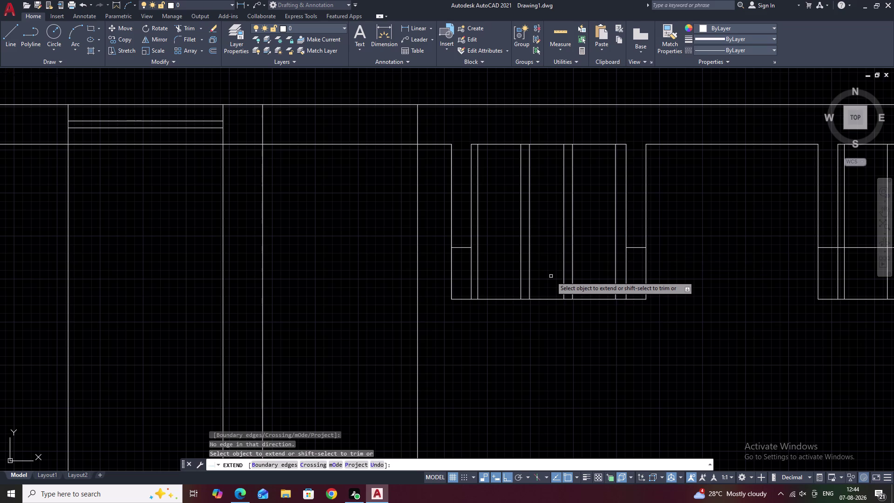
Extend the shelf line to the picked vertical boundary, then zoom out over the units.
key(Escape)
text(E)
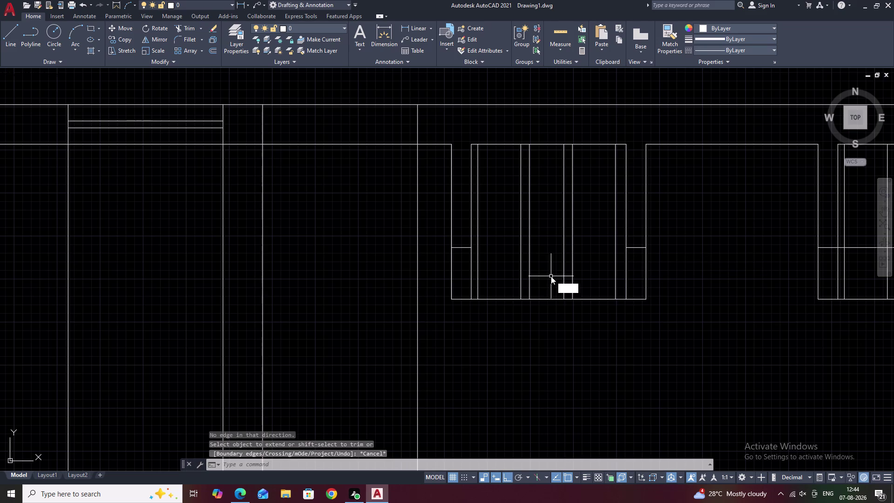
text(X)
key(space)
text(B)
key(space)
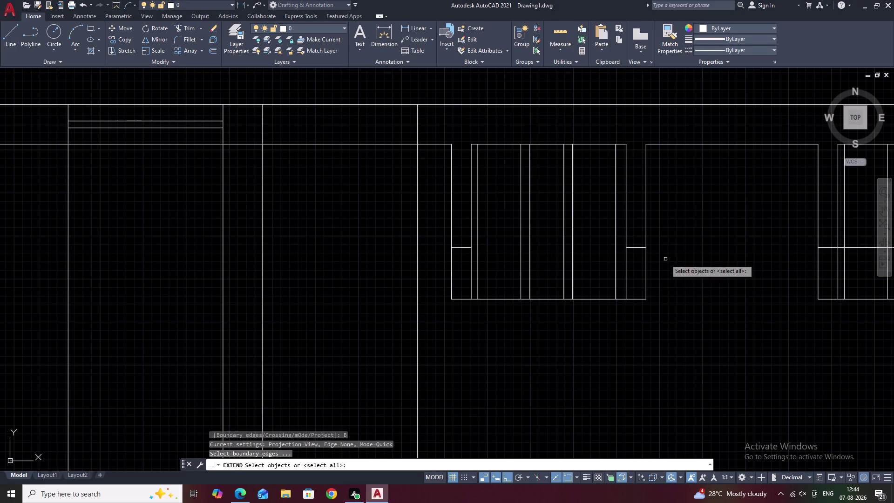
click(626, 268)
right_click(645, 267)
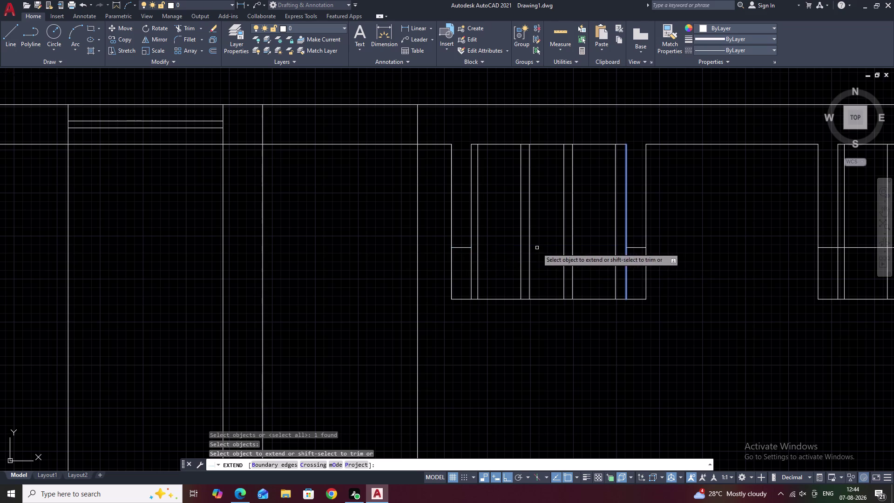
click(465, 247)
middle_drag(732, 271, 501, 276)
scroll(down, 3)
middle_drag(733, 274, 593, 273)
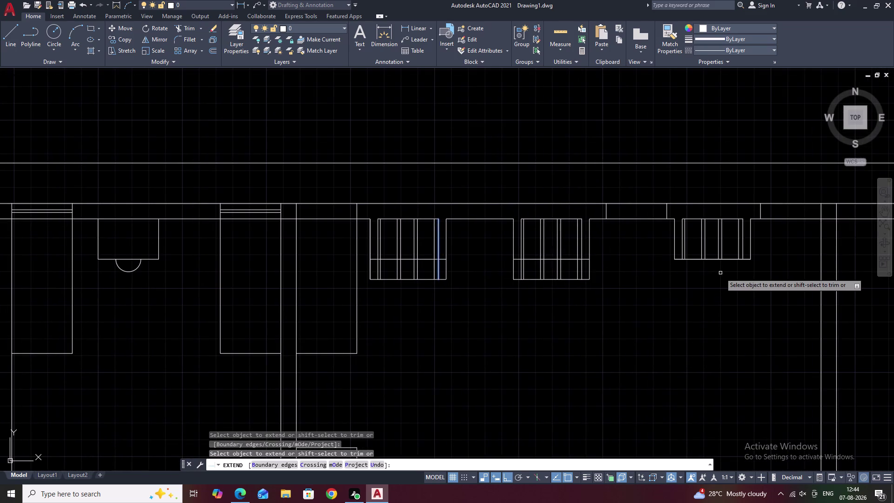
key(Escape)
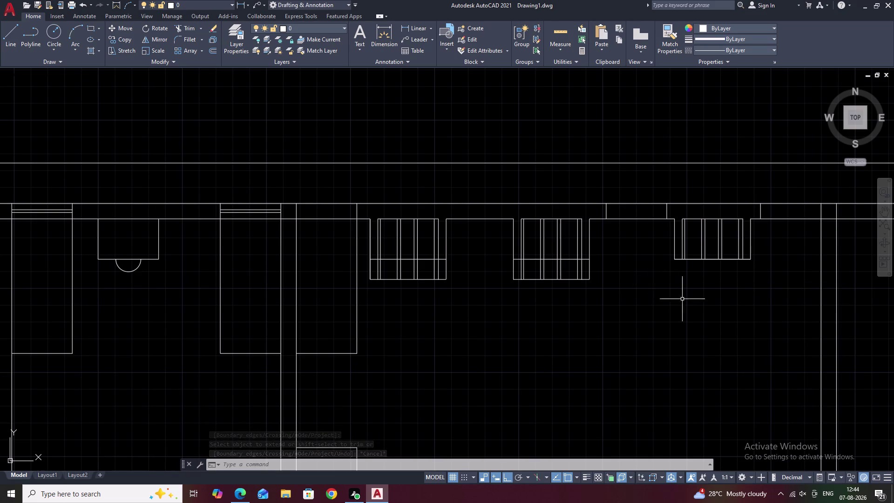
text(TR)
key(space)
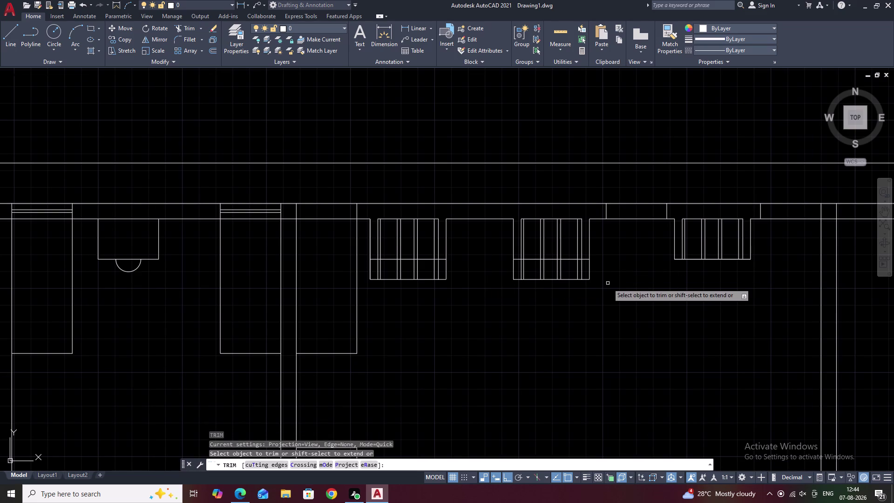
Fence-trim the lower shelf line ends below the middle unit and remove leftover stubs.
drag(617, 277, 501, 274)
click(548, 277)
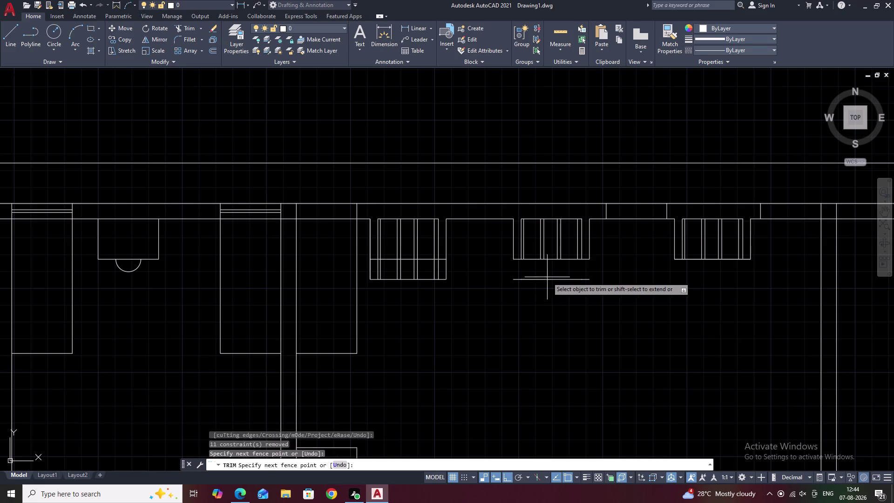
click(547, 280)
middle_drag(495, 293, 621, 299)
drag(593, 279, 553, 276)
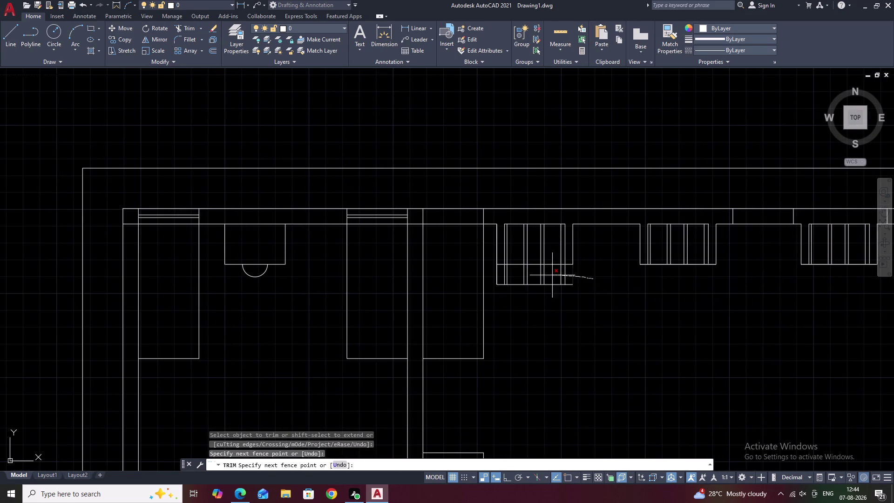
drag(553, 275, 493, 279)
click(523, 285)
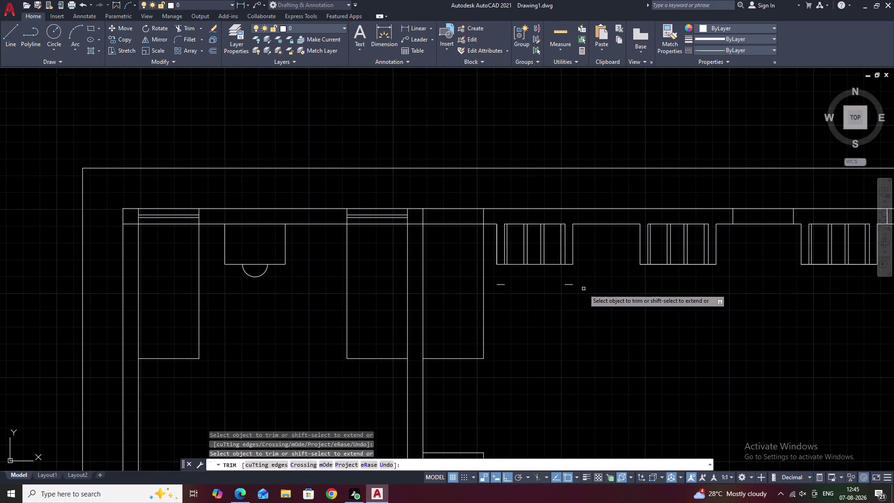
click(569, 285)
click(502, 285)
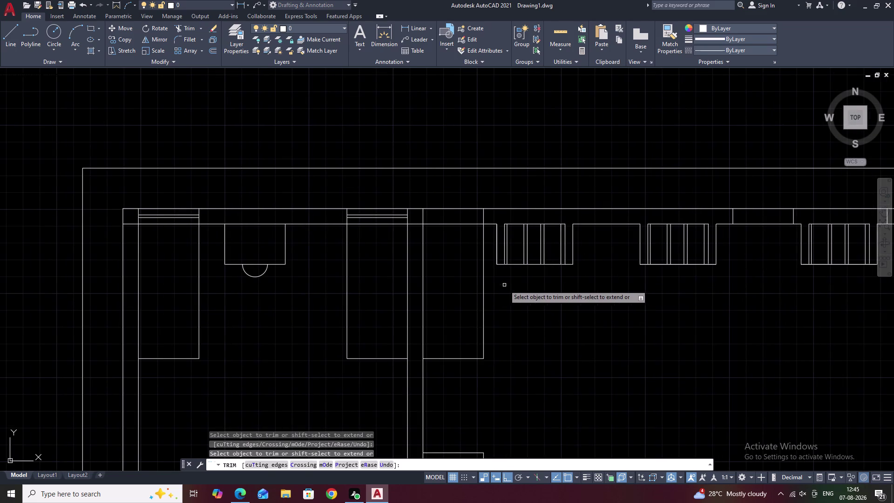
Trim the upper pieces off the first partitions with fence lines and clicks.
scroll(down, 3)
middle_drag(597, 310, 594, 263)
middle_drag(611, 305, 611, 270)
scroll(up, 3)
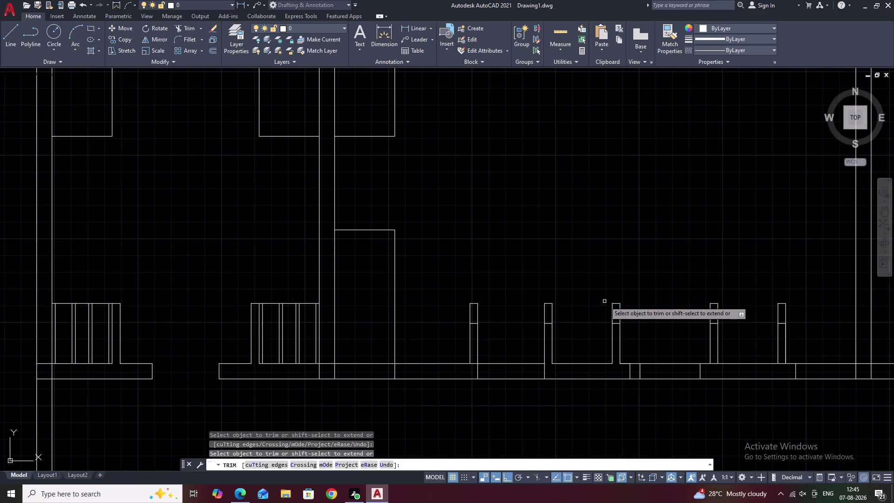
middle_drag(605, 300, 604, 258)
drag(628, 269, 539, 270)
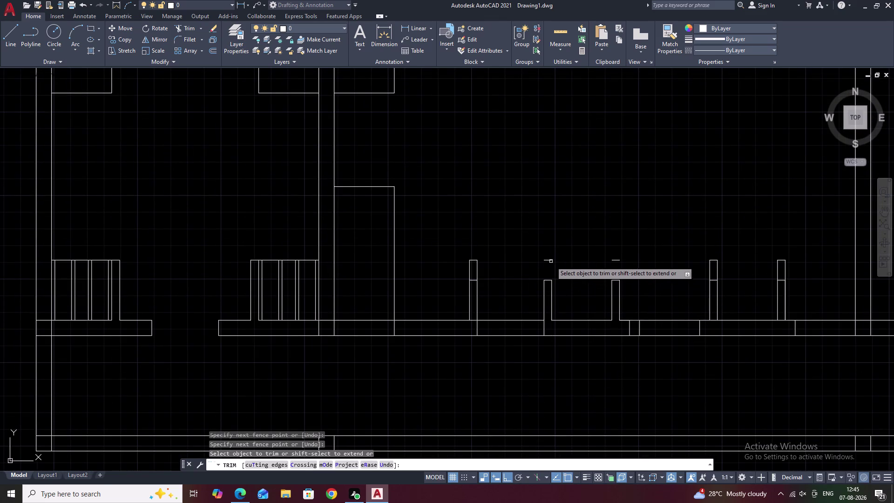
click(549, 260)
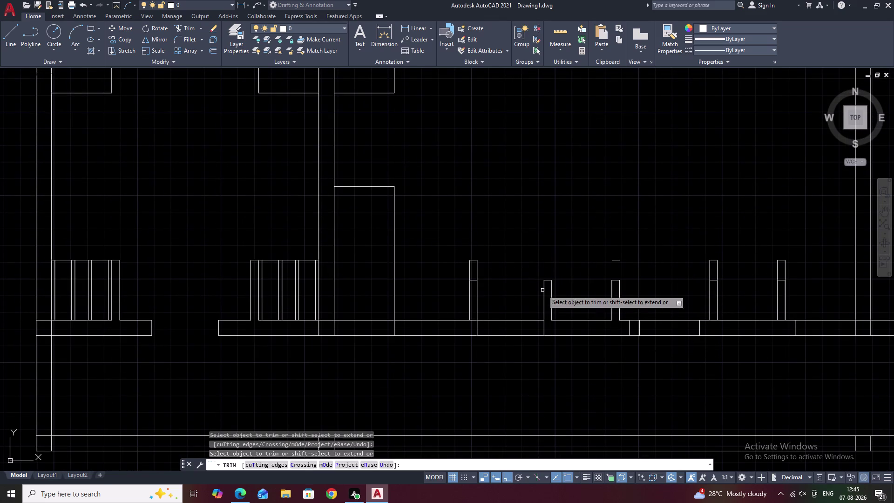
drag(489, 265, 436, 266)
click(472, 259)
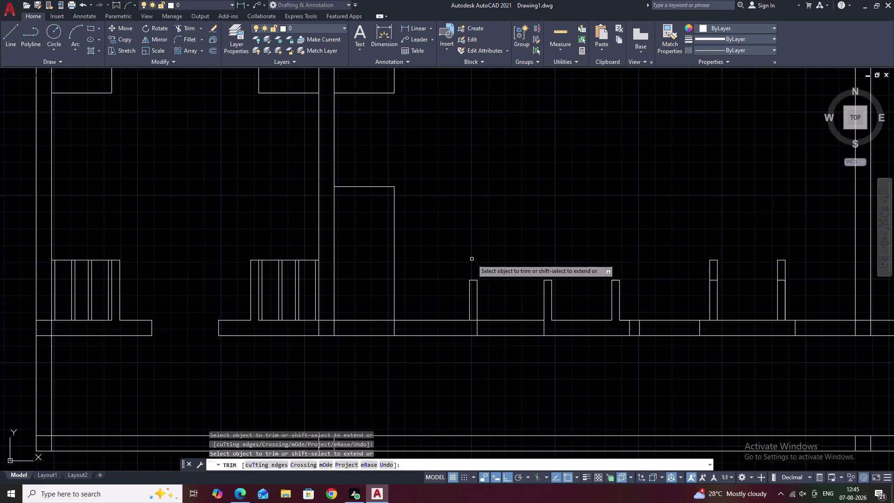
Trim the rightmost partition tops and remaining stray line ends.
scroll(down, 3)
middle_drag(606, 268, 480, 267)
drag(592, 266, 560, 265)
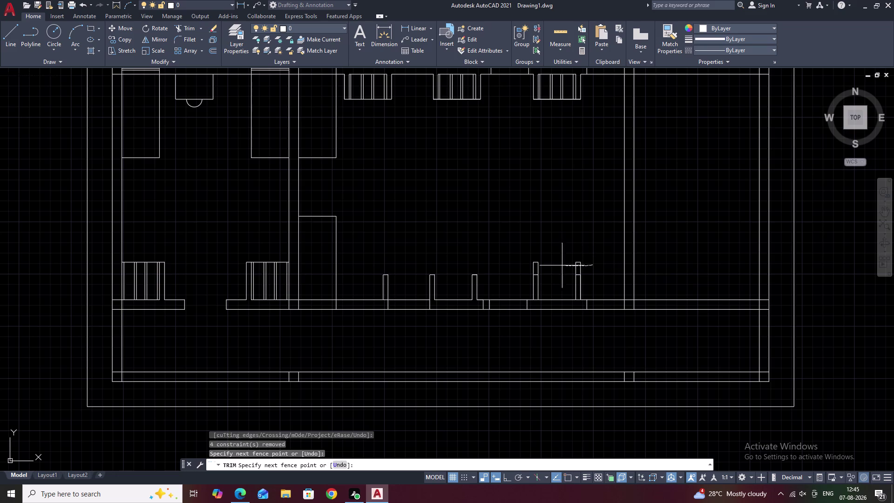
drag(560, 265, 522, 263)
click(534, 263)
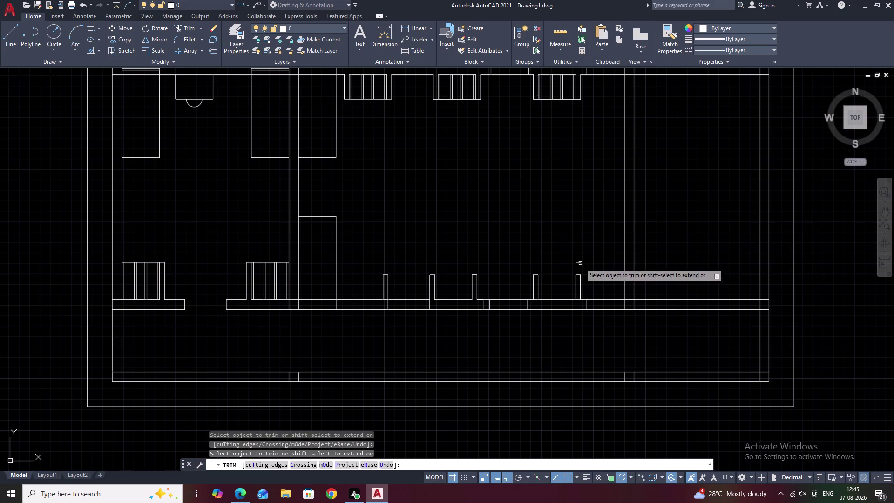
click(580, 264)
scroll(down, 3)
middle_drag(546, 265, 546, 236)
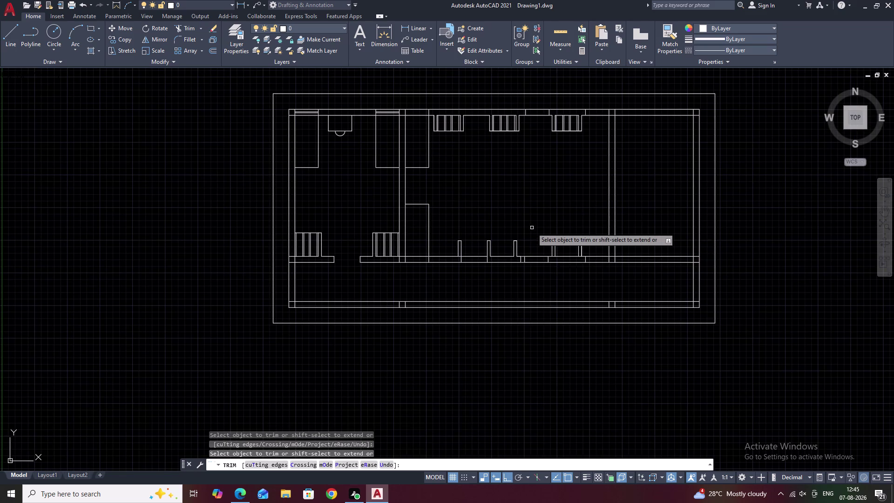
End trimming and bring both shelf units into view, picking the left unit's top edge.
key(Escape)
key(Escape)
middle_drag(409, 249, 533, 243)
scroll(up, 3)
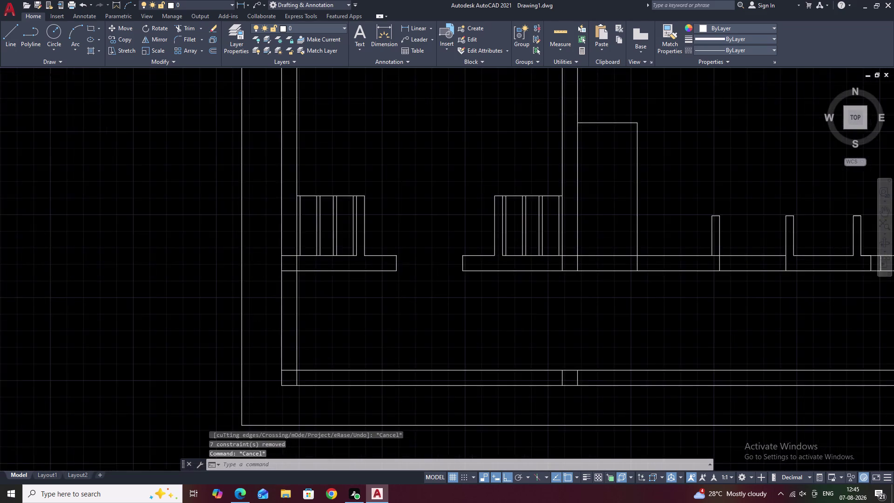
middle_drag(295, 202, 392, 213)
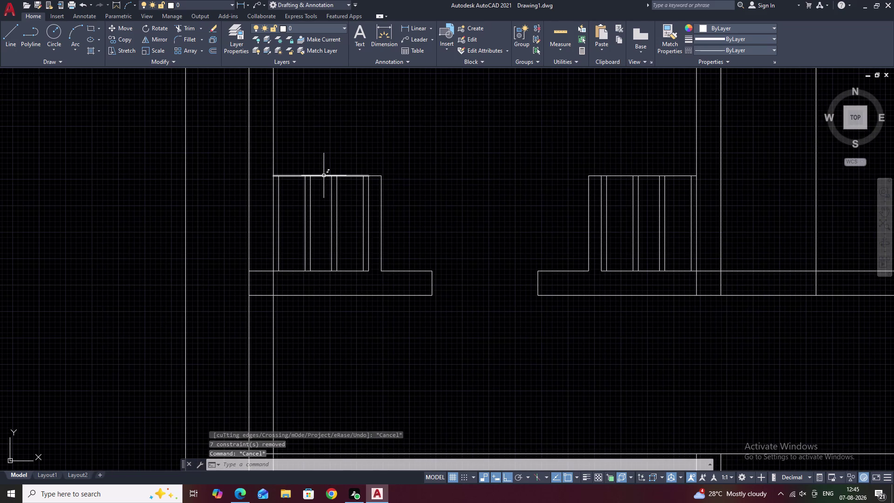
click(324, 176)
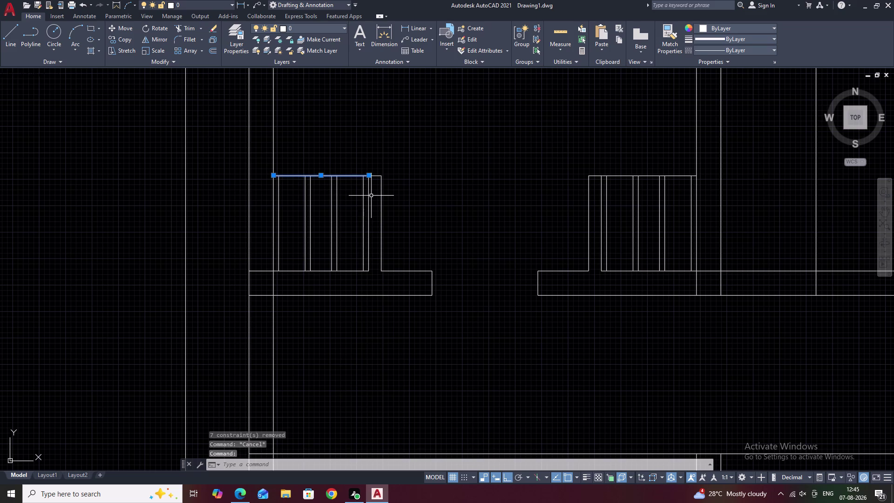
Offset both units' top edges 300 downward to create the shelf cross lines.
key(Escape)
text(O 6)
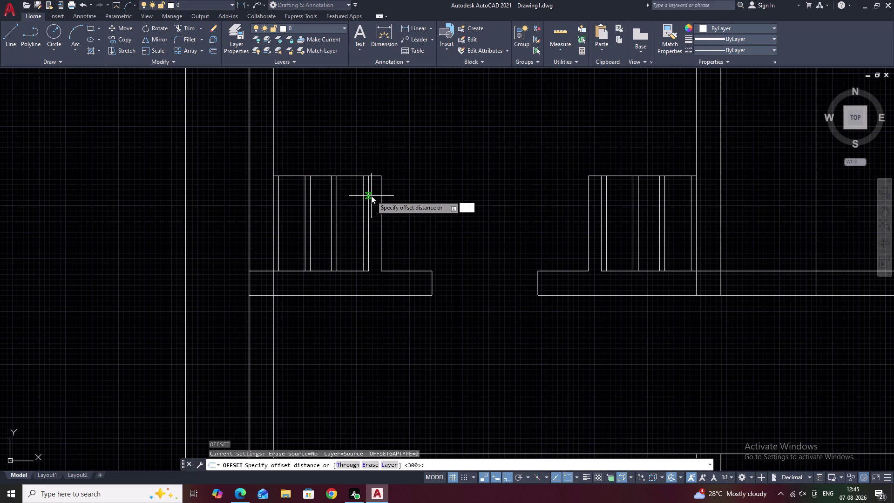
text(00)
key(BackSpace)
key(BackSpace)
key(BackSpace)
text(300)
key(space)
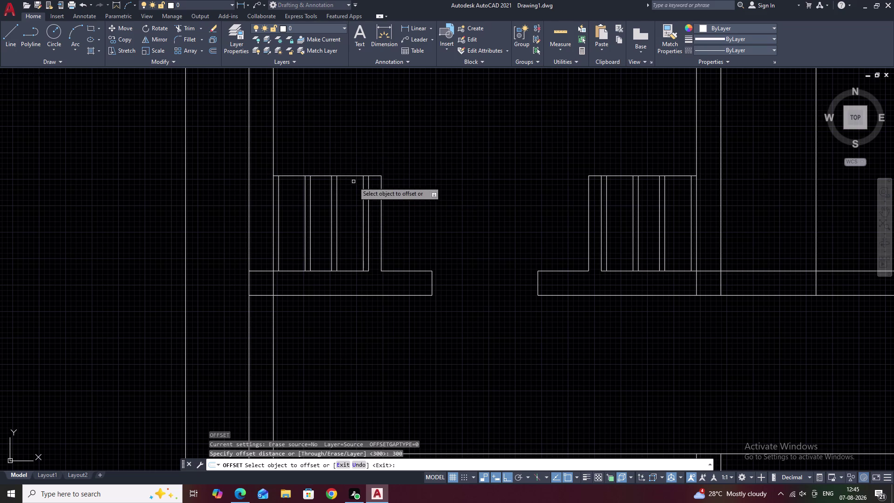
click(346, 177)
click(344, 211)
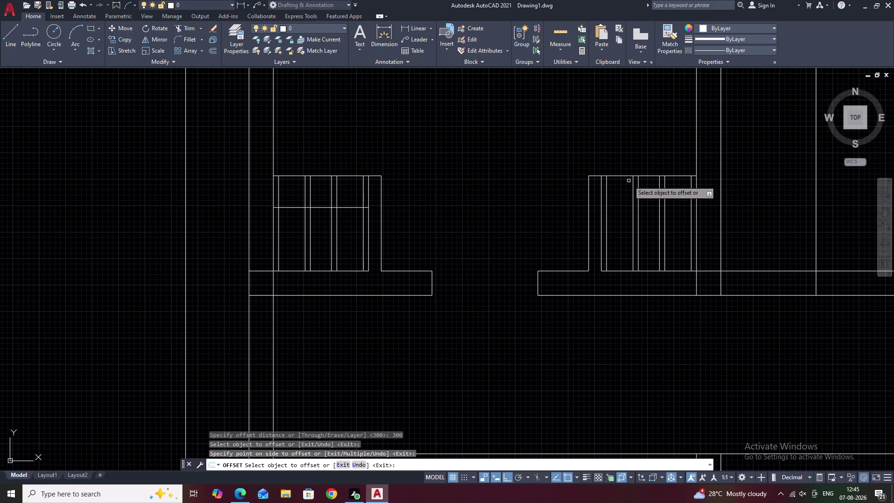
click(628, 176)
click(628, 222)
key(Escape)
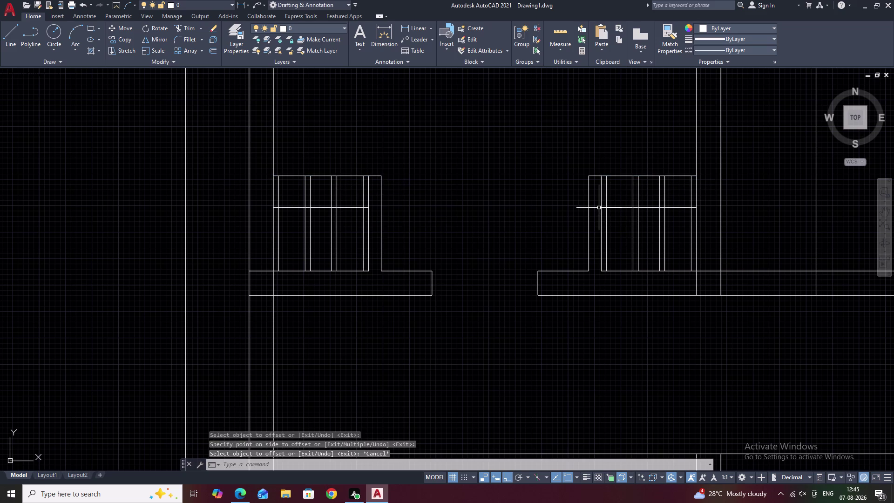
Extend both new shelf lines to the units' side edges.
text(EX)
key(space)
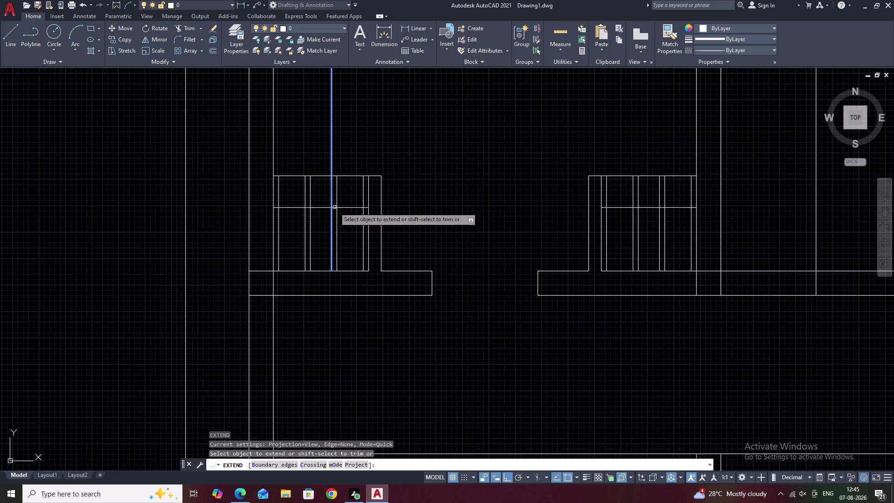
click(347, 207)
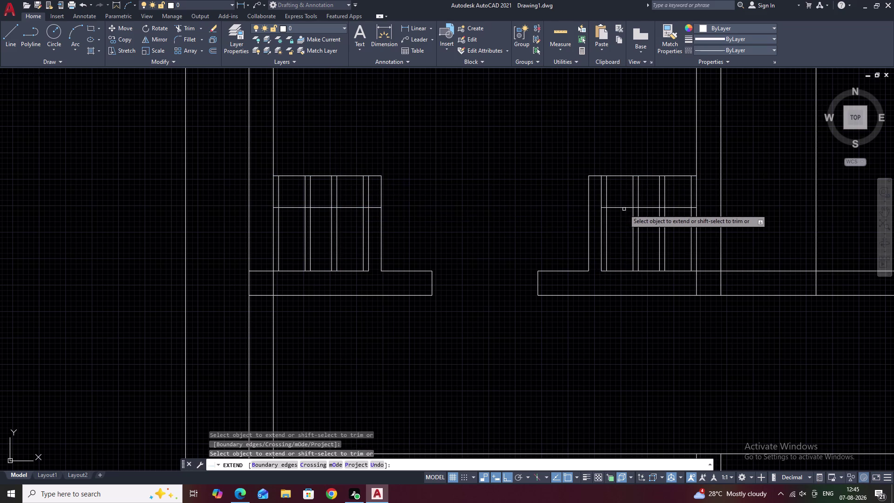
click(621, 208)
key(Escape)
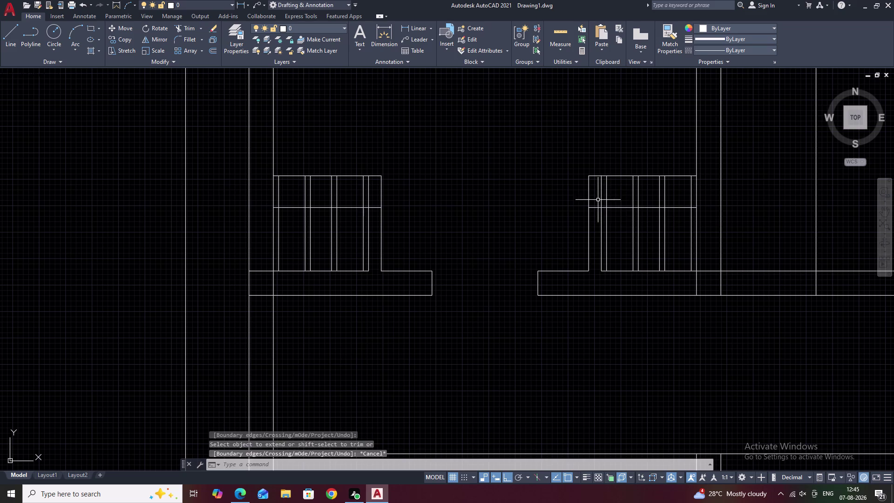
Break both side lines of the right shelf unit where the shelf line meets them.
text(BR)
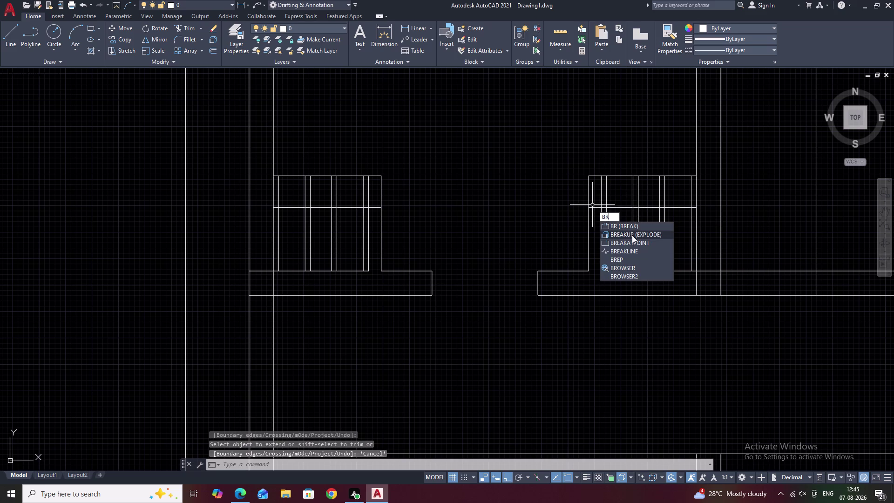
click(632, 241)
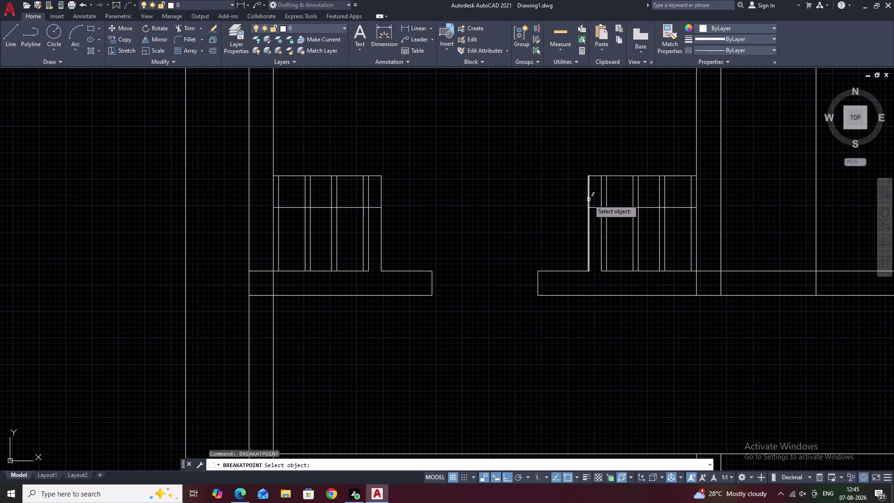
click(589, 200)
click(589, 208)
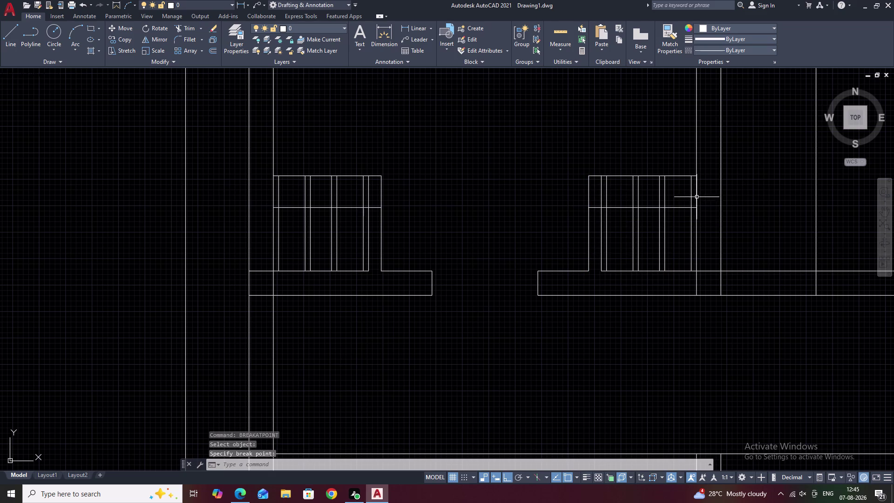
click(697, 197)
key(space)
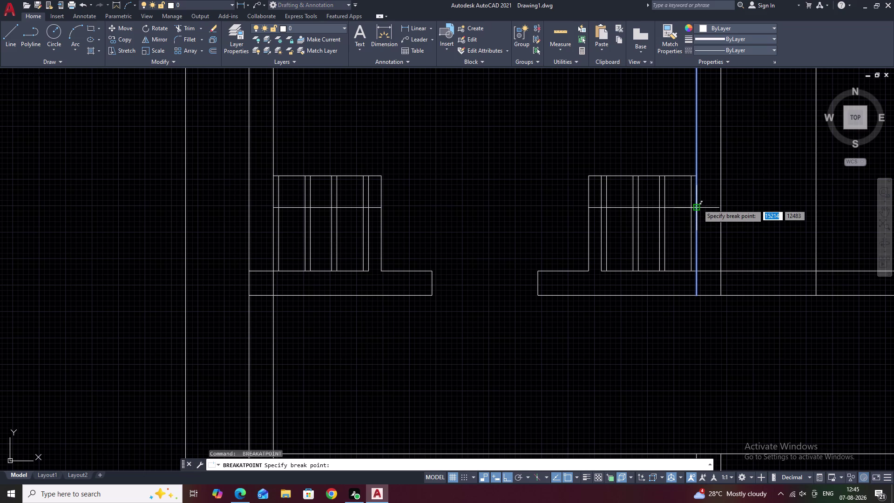
click(698, 207)
key(space)
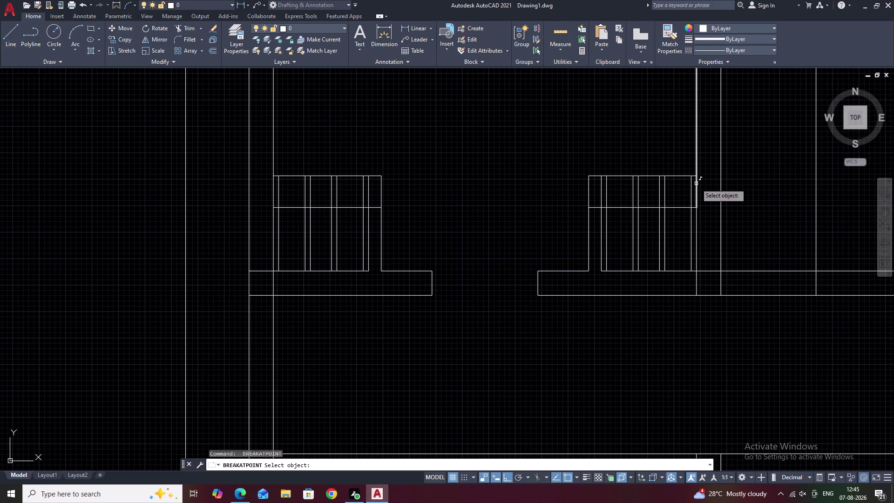
Break the left shelf unit's side lines at their intersection with the shelf line.
click(696, 184)
click(696, 177)
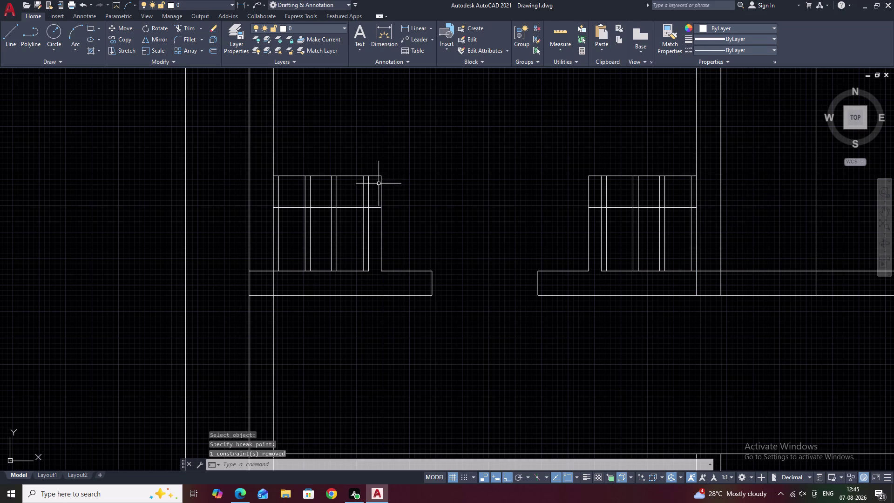
click(382, 188)
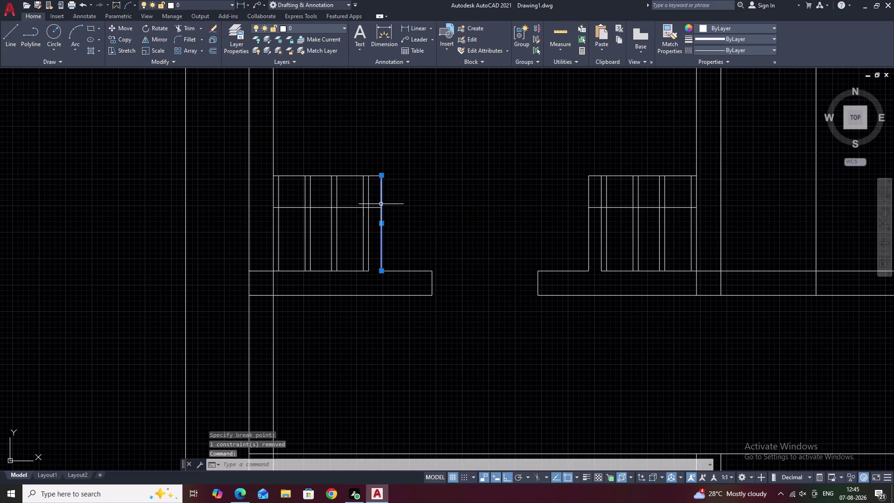
key(space)
click(382, 206)
middle_drag(397, 199, 523, 204)
key(space)
click(400, 197)
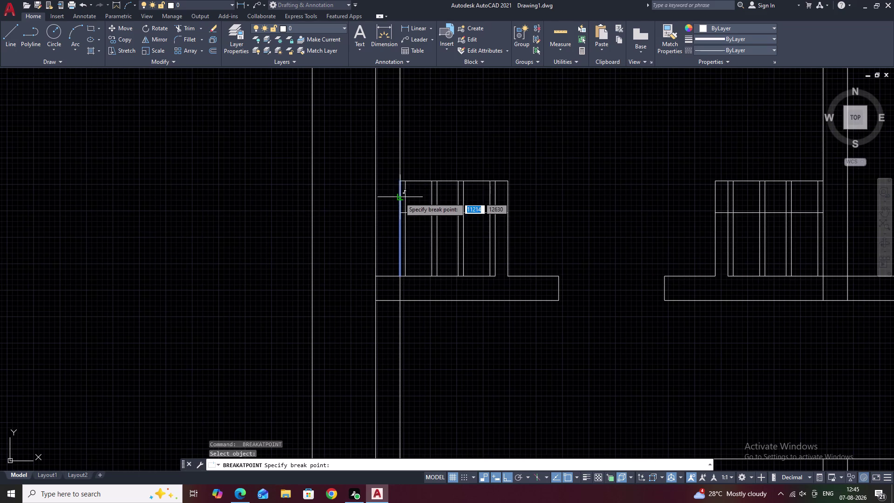
click(399, 212)
key(Escape)
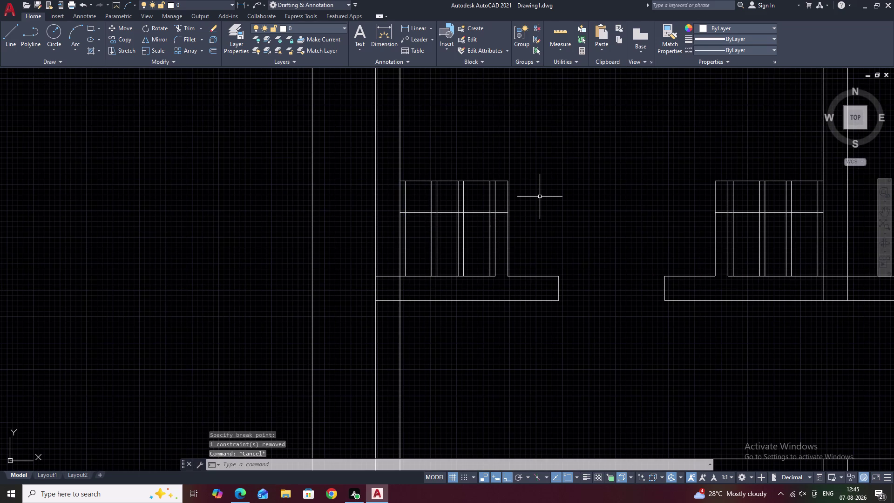
text(TR)
key(space)
Attempt a fence trim across the divider pieces above the shelf line.
drag(544, 195, 463, 199)
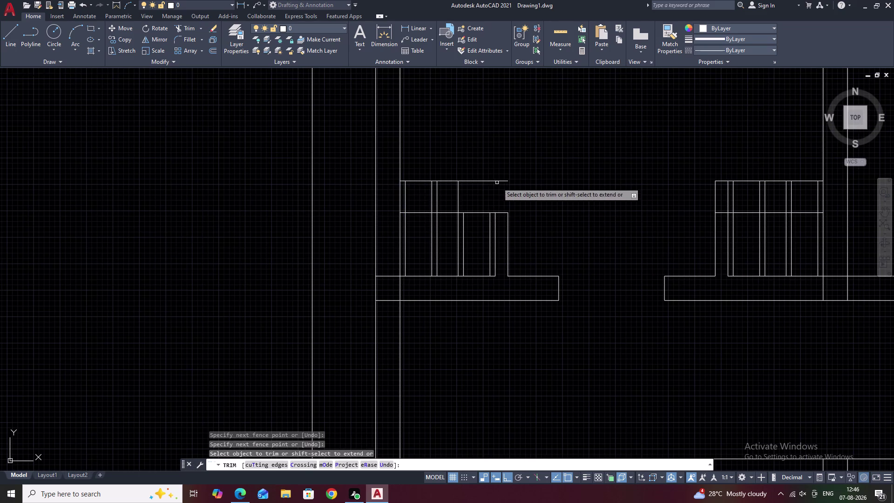
drag(520, 182, 477, 199)
middle_drag(464, 192, 515, 188)
scroll(up, 3)
click(444, 193)
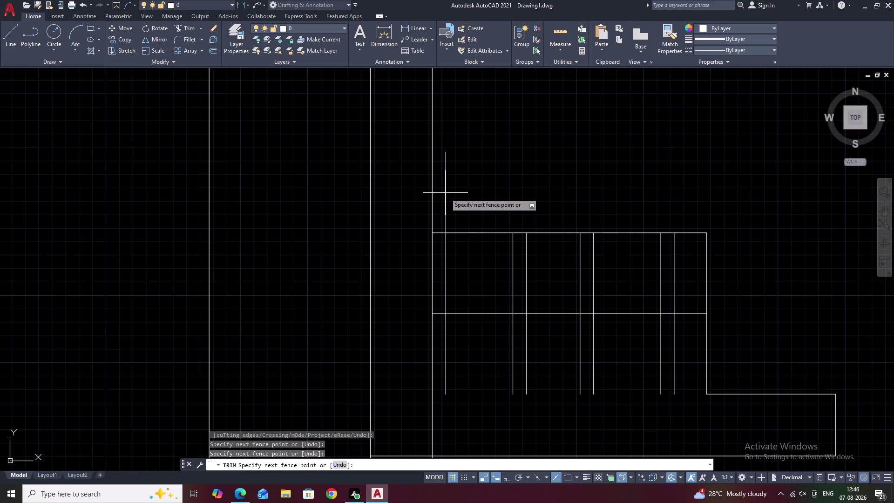
scroll(down, 3)
scroll(down, 3)
middle_click(591, 205)
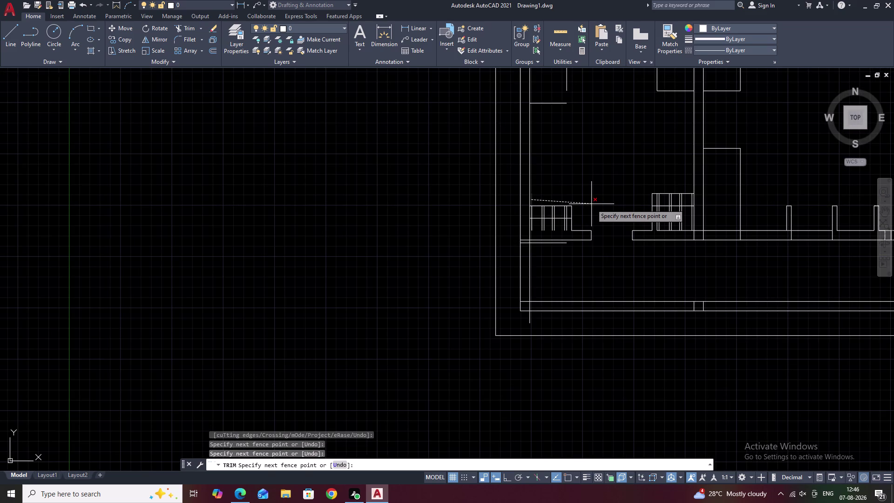
Undo the fence points, last trim and last line split, and cancel leftover commands.
key(ctrl+z)
key(ctrl+z)
key(ctrl+z)
key(ctrl+z)
key(Escape)
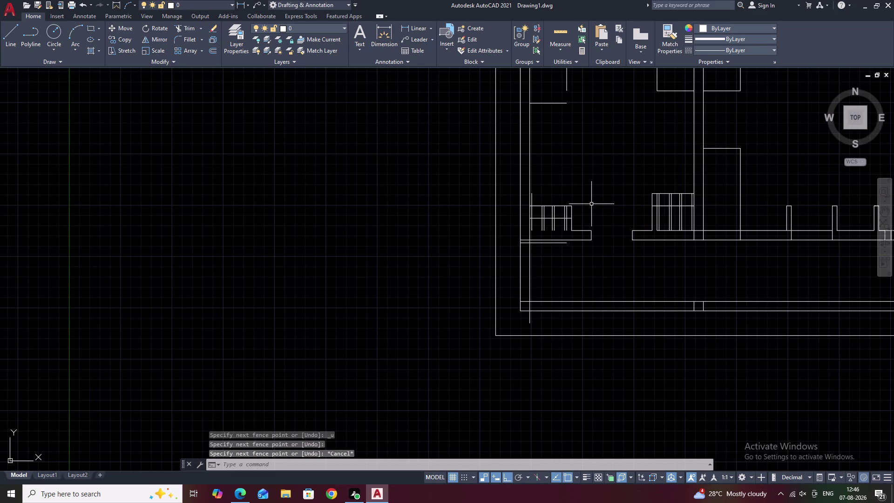
key(ctrl+z)
key(ctrl+z)
key(Escape)
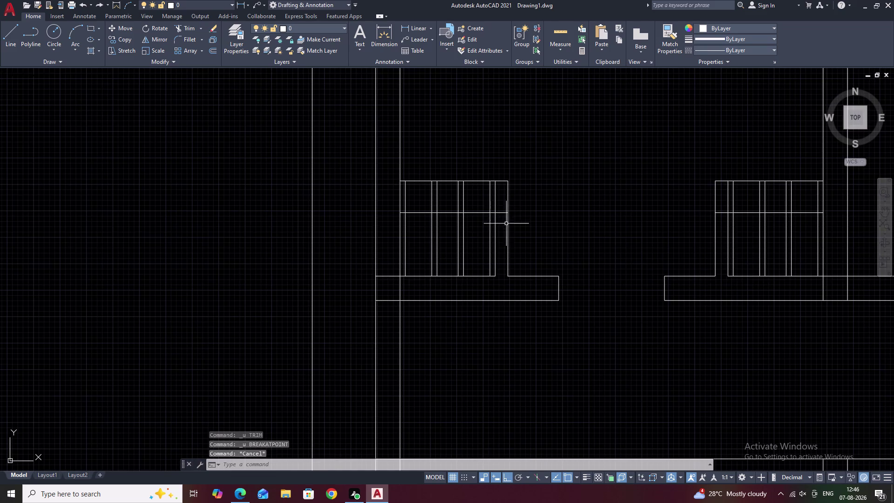
key(Escape)
middle_drag(636, 220, 473, 202)
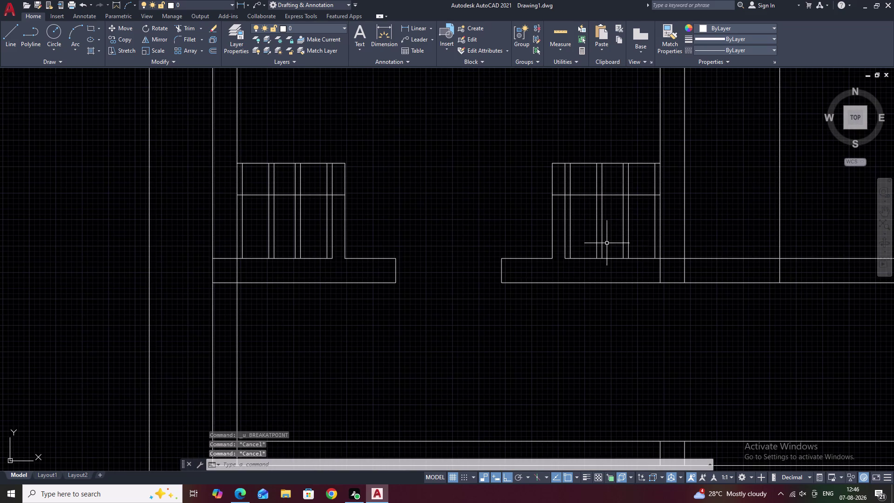
scroll(up, 3)
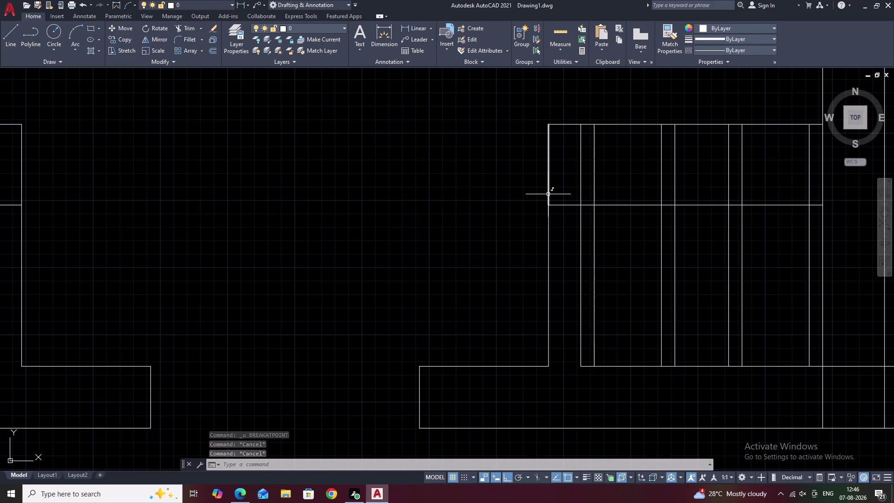
key(Escape)
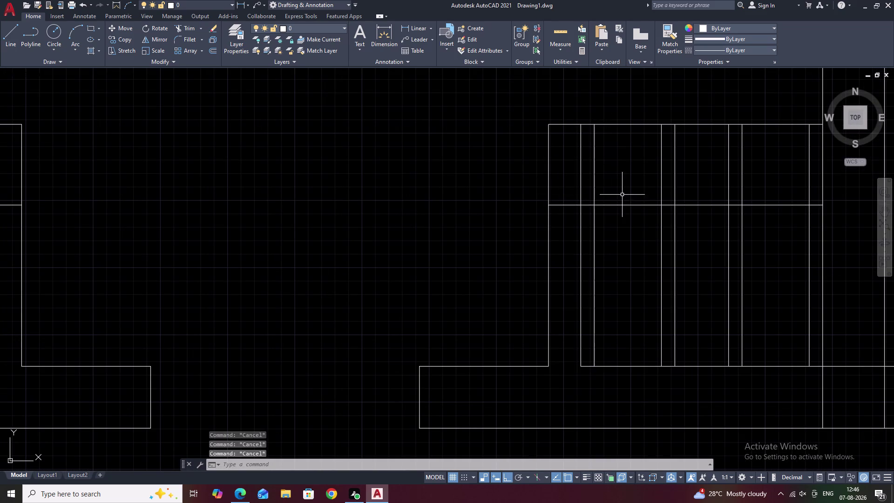
Try a fence trim across the shelf lines, then undo the mistaken trim.
text(TR)
key(space)
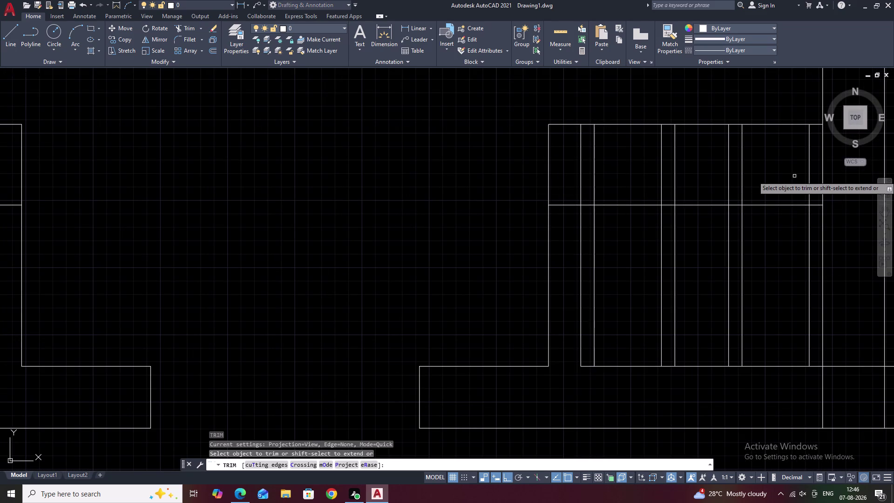
drag(816, 174, 794, 176)
click(793, 176)
drag(770, 176, 745, 176)
right_drag(762, 176, 745, 176)
drag(722, 177, 717, 178)
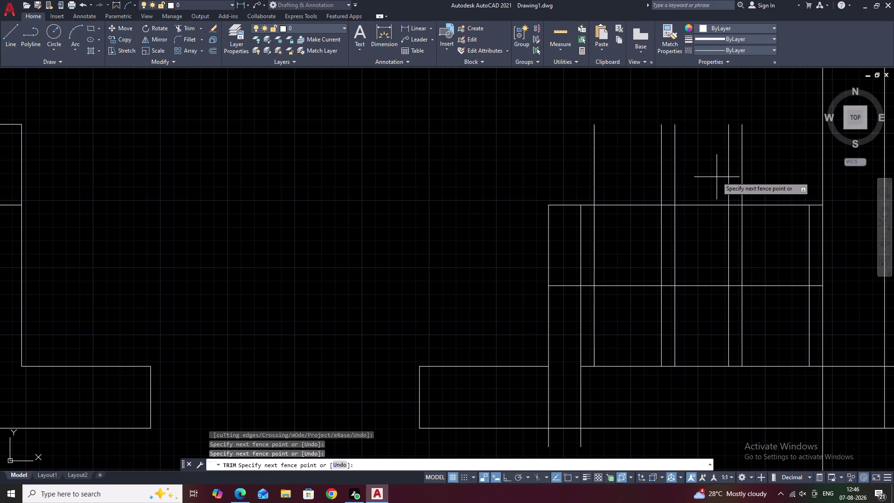
key(ctrl+z)
key(ctrl+z)
key(Escape)
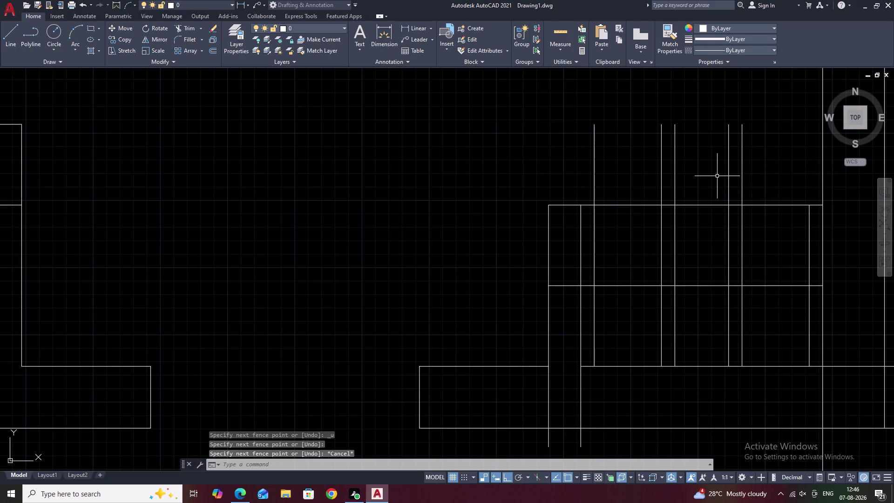
key(ctrl+z)
key(Escape)
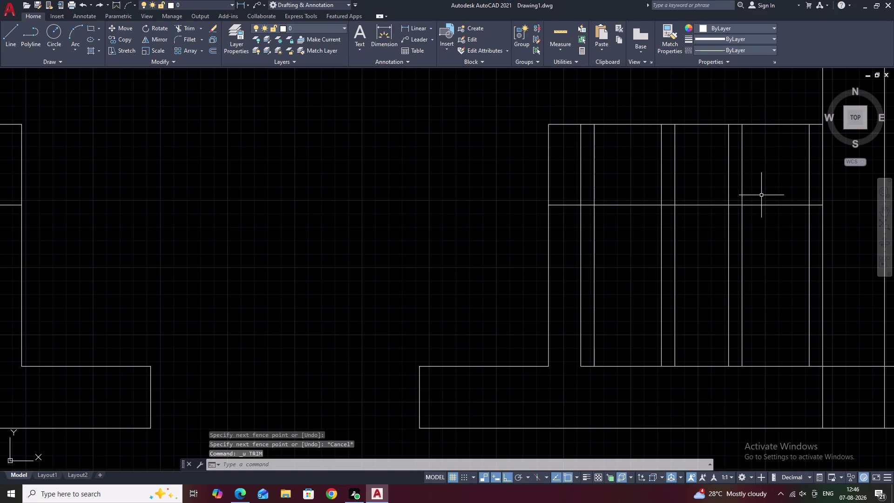
Trim the upper shelf line ends above the right shelf unit's edge.
middle_drag(734, 191, 653, 189)
text(TR)
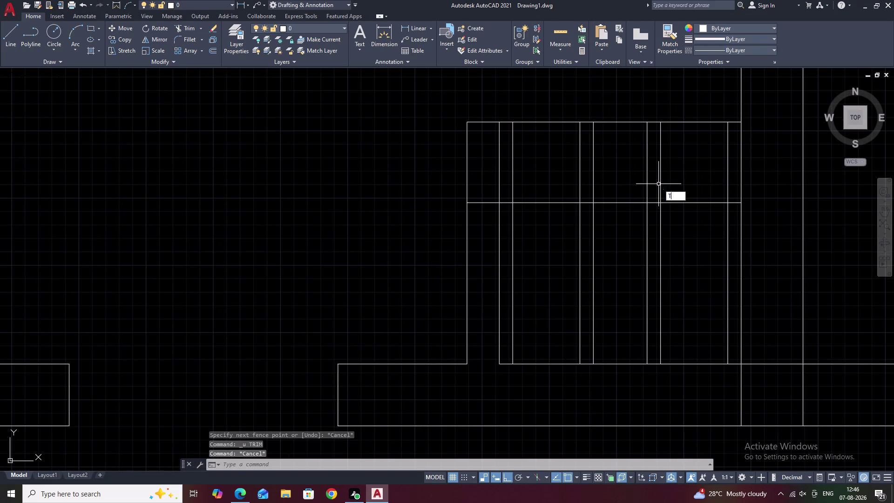
key(space)
click(661, 174)
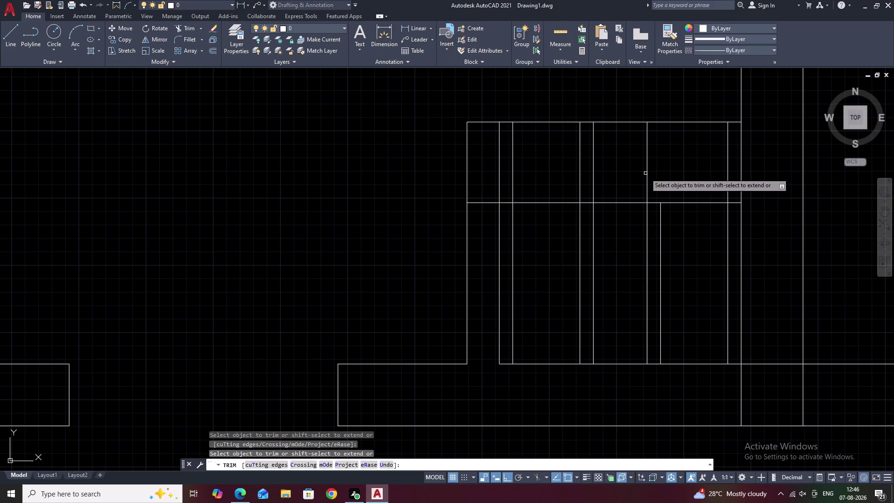
click(647, 172)
click(594, 170)
click(579, 172)
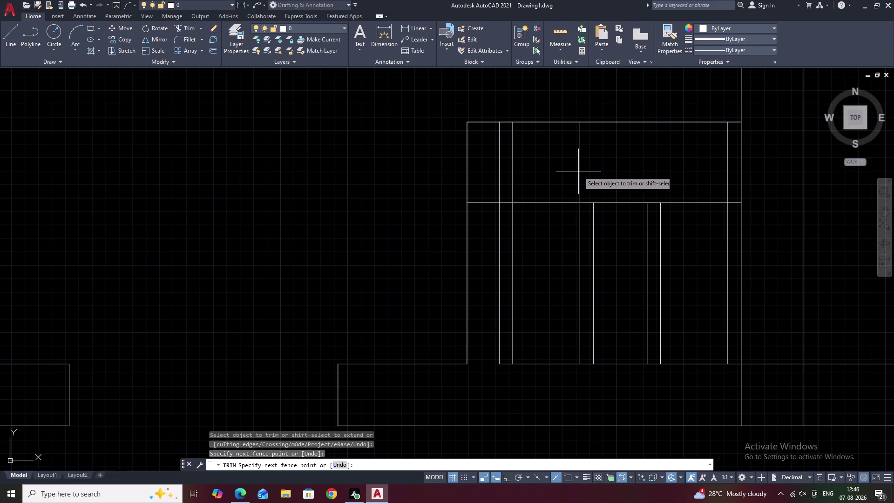
click(580, 171)
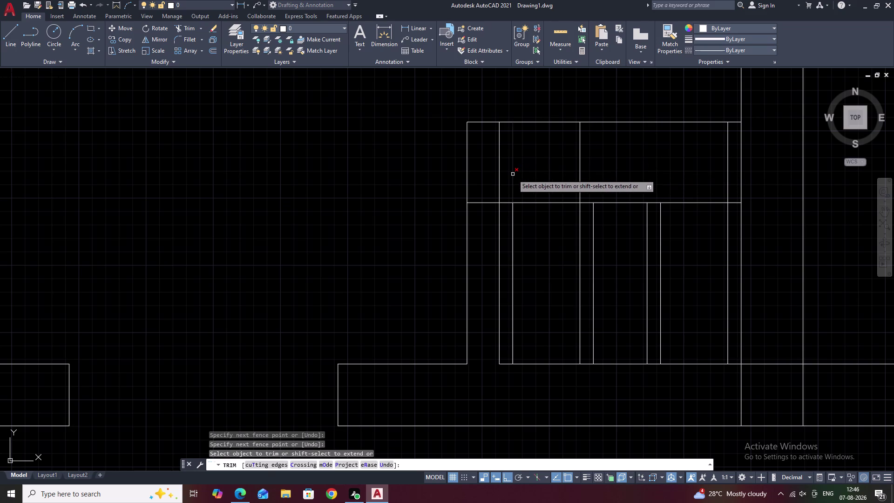
click(513, 174)
click(501, 174)
click(580, 170)
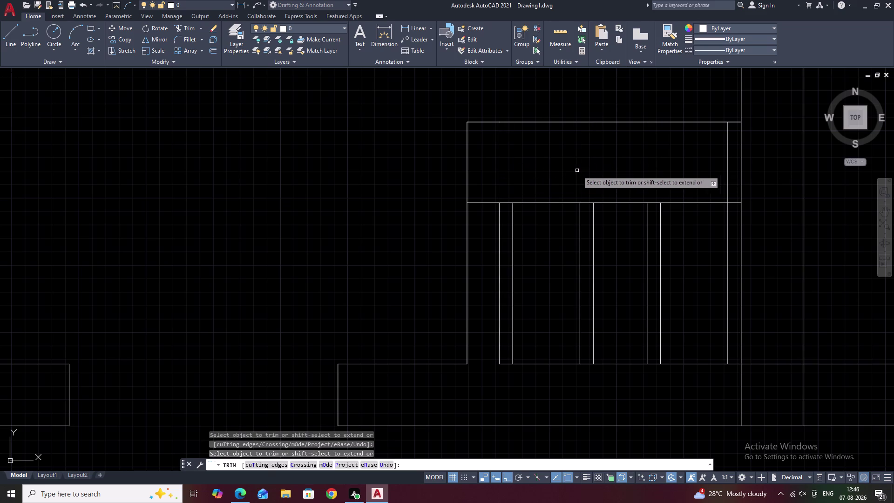
Trim the left edge, right edge and top line pieces above the shelf unit.
click(467, 172)
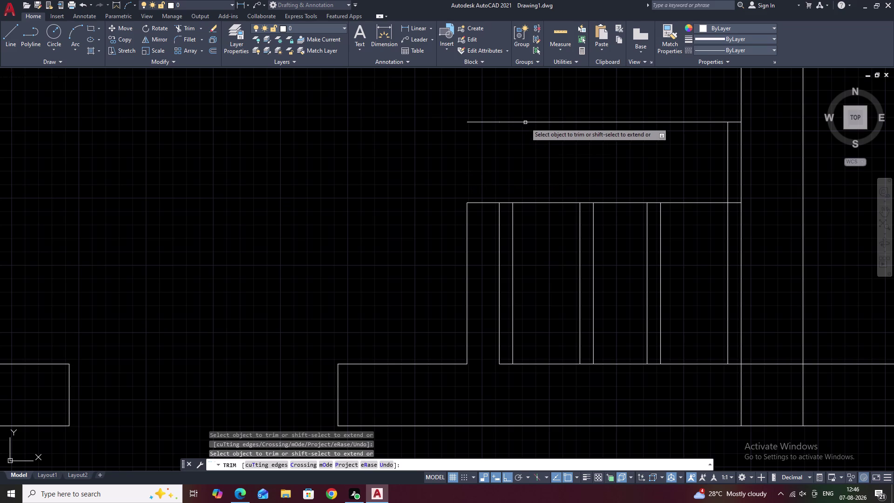
click(527, 122)
click(727, 170)
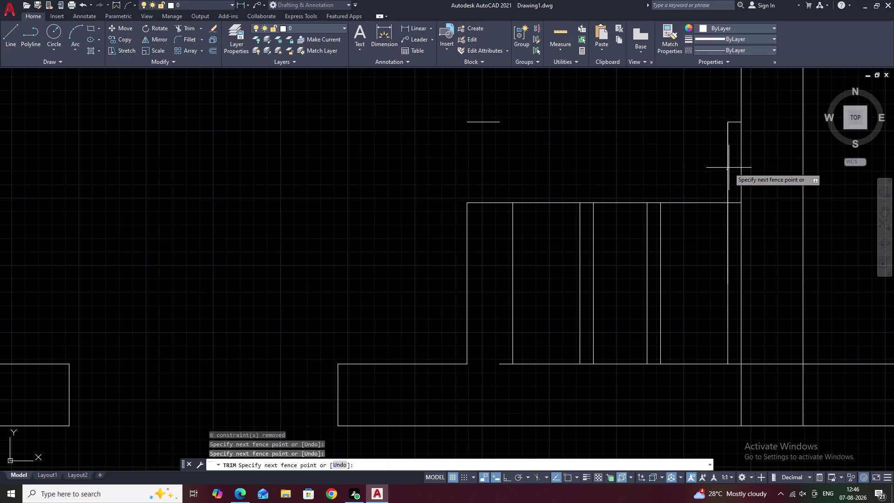
click(729, 168)
click(732, 123)
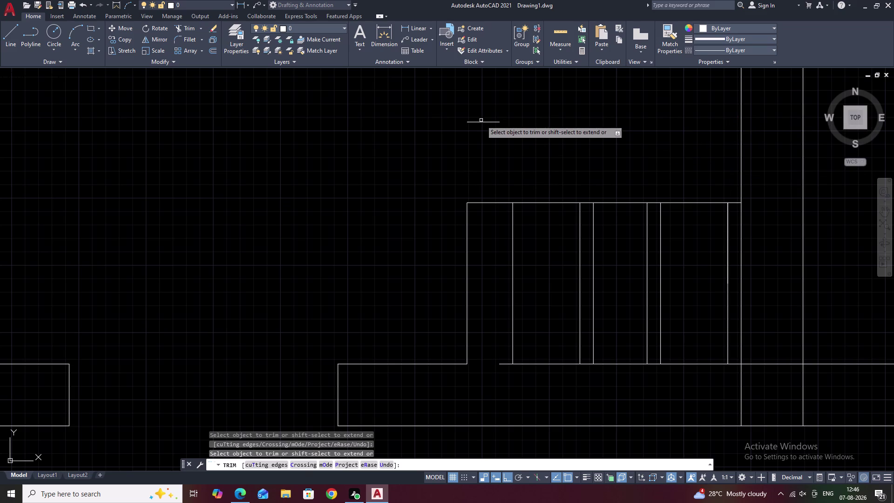
click(483, 122)
scroll(down, 3)
middle_drag(503, 145, 637, 148)
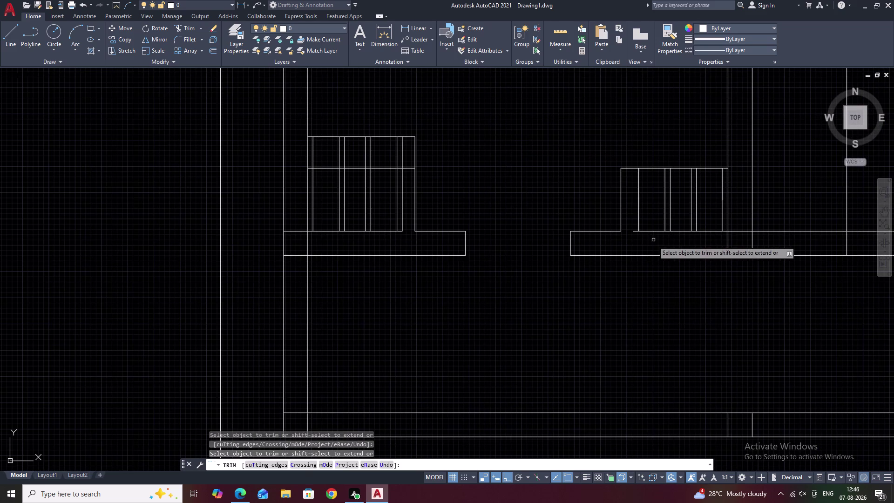
middle_drag(453, 212, 559, 220)
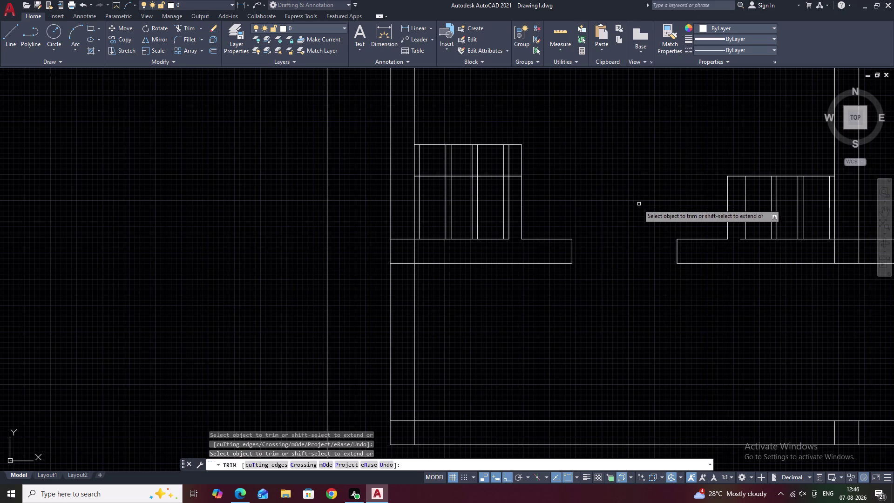
Trim the other shelf unit's upper line ends, edge lines and top line.
click(522, 156)
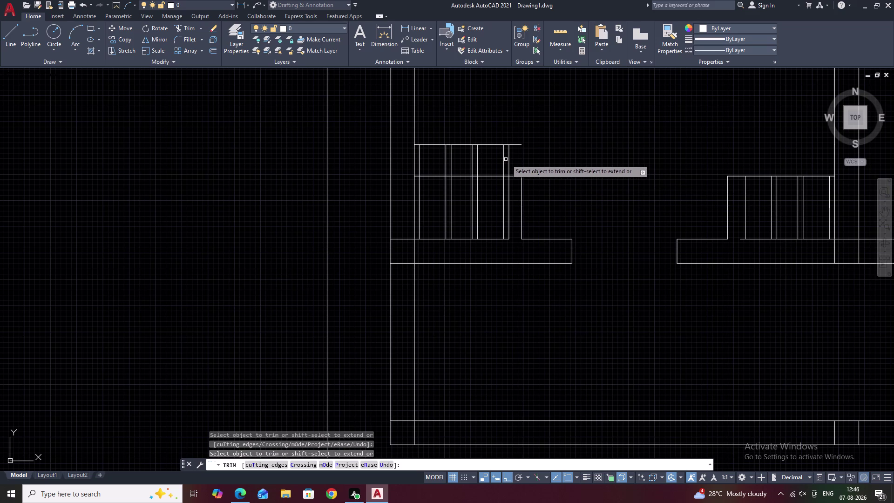
click(508, 158)
click(504, 159)
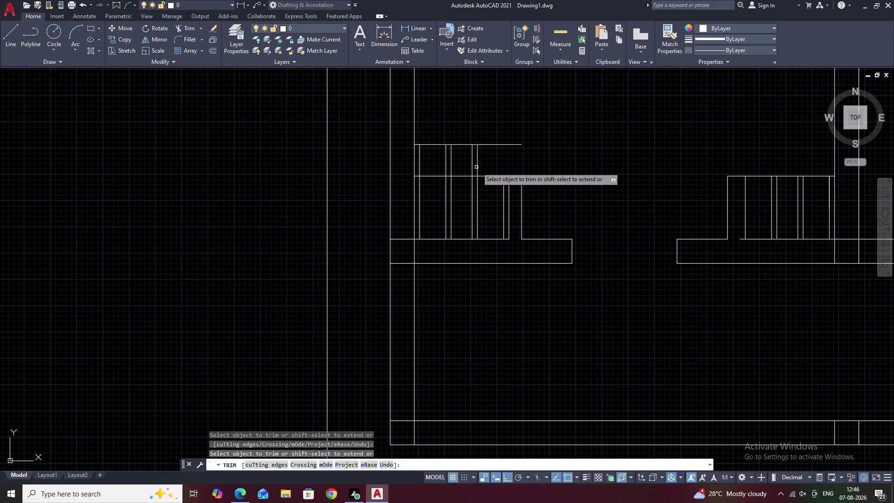
click(477, 165)
click(473, 166)
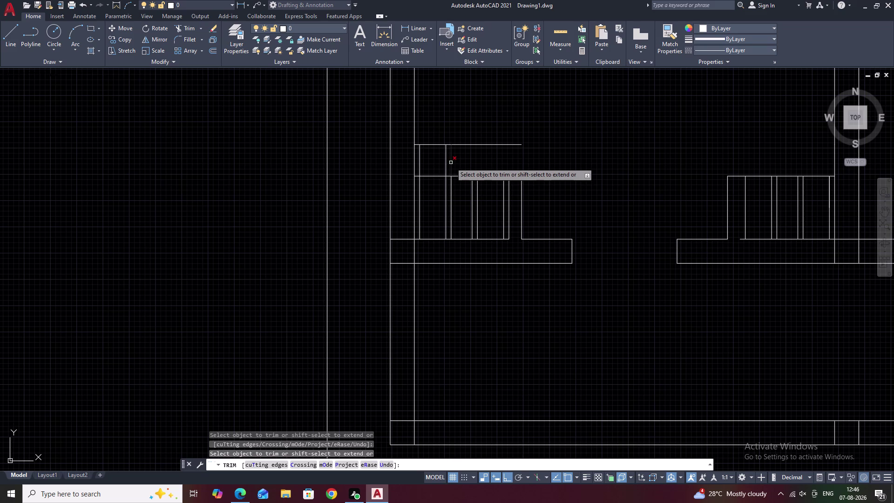
click(451, 163)
click(447, 164)
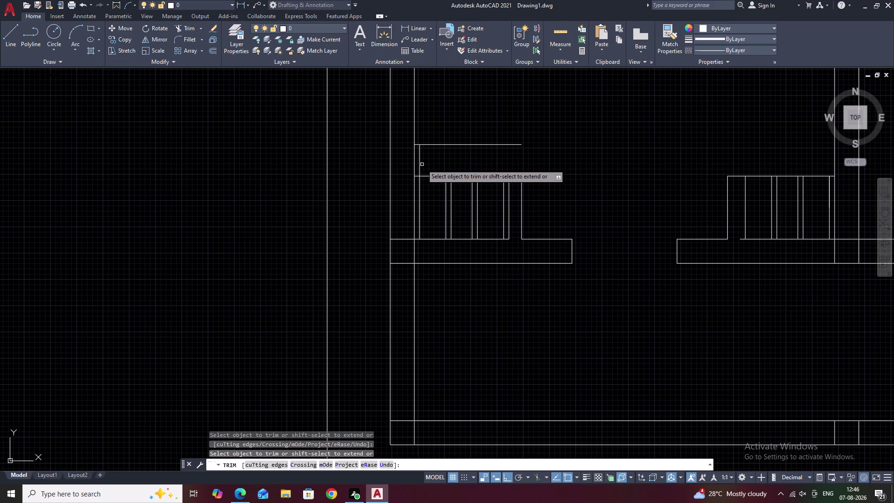
click(420, 165)
click(437, 145)
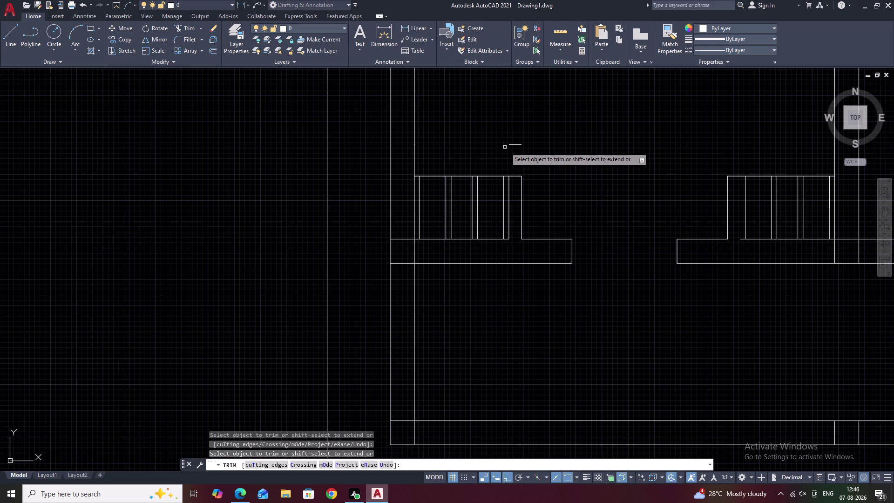
click(513, 146)
scroll(down, 3)
middle_drag(554, 162, 455, 172)
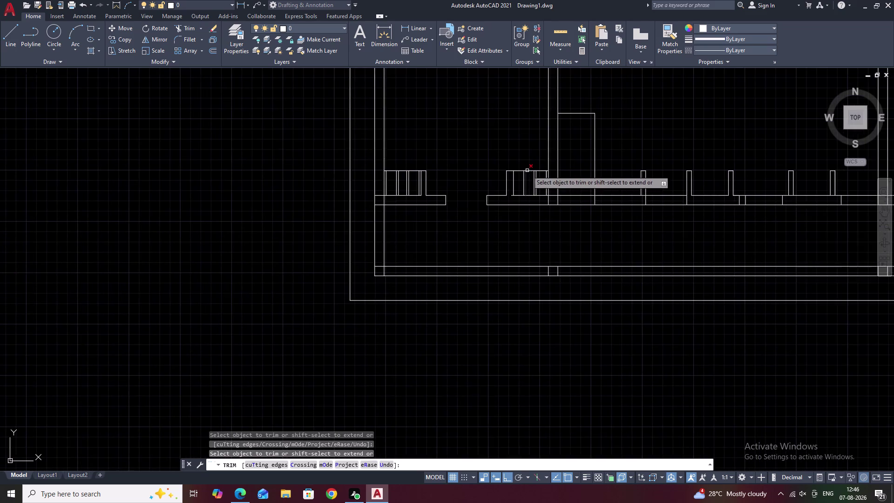
scroll(up, 3)
Extend the short shelf lines of the middle unit to the shelf edge.
key(Escape)
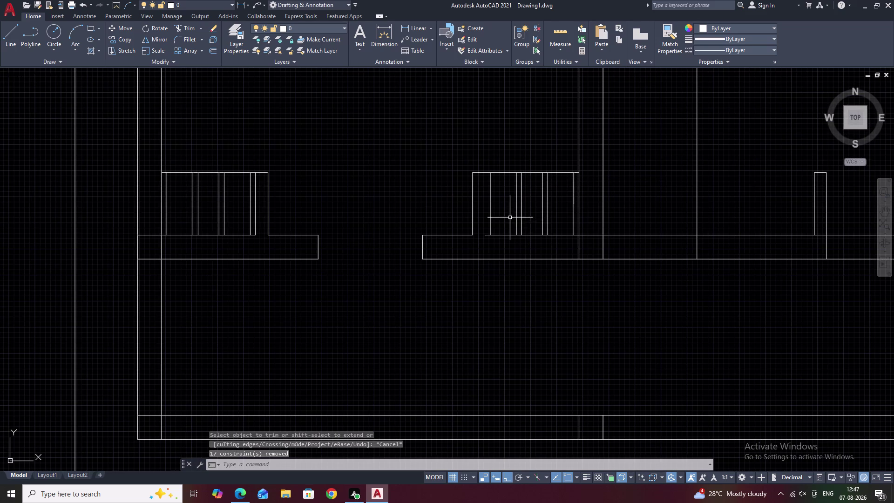
text(EX)
key(space)
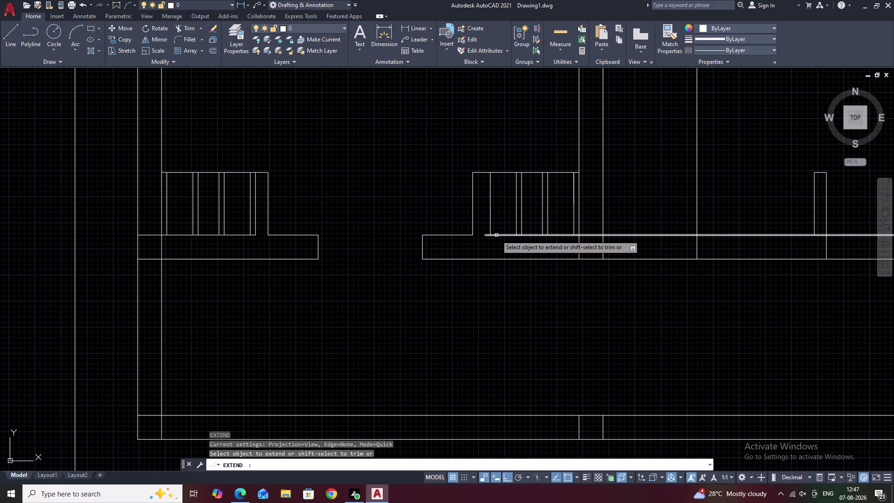
click(495, 233)
key(Escape)
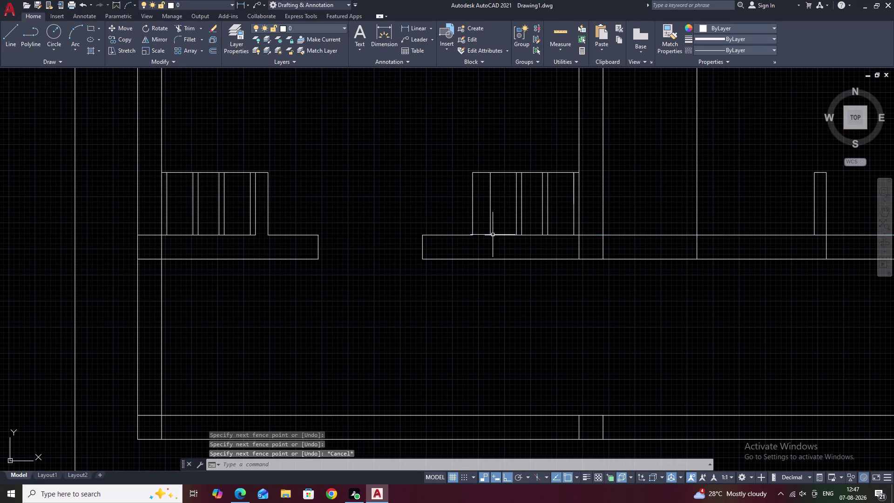
click(492, 235)
key(Escape)
text(E)
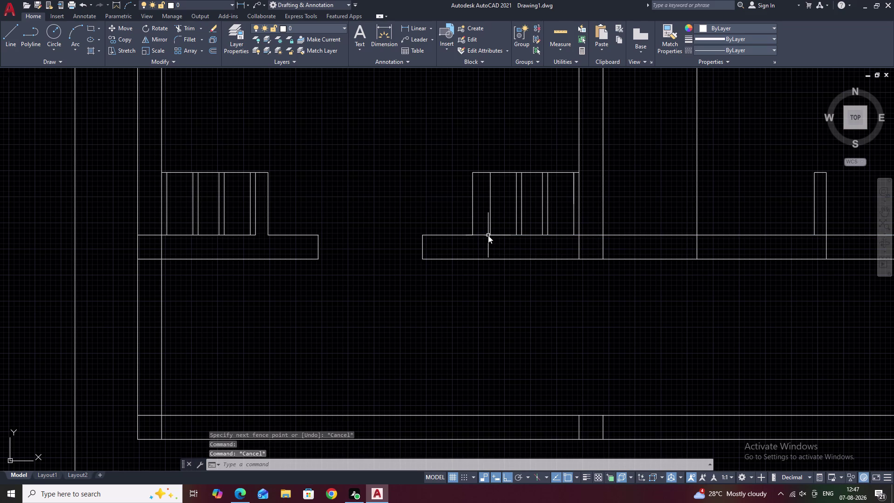
text(X)
key(space)
click(486, 235)
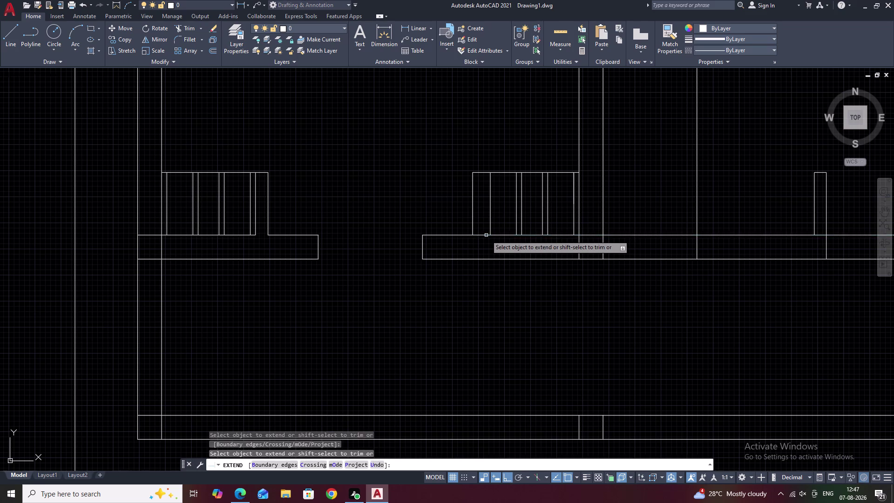
key(Escape)
Select a middle-unit shelf line for moving, then cancel the move.
scroll(down, 3)
middle_drag(539, 224, 487, 226)
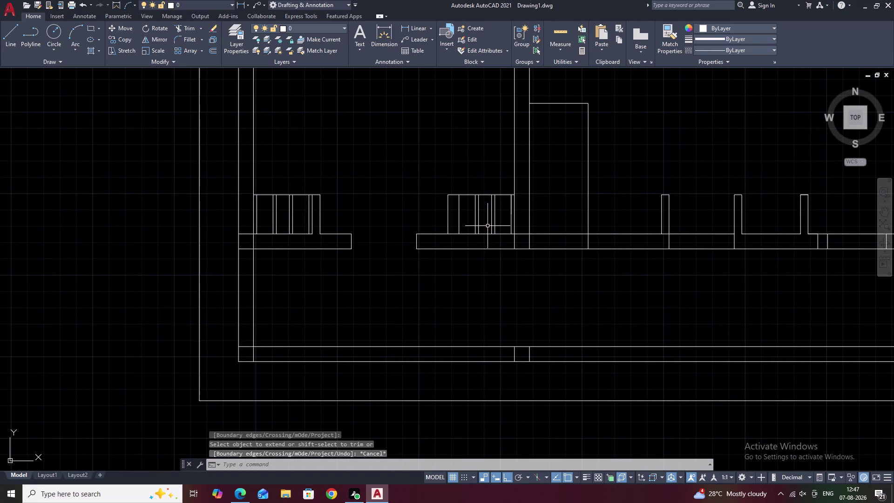
scroll(up, 3)
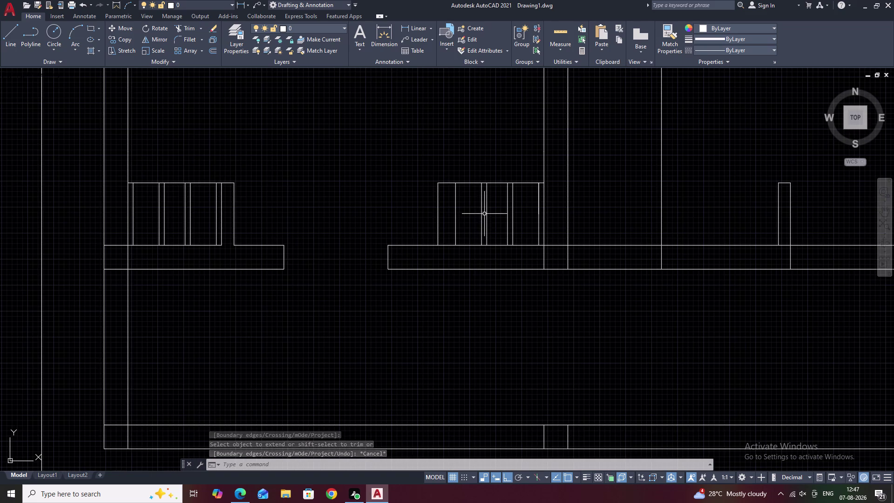
click(482, 214)
text(M)
key(space)
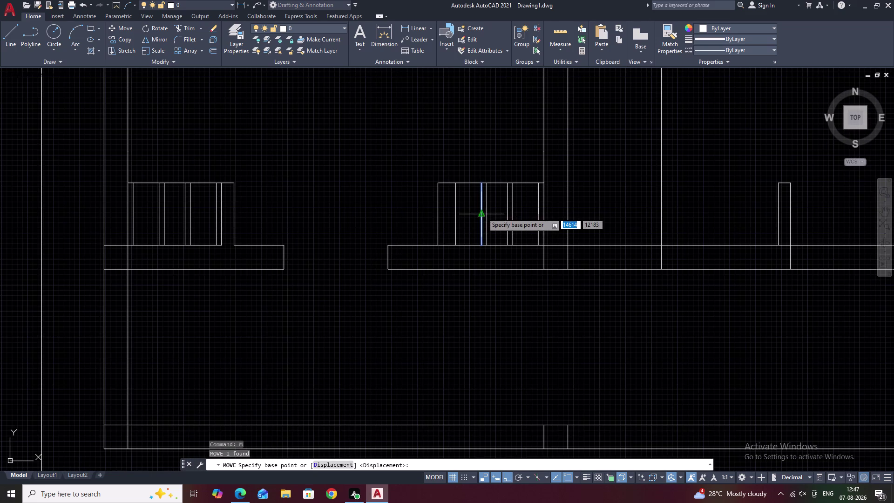
key(Escape)
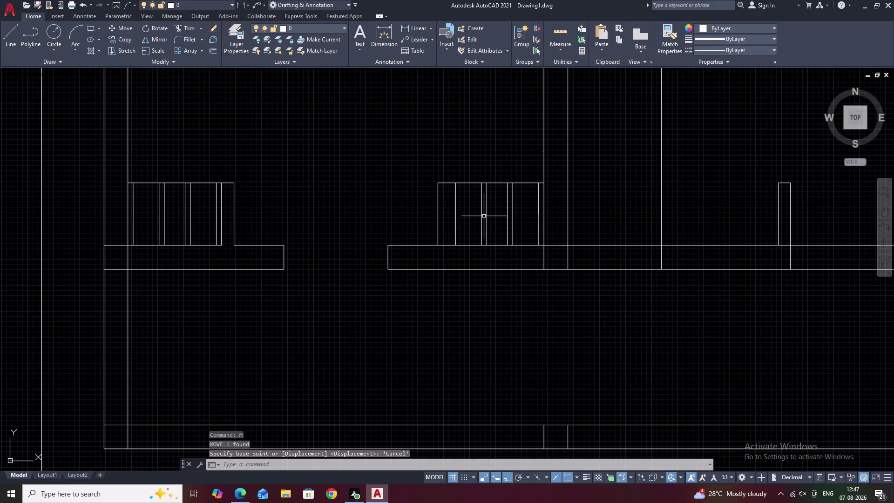
Erase the right opening's misplaced shelf lines and select the left opening's six lines.
scroll(up, 3)
drag(548, 210, 540, 212)
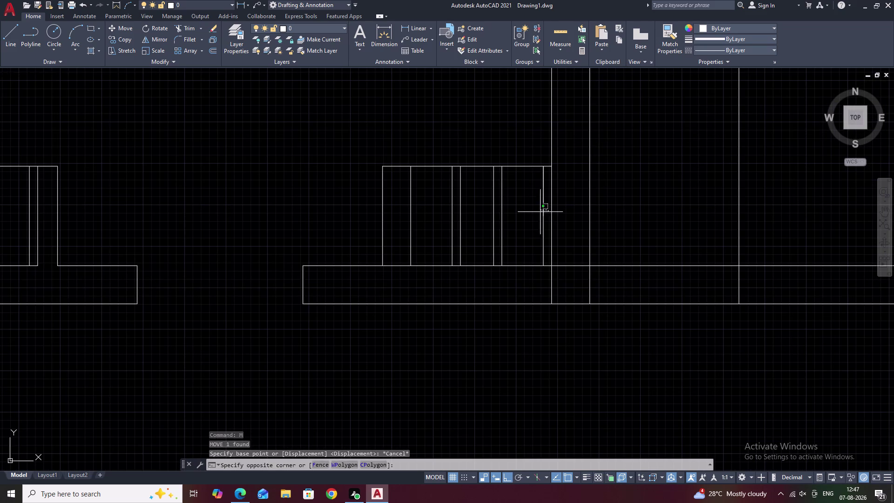
drag(540, 212, 443, 208)
text(E)
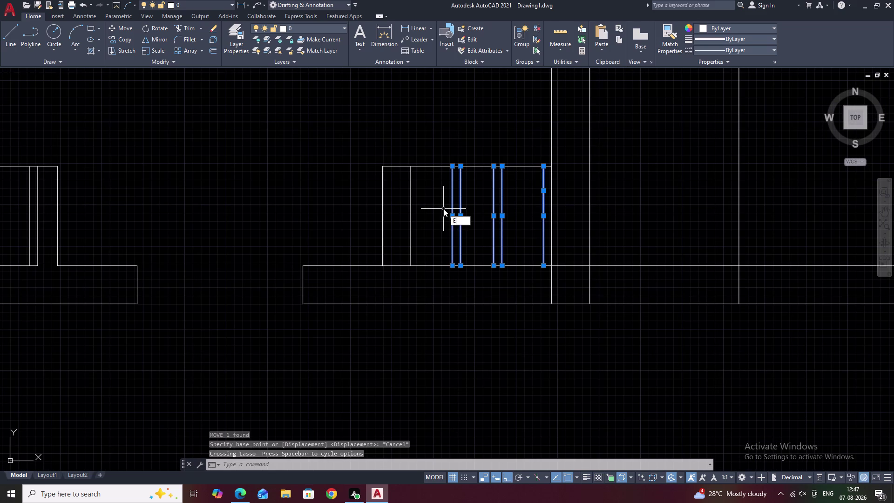
key(space)
middle_drag(443, 207, 727, 224)
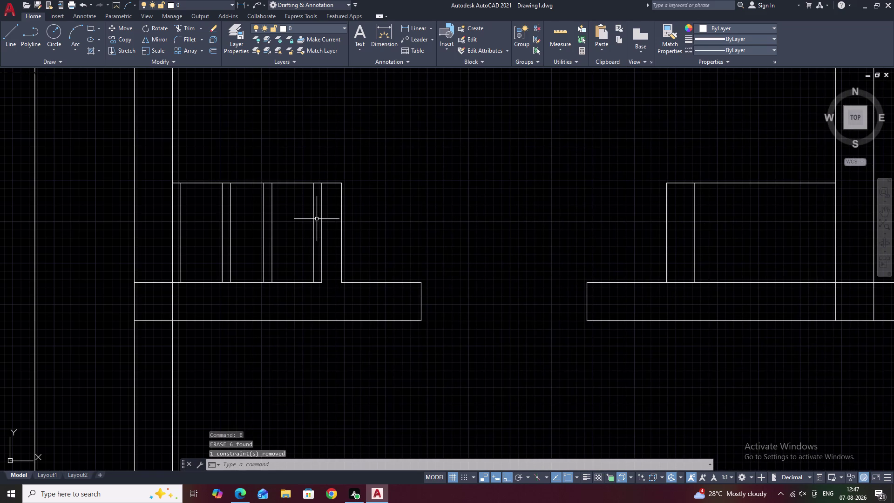
drag(316, 219, 179, 228)
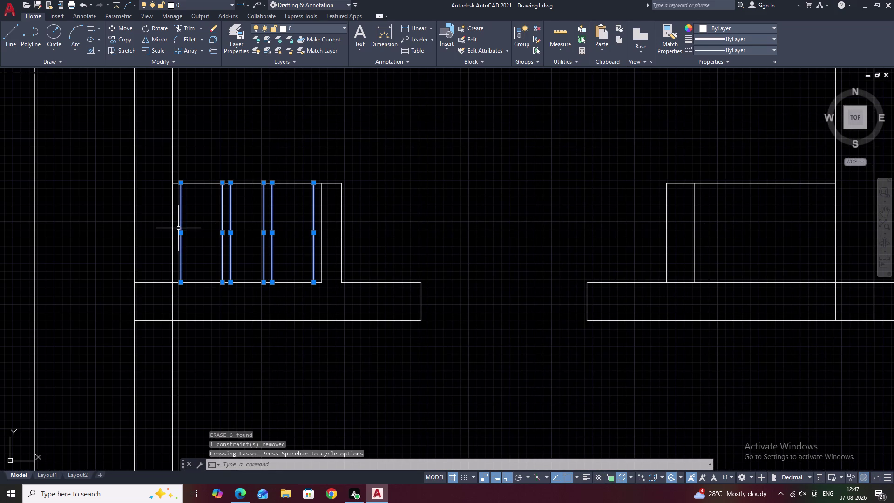
Begin copying the selected shelf lines from the opening corner, then cancel.
text(CXO)
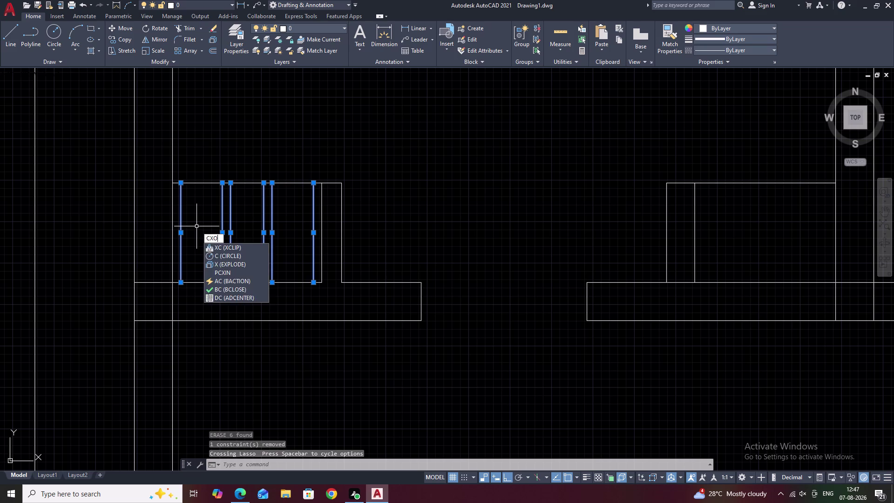
key(space)
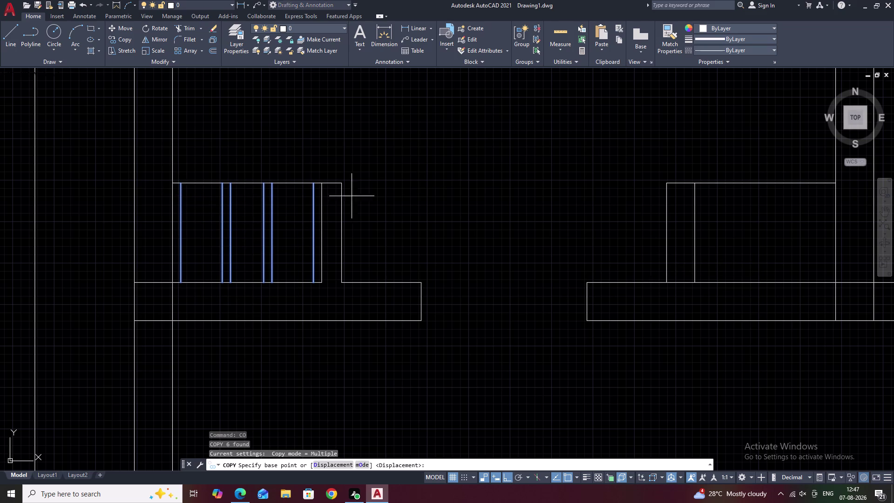
click(172, 182)
middle_drag(579, 201, 365, 202)
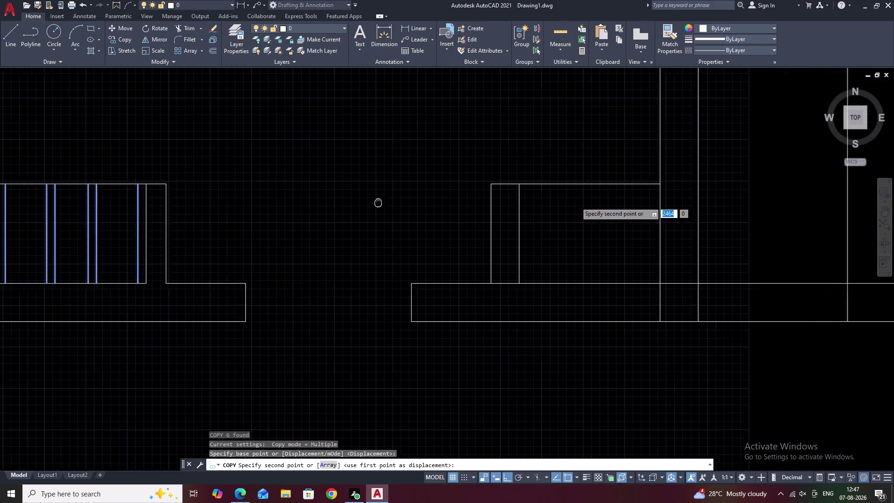
middle_drag(366, 202, 364, 202)
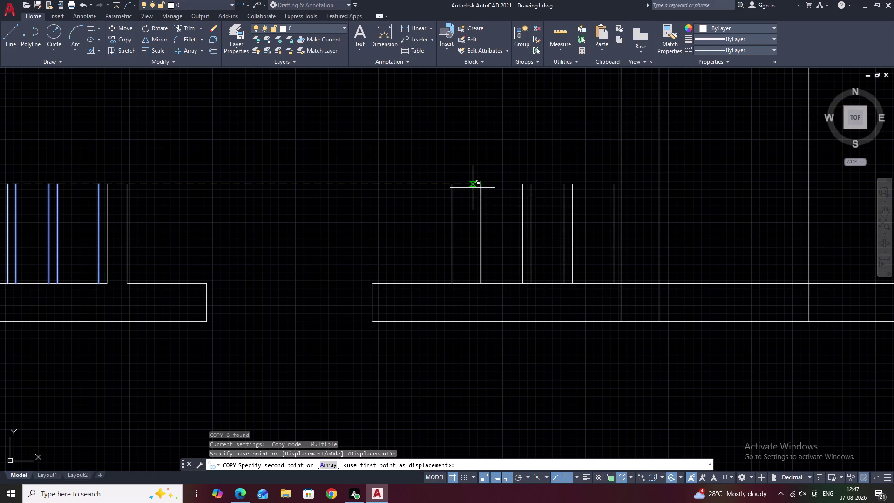
key(Escape)
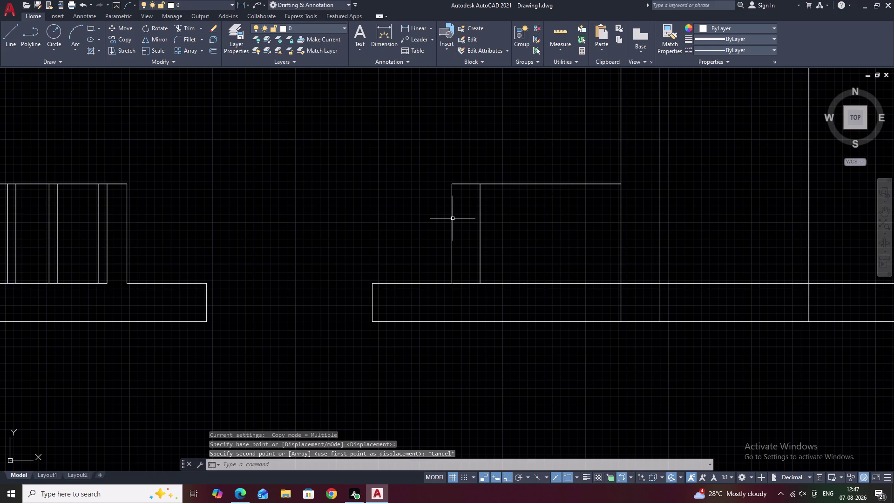
Offset the opening edge line 120 units inward.
text(O 12)
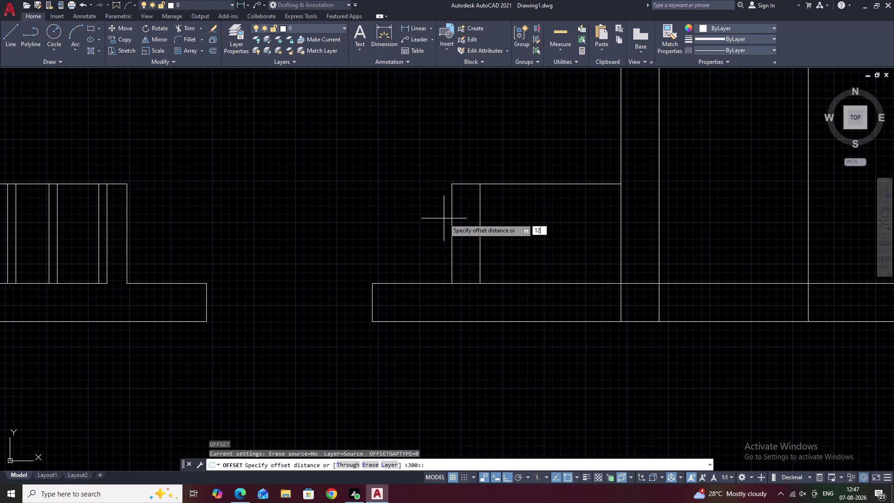
text(0)
key(space)
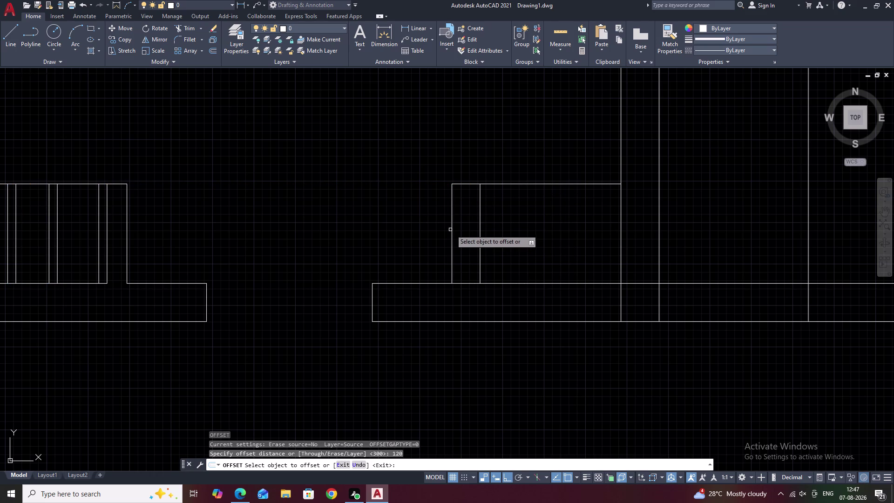
click(451, 229)
click(470, 229)
key(Escape)
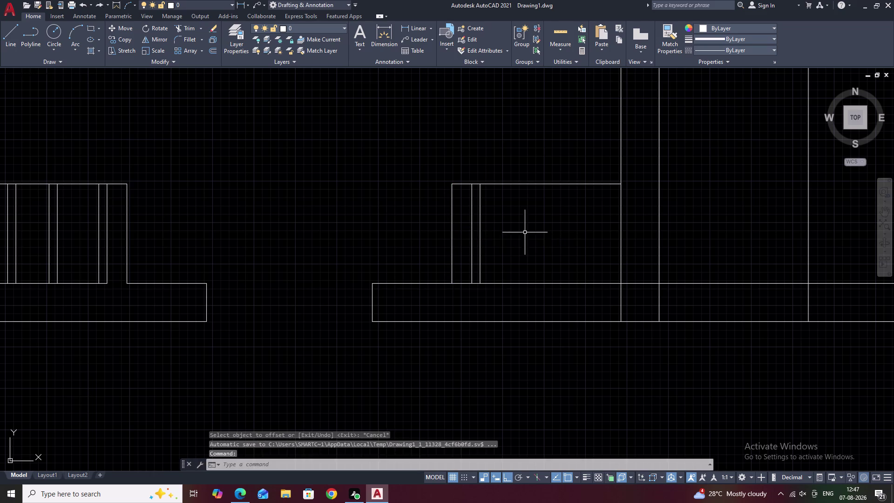
scroll(down, 3)
middle_click(525, 232)
Crossing-select the five shelf lines in the left opening.
scroll(up, 3)
middle_drag(363, 238, 397, 238)
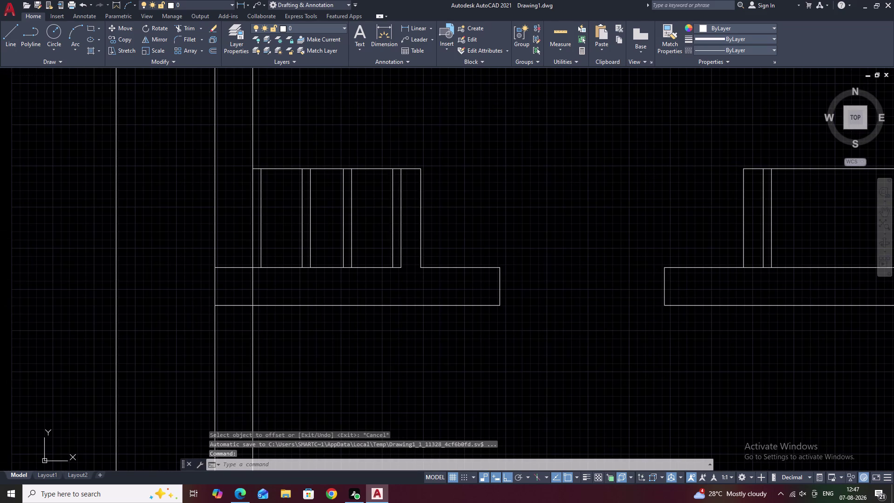
drag(373, 229, 264, 231)
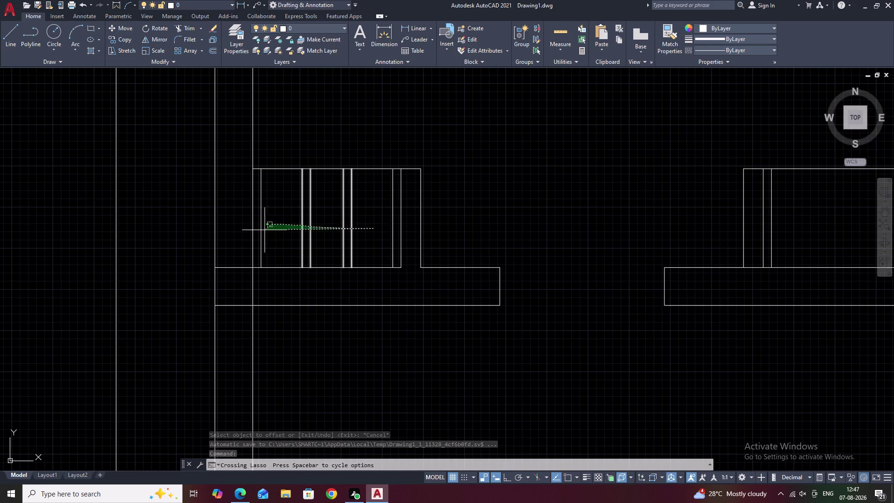
drag(264, 231, 254, 231)
click(253, 231)
key(Escape)
drag(362, 214, 257, 221)
click(257, 221)
key(Escape)
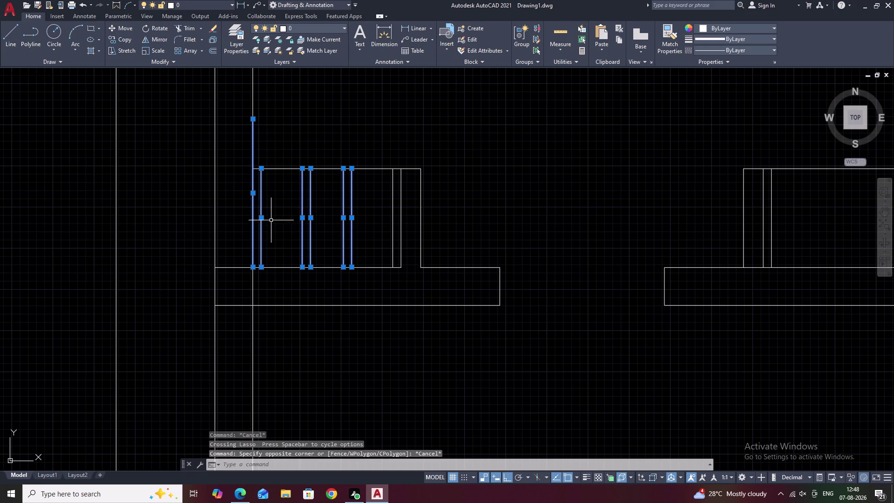
key(Escape)
key(Escape)
drag(357, 217, 256, 223)
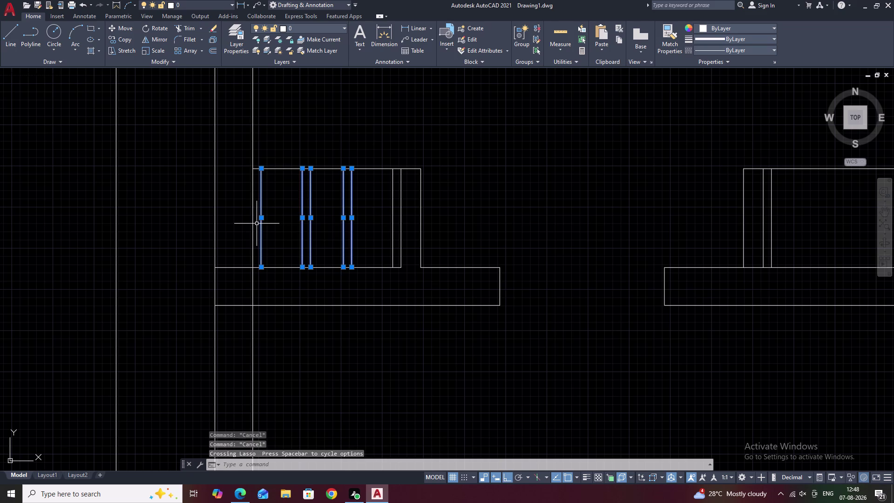
Copy the lines from the opening's top-left corner to the matching corner of the right opening.
text(CO)
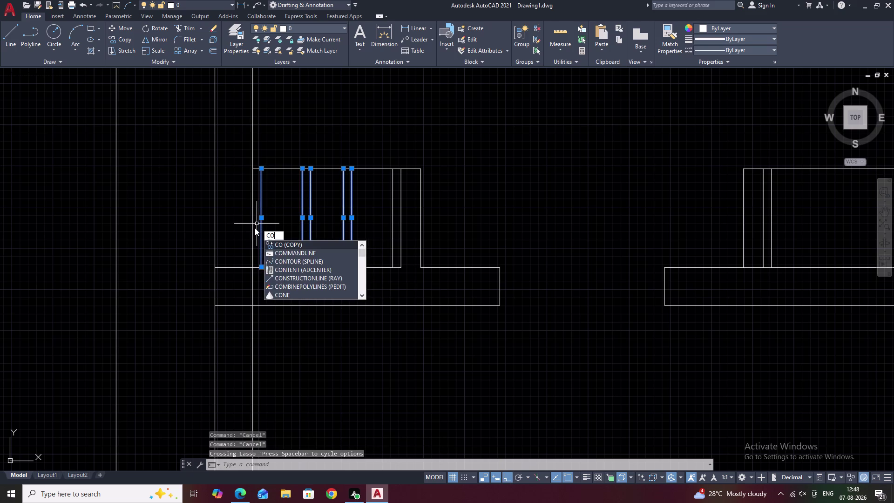
key(space)
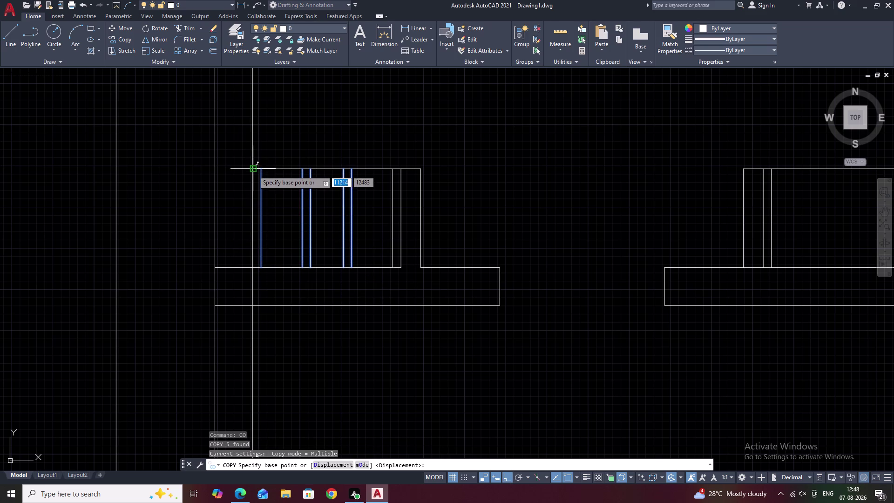
click(253, 171)
middle_drag(514, 192, 363, 196)
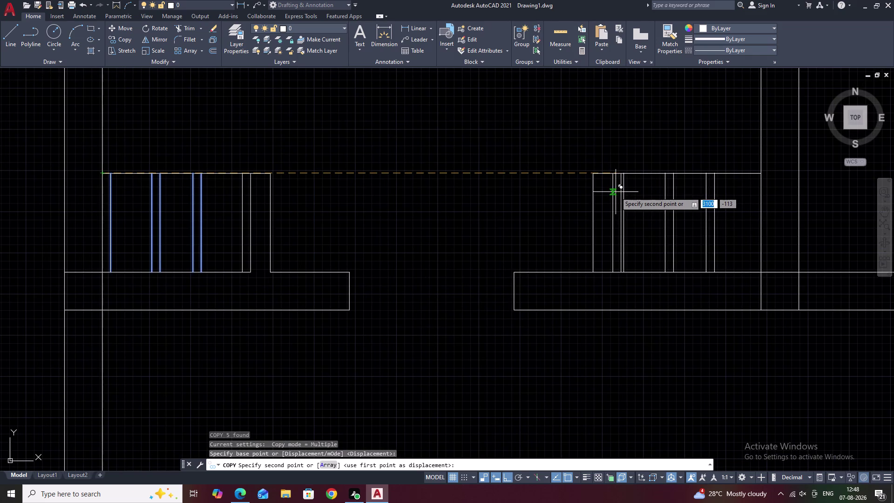
click(648, 189)
key(Escape)
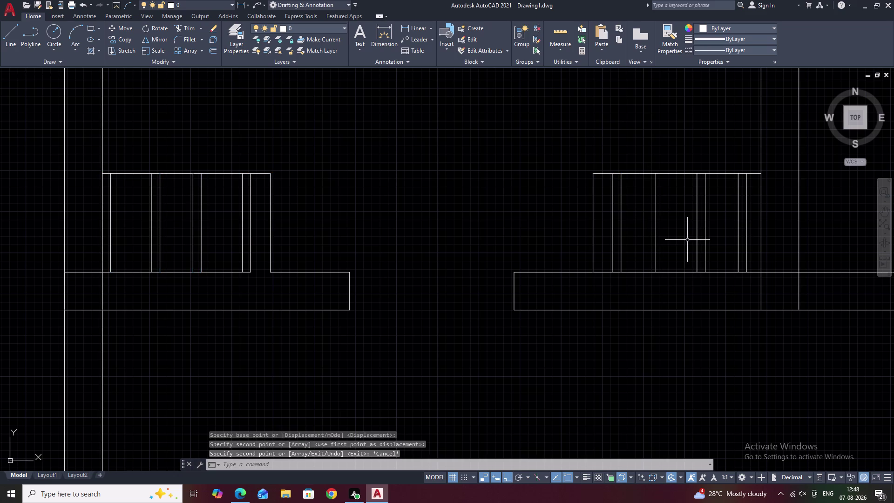
Copy one right-opening shelf line from its bottom end to a point on the floor edge.
text(O)
key(space)
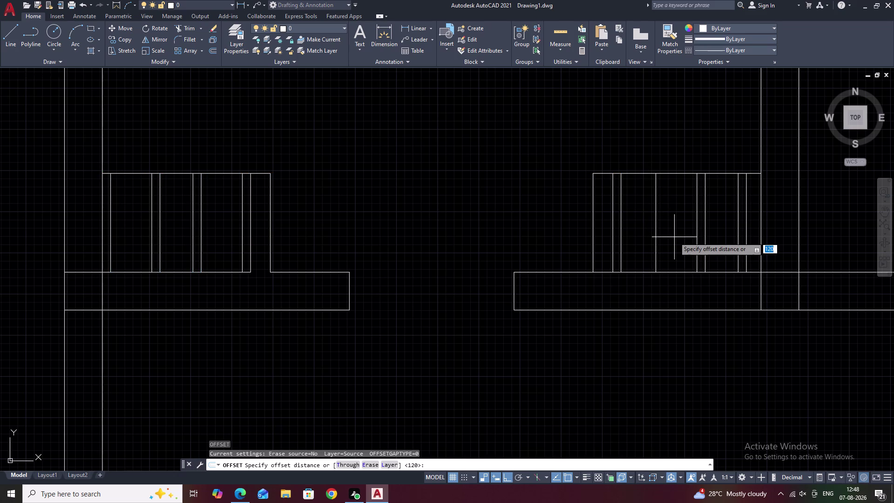
key(Escape)
click(621, 229)
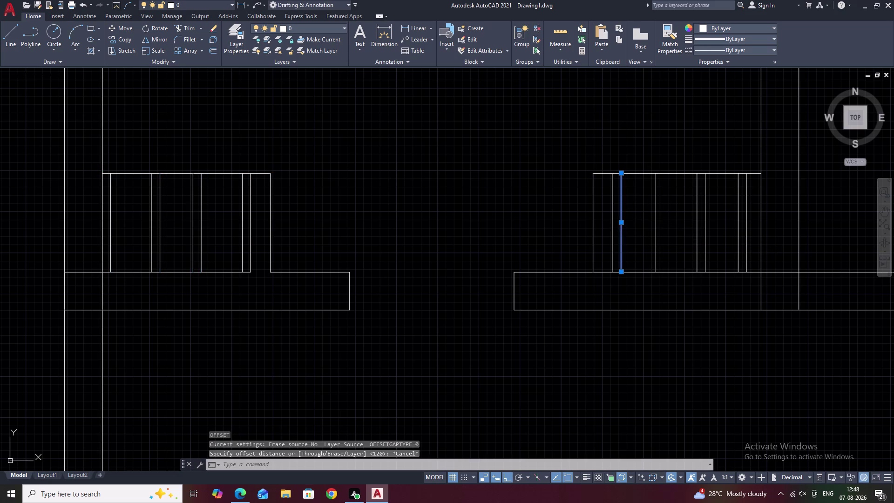
text(CO)
key(space)
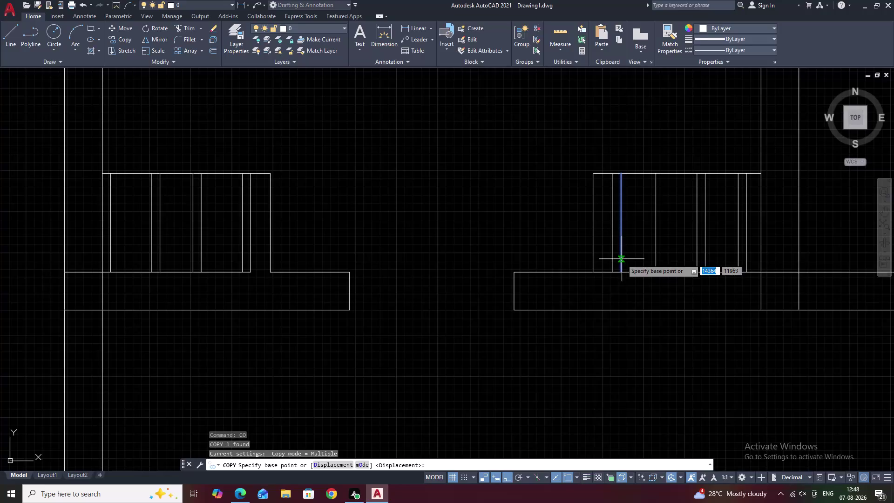
click(621, 270)
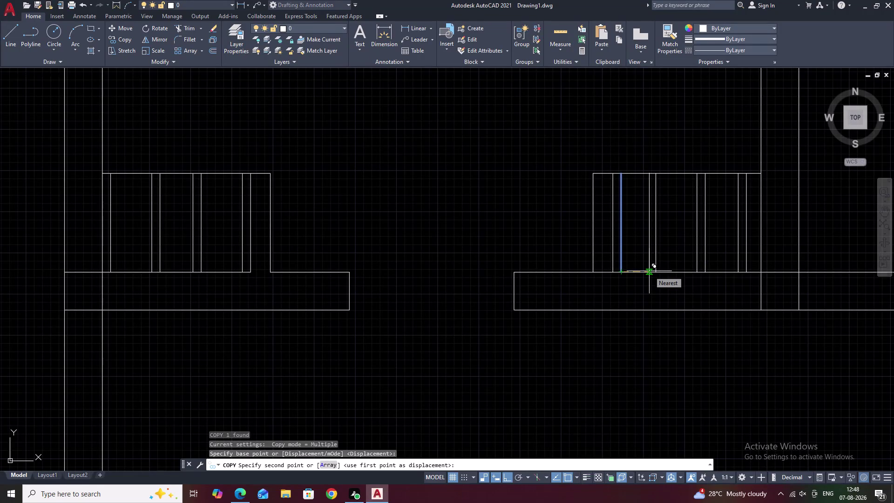
click(650, 271)
key(Escape)
scroll(down, 3)
middle_drag(650, 269, 581, 264)
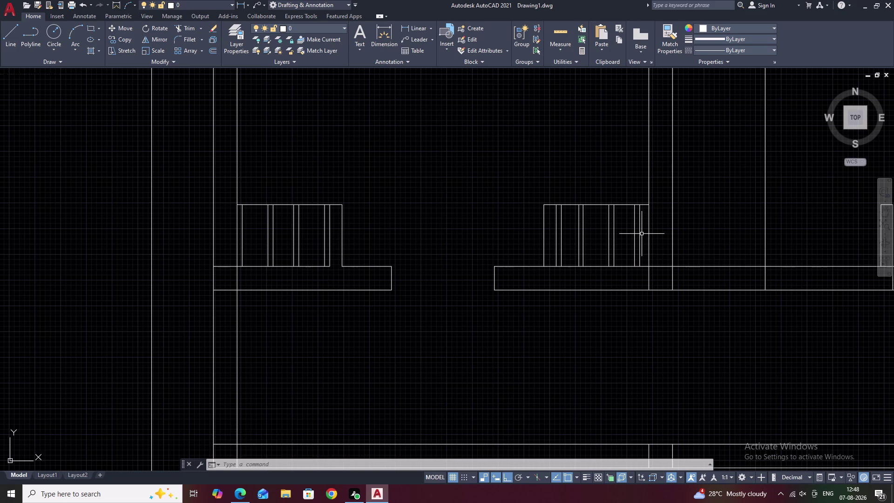
scroll(down, 3)
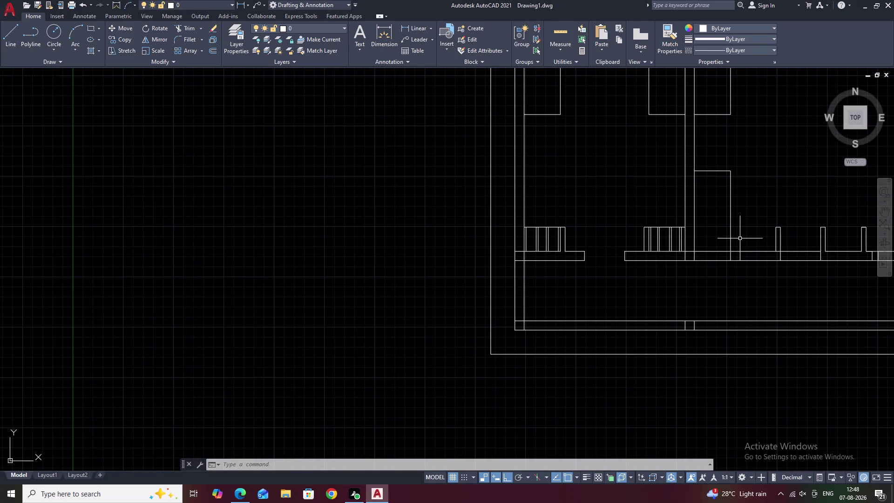
middle_drag(740, 238, 721, 241)
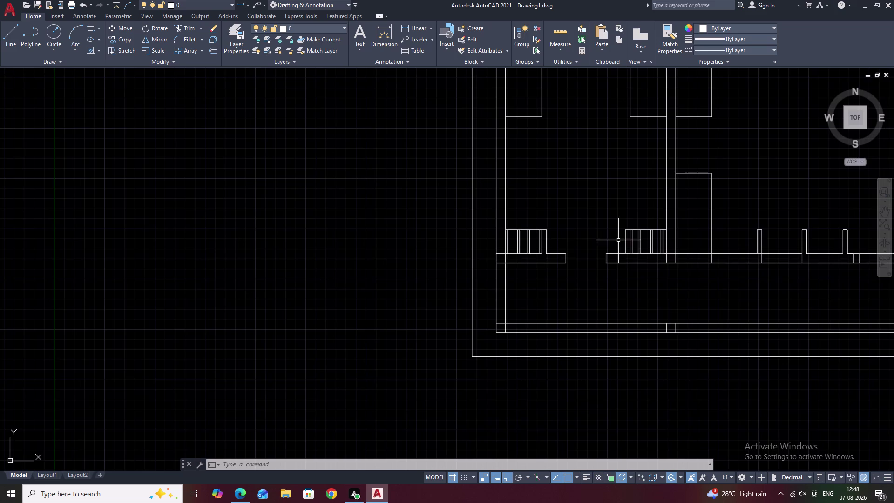
scroll(up, 3)
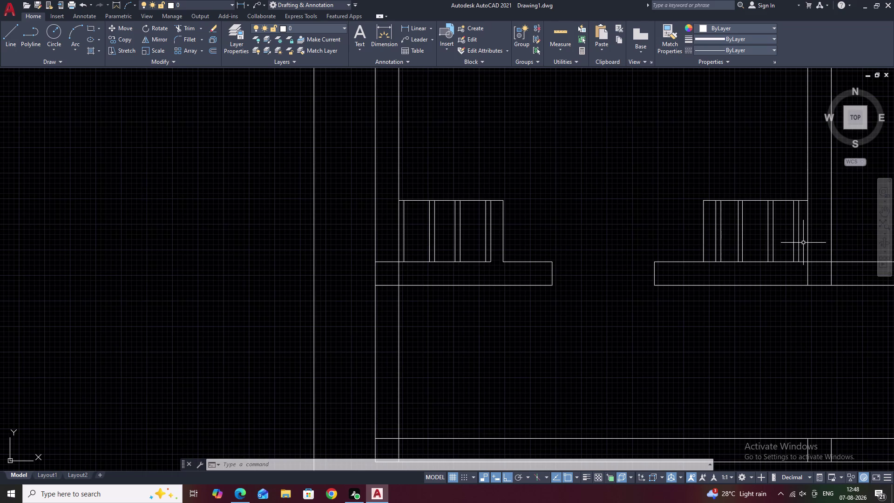
scroll(up, 3)
drag(803, 229, 788, 229)
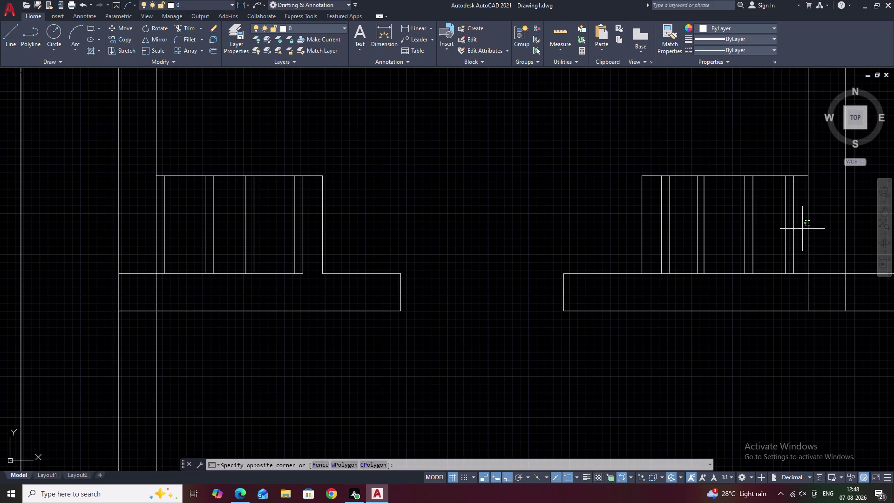
drag(788, 229, 668, 236)
text(E)
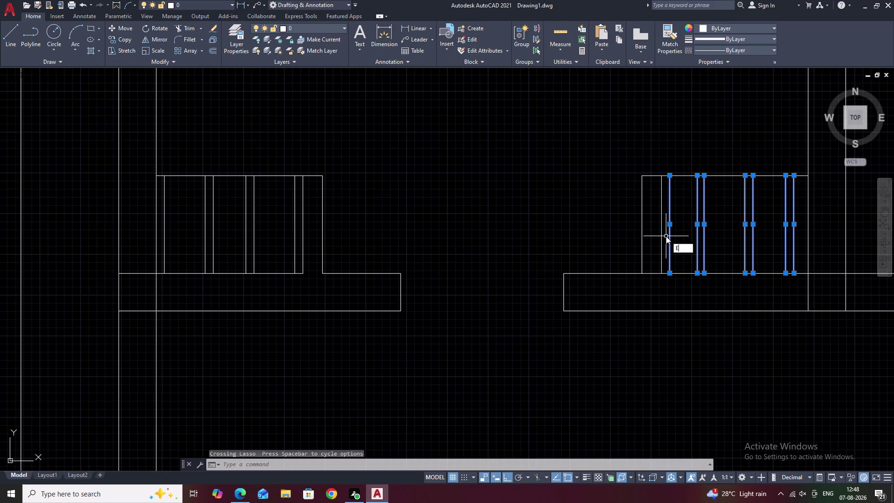
Erase the selected shelf lines in the right-side opening.
key(space)
scroll(down, 3)
middle_drag(662, 235, 799, 240)
scroll(up, 3)
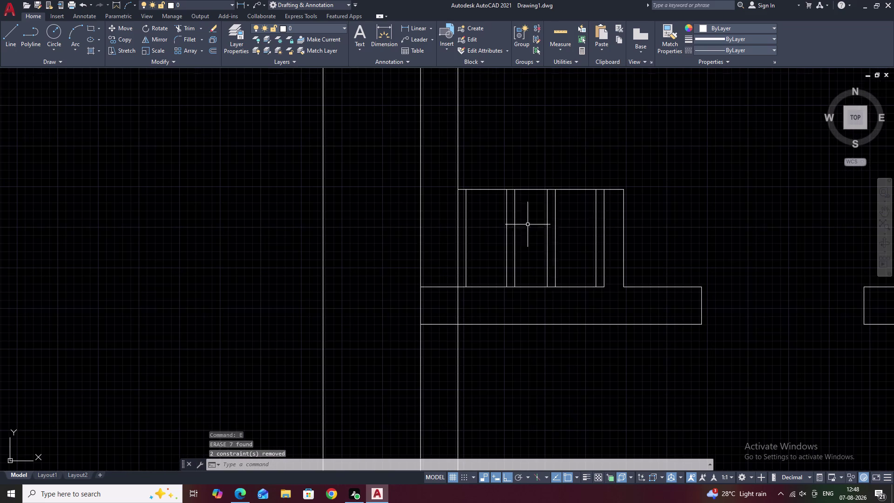
Copy the left opening's shelf lines into the right-side room with CO.
drag(600, 223, 466, 235)
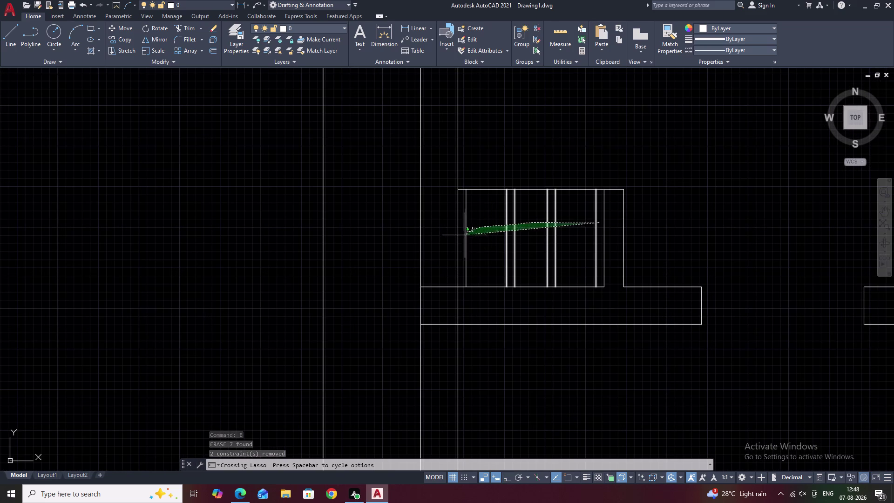
drag(466, 235, 464, 236)
text(C)
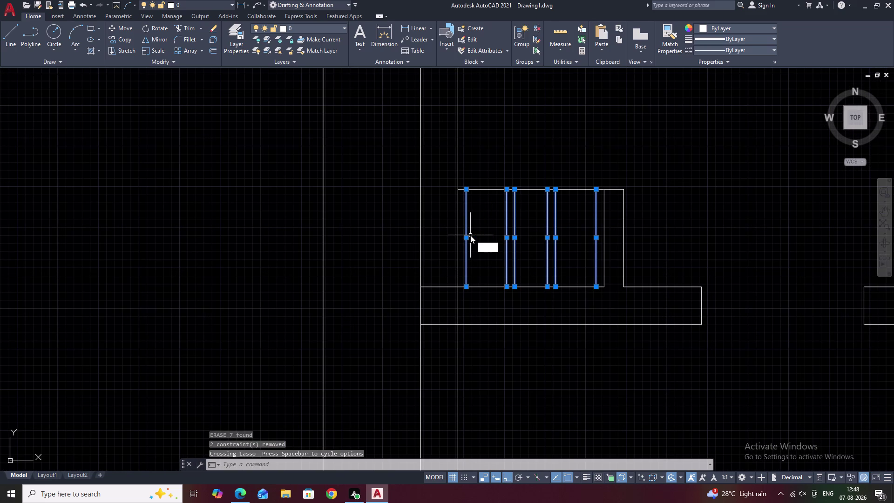
text(O)
key(space)
click(458, 190)
middle_drag(668, 215, 484, 206)
middle_drag(739, 223, 519, 223)
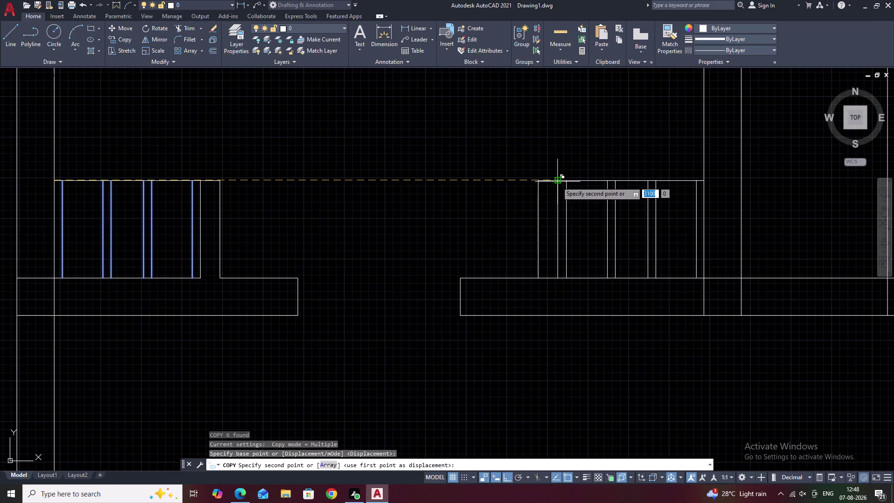
click(555, 182)
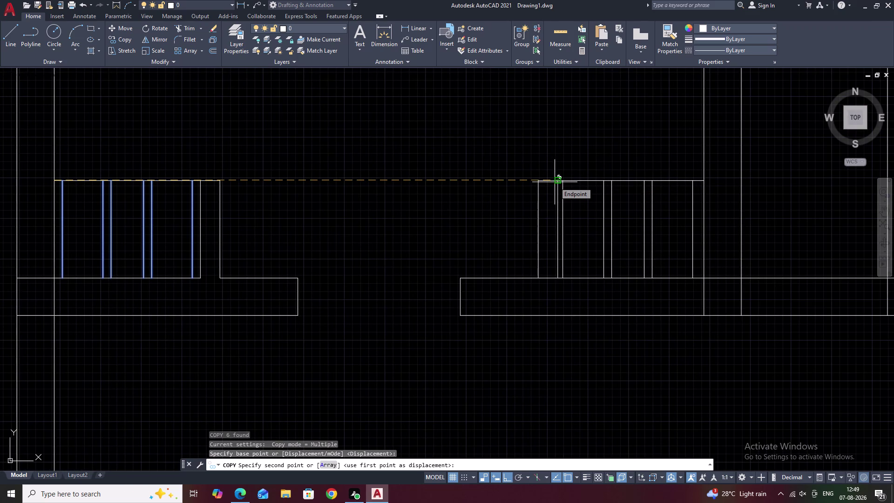
key(Escape)
scroll(down, 3)
scroll(down, 3)
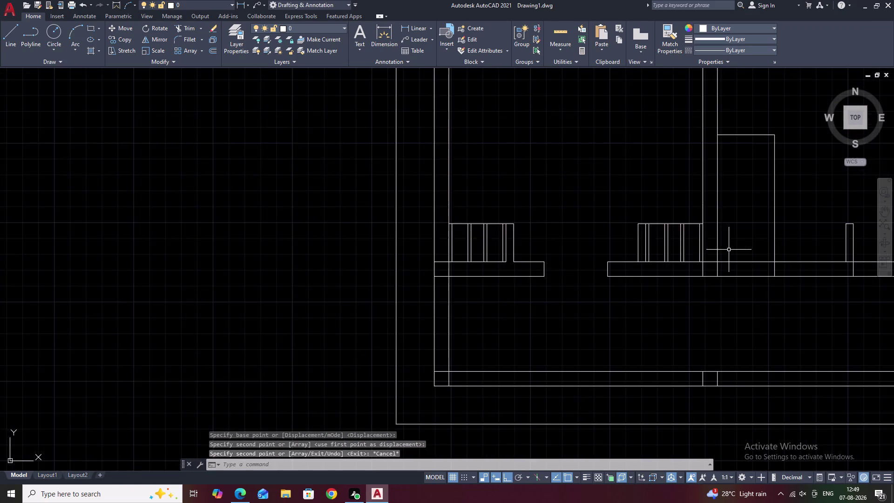
middle_drag(729, 249, 498, 263)
middle_drag(647, 254, 539, 263)
scroll(down, 3)
middle_drag(682, 250, 527, 245)
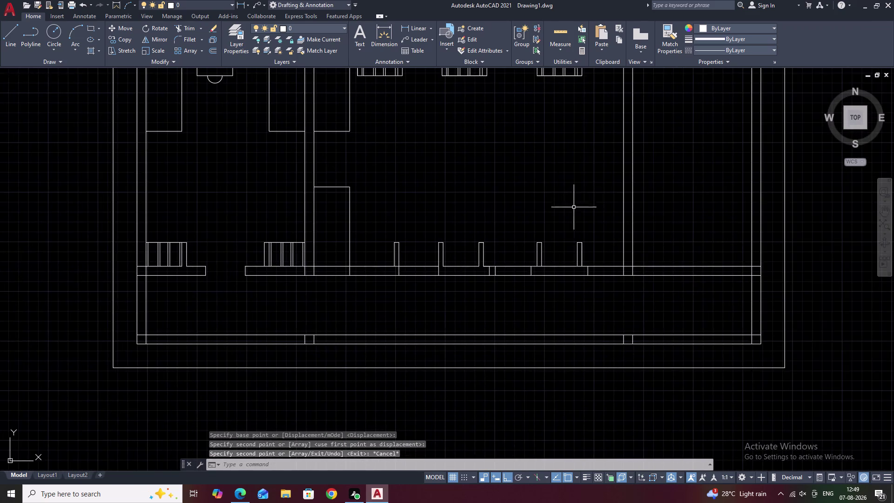
middle_drag(564, 179, 557, 238)
middle_drag(577, 259, 579, 212)
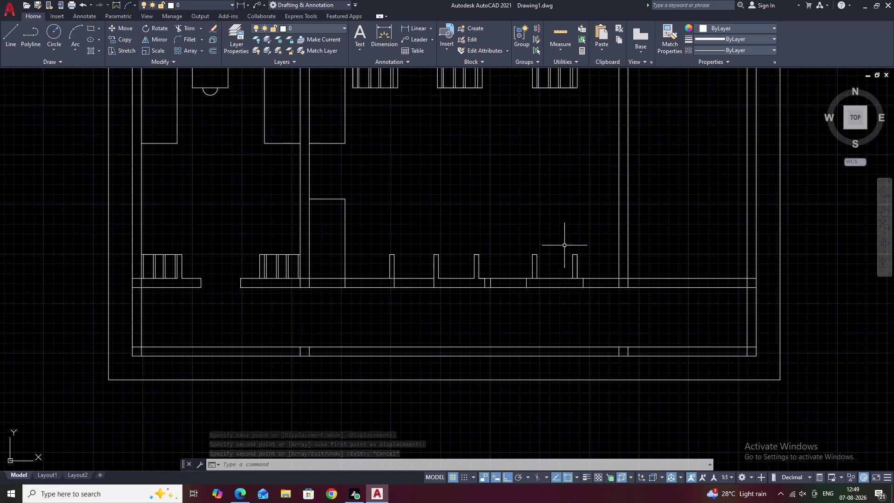
middle_drag(519, 254, 529, 233)
scroll(up, 3)
middle_drag(528, 225, 534, 209)
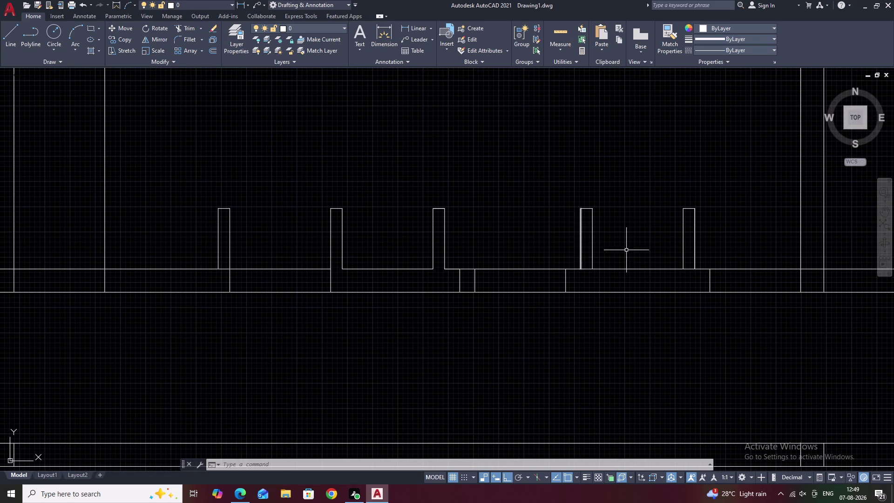
middle_drag(657, 324, 788, 338)
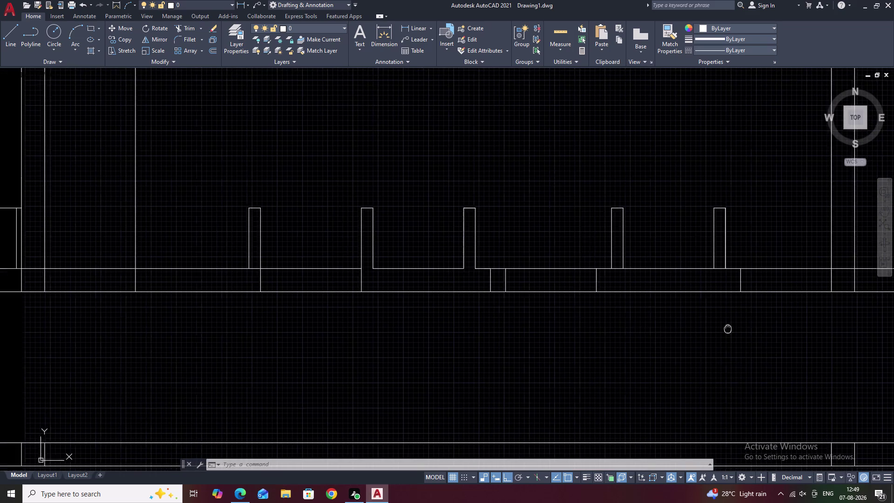
middle_drag(788, 338, 893, 347)
middle_drag(629, 348, 784, 346)
middle_drag(647, 310, 697, 318)
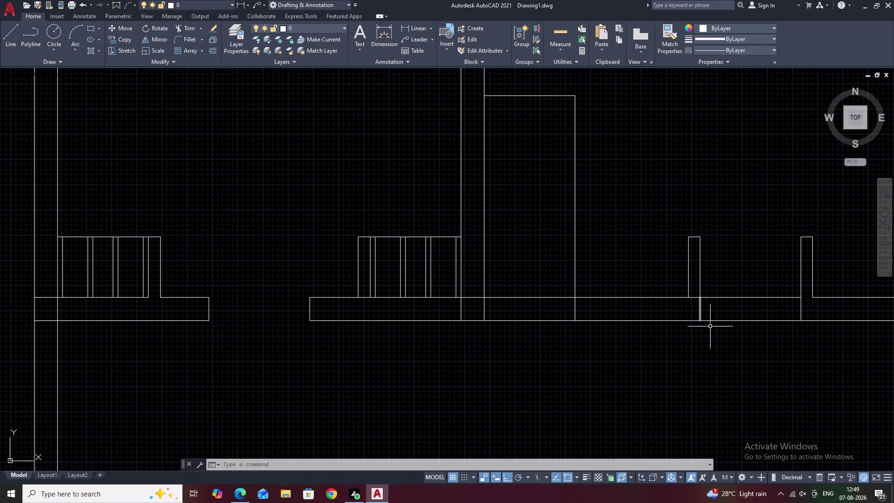
Offset the right shelf line 900 units to the left.
text(O)
key(space)
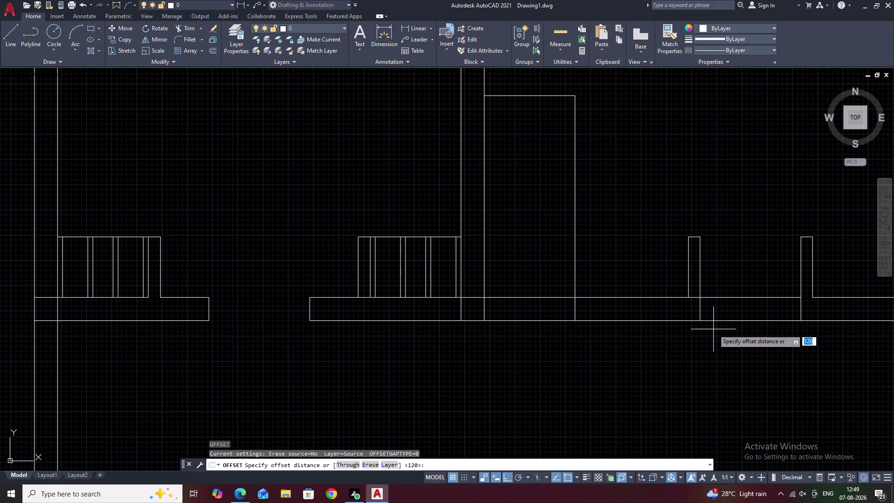
text(9)
text(00)
key(space)
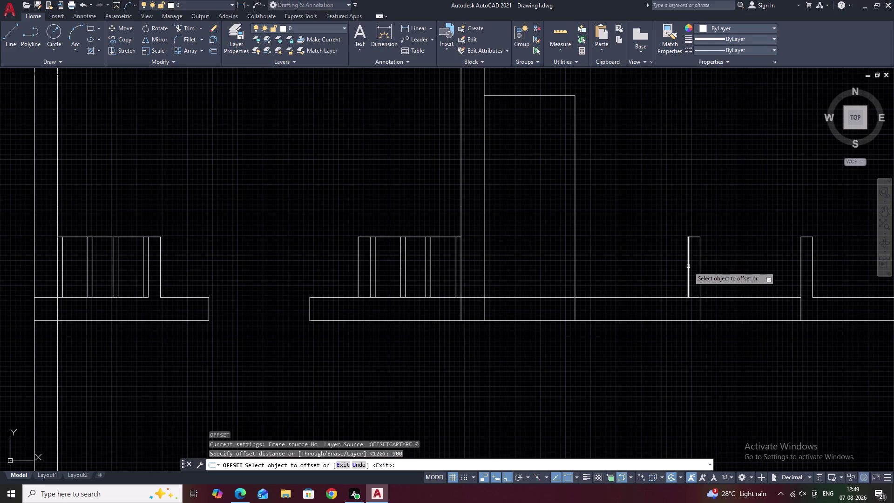
click(689, 267)
double_click(658, 275)
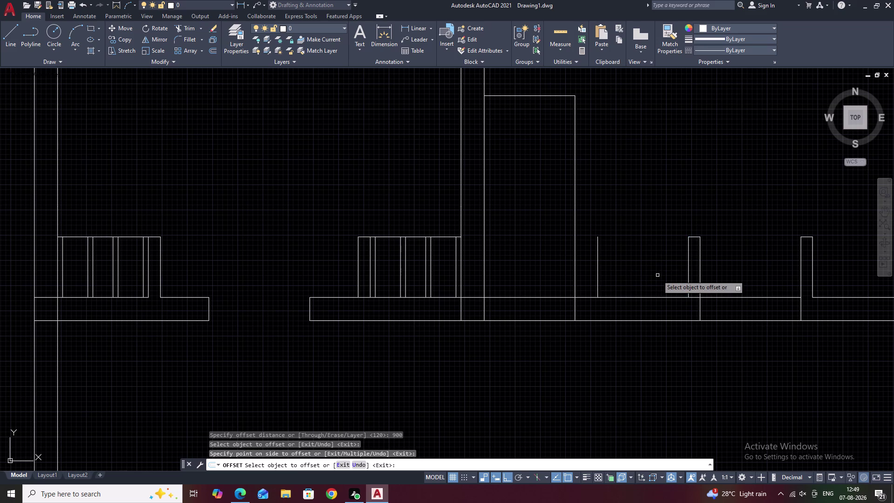
middle_drag(659, 276, 804, 308)
key(space)
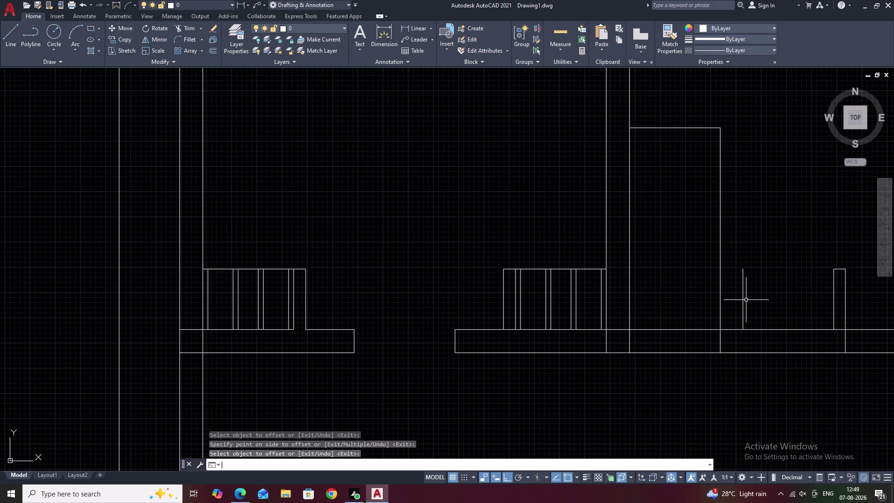
Offset the new line by 115, then undo the copy placed on the wrong side.
text(115)
key(space)
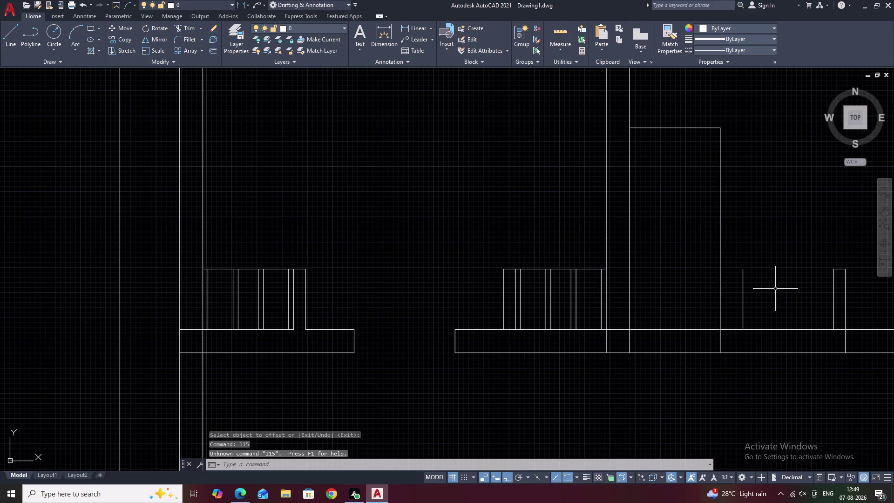
key(Escape)
text(O 1)
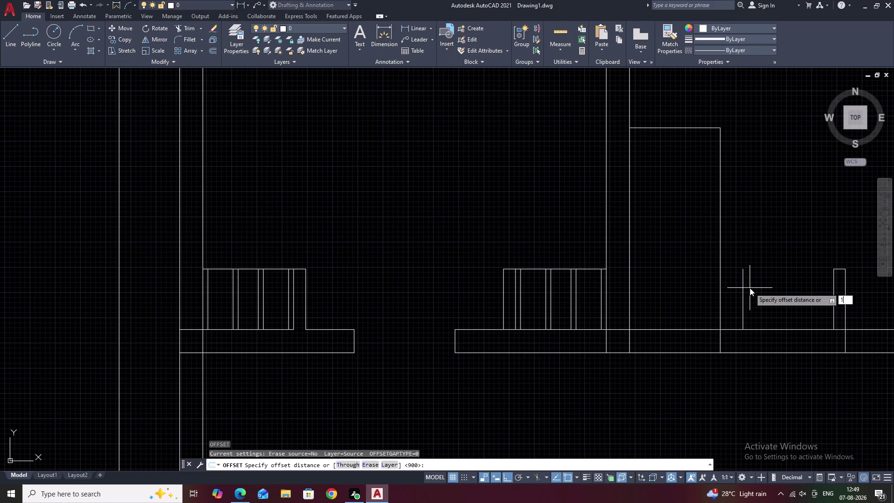
text(15)
key(space)
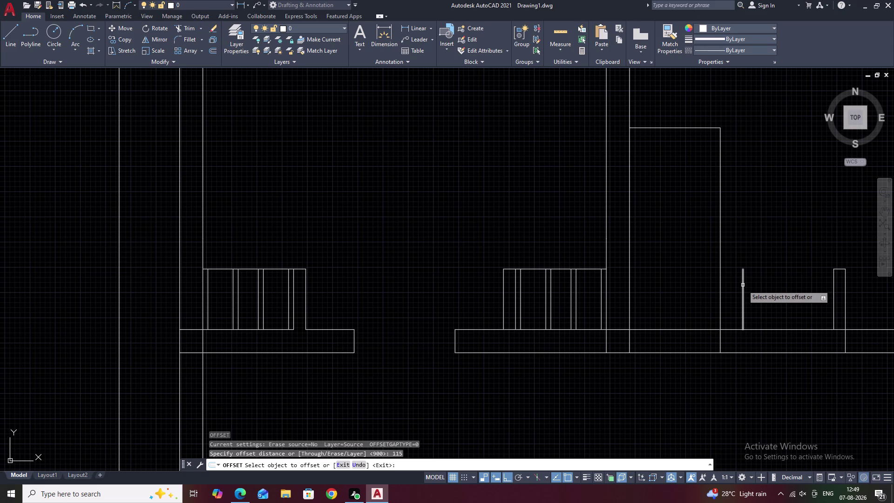
click(743, 284)
click(739, 285)
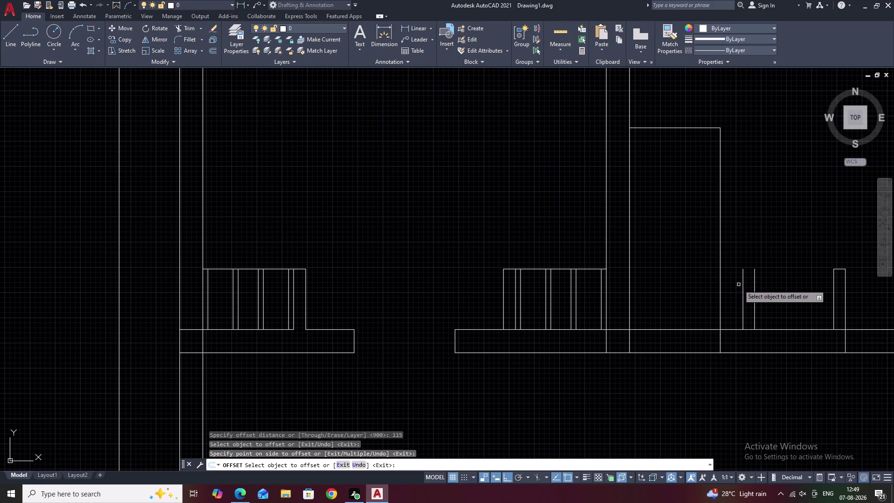
key(Escape)
key(ctrl+z)
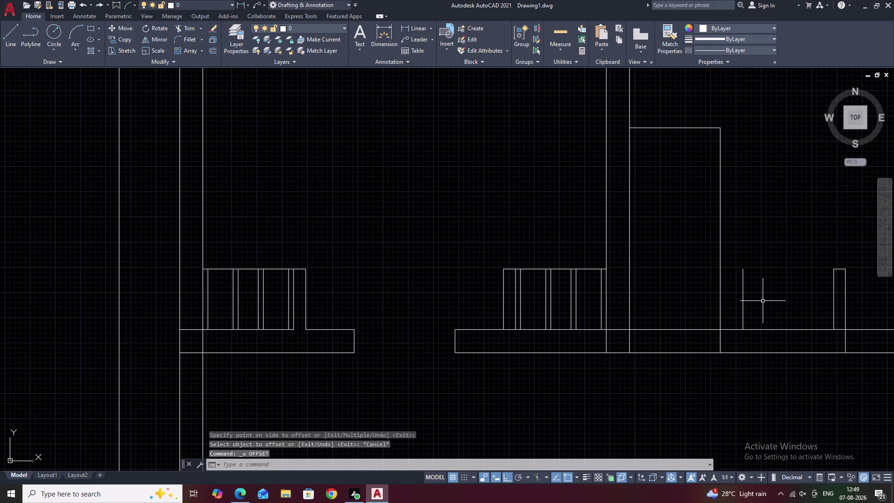
Offset the new vertical line 115 units to its left.
key(Escape)
key(o)
key(space)
text(1)
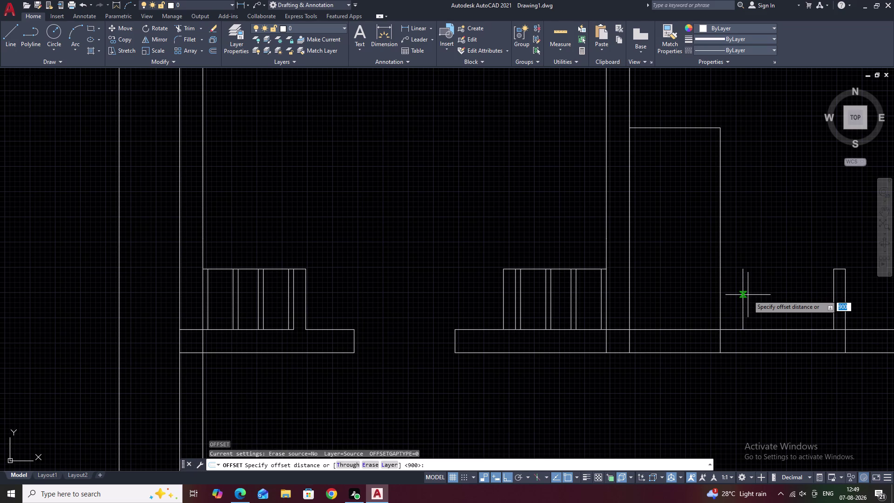
text(15)
key(space)
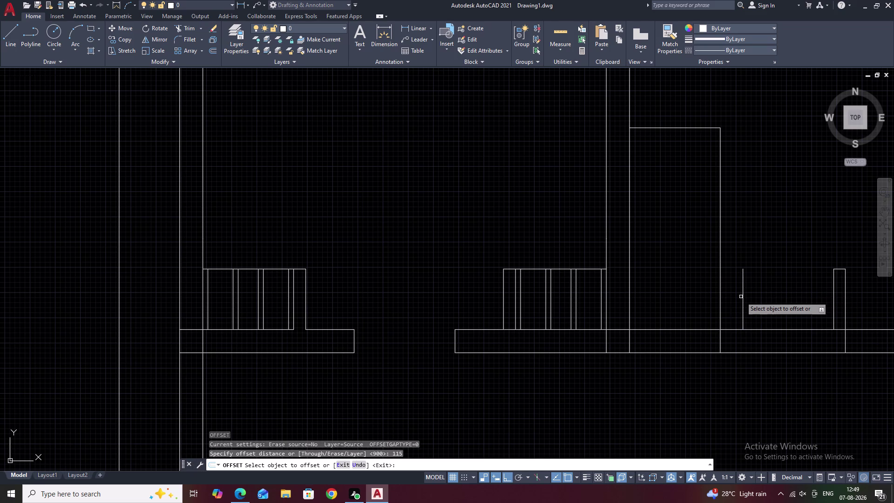
click(742, 296)
click(735, 296)
key(Escape)
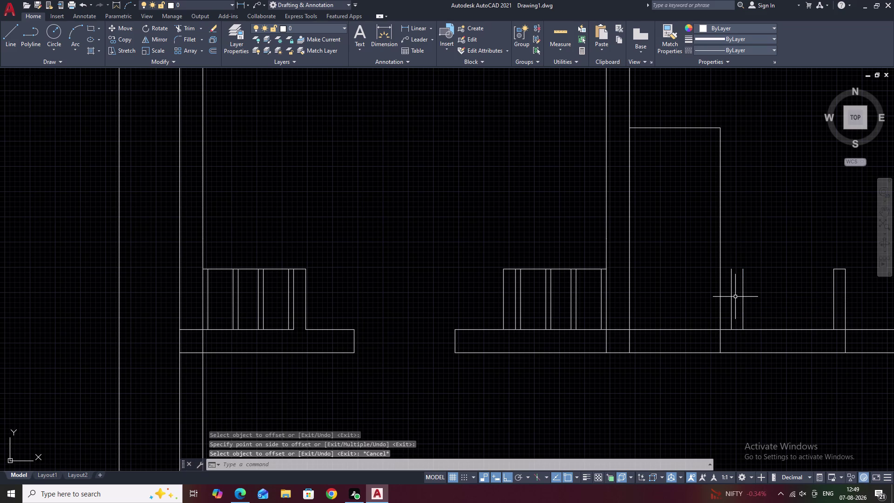
text(L)
key(space)
Draw a short line joining the top endpoints of the two 115-apart uprights.
click(744, 270)
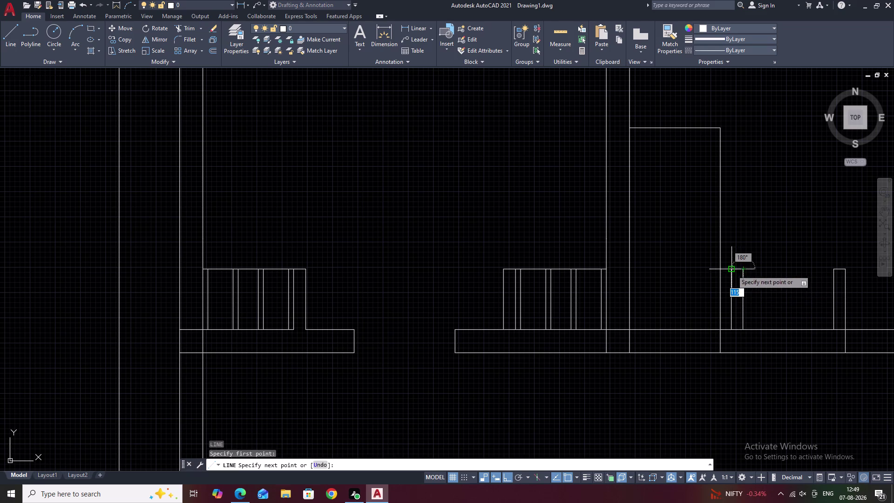
click(732, 271)
key(Escape)
middle_drag(784, 354, 699, 341)
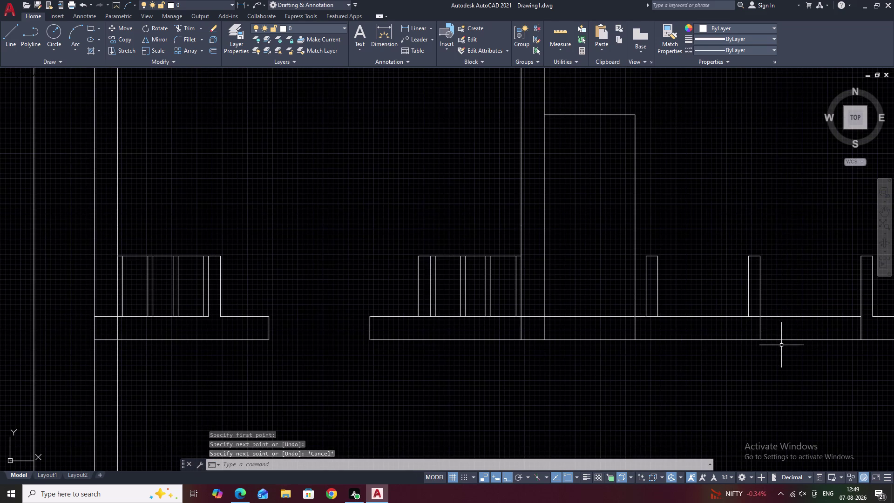
middle_drag(781, 345, 732, 348)
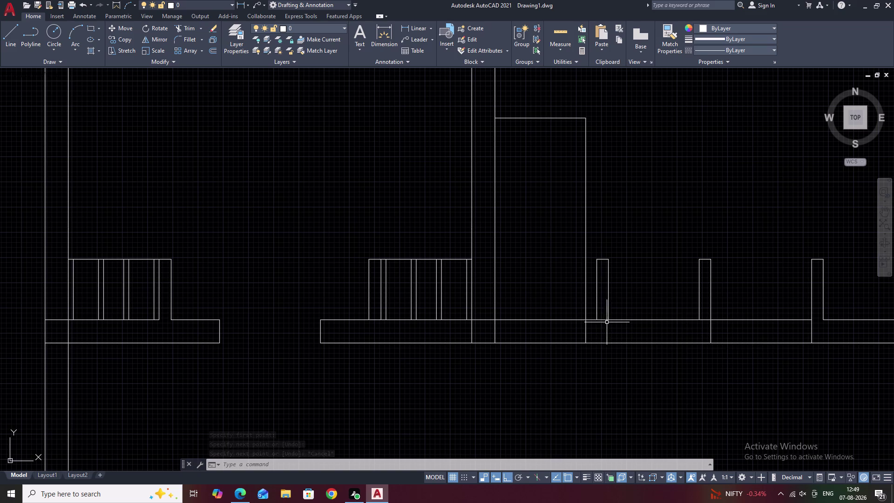
key(Escape)
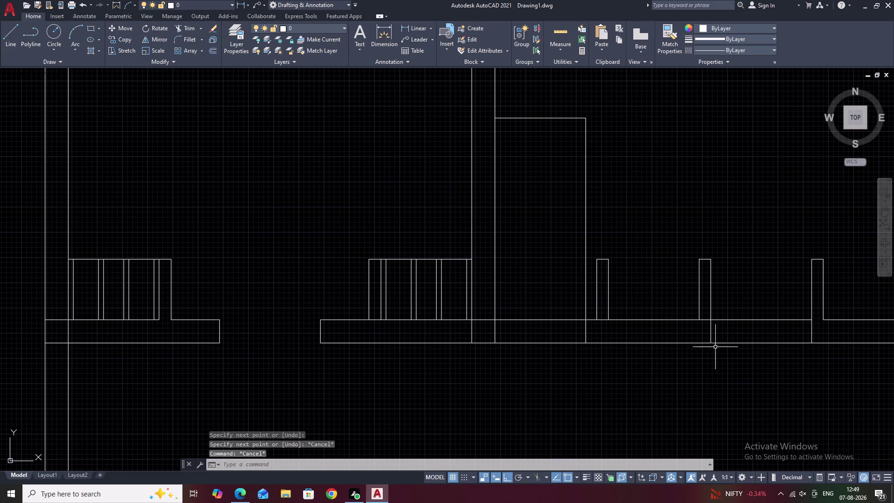
Trim the wall lines inside the shelf, including a fence across several segments.
text(TR)
key(space)
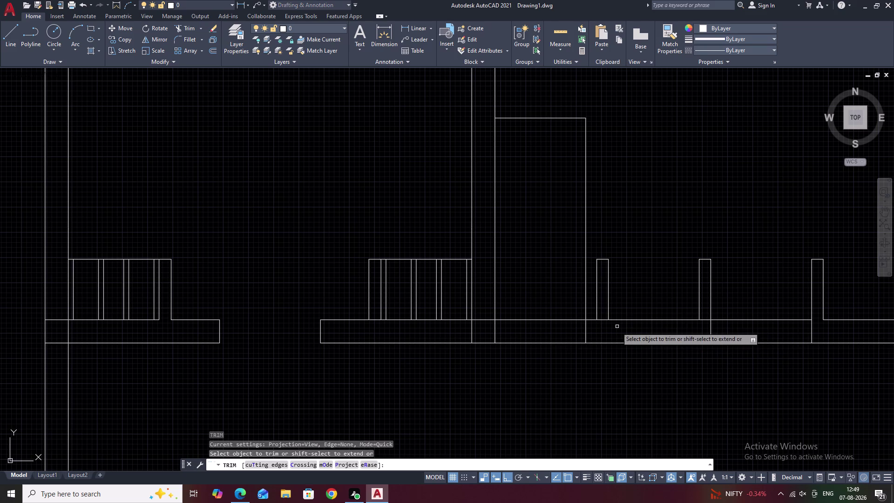
click(604, 319)
click(705, 320)
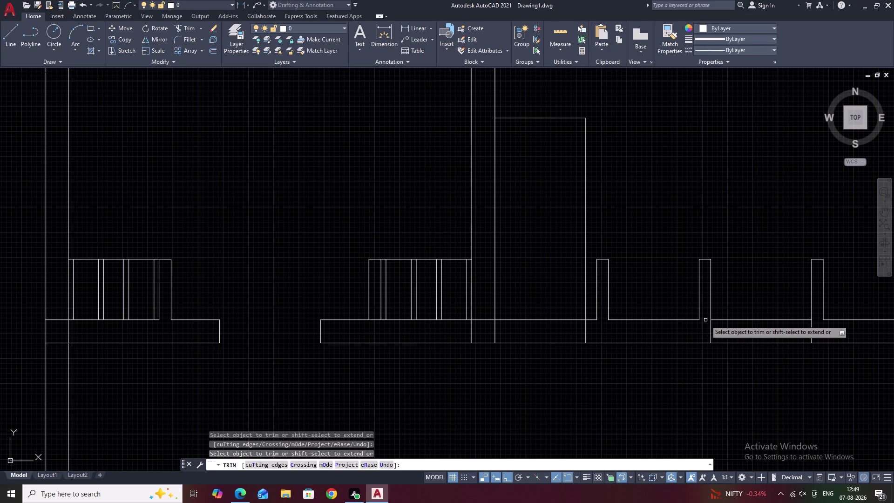
middle_drag(741, 329, 598, 330)
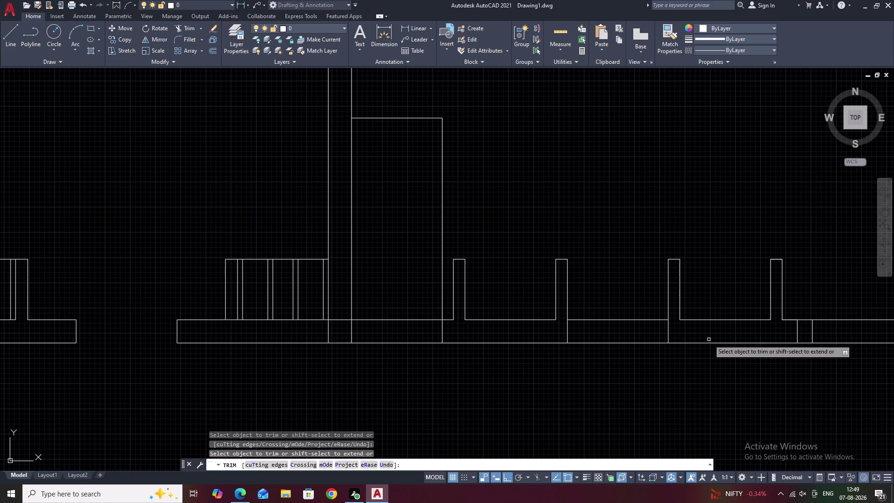
drag(618, 300, 613, 337)
drag(613, 339, 613, 346)
right_click(612, 345)
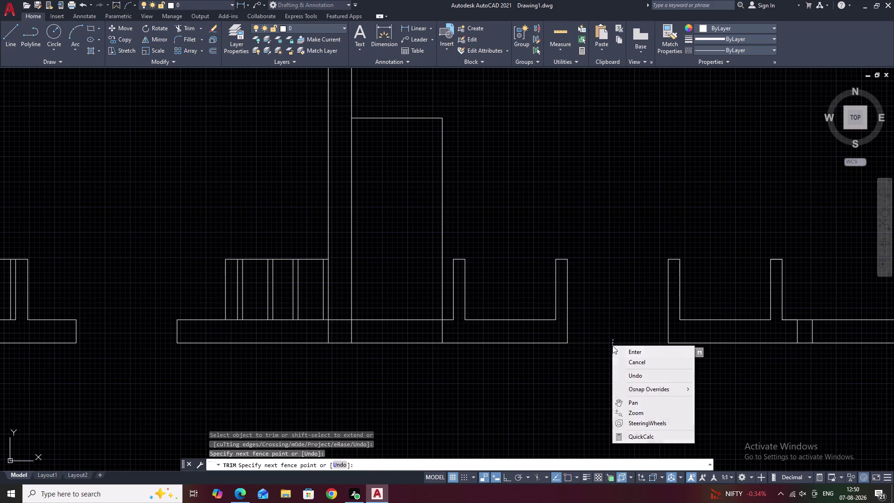
right_click(612, 346)
click(612, 346)
Trim the remaining leftover wall segments around the shelf uprights.
scroll(down, 3)
click(626, 327)
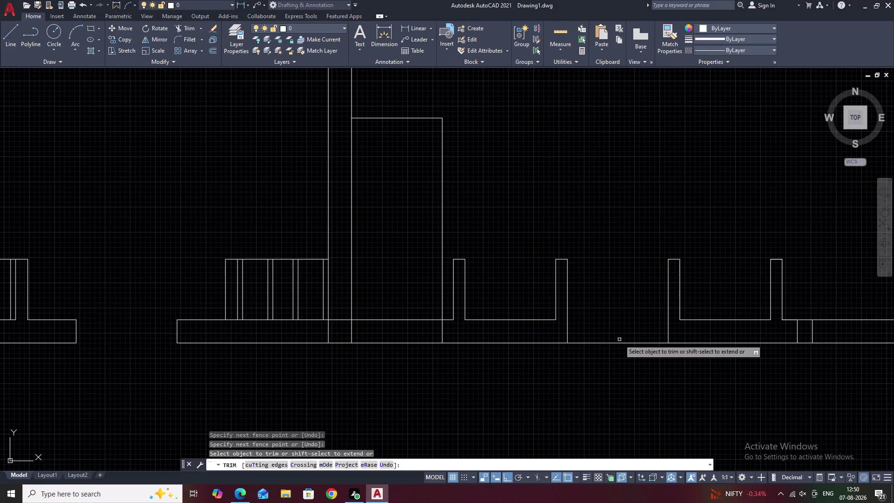
double_click(620, 339)
click(619, 344)
scroll(down, 3)
middle_drag(619, 345, 518, 331)
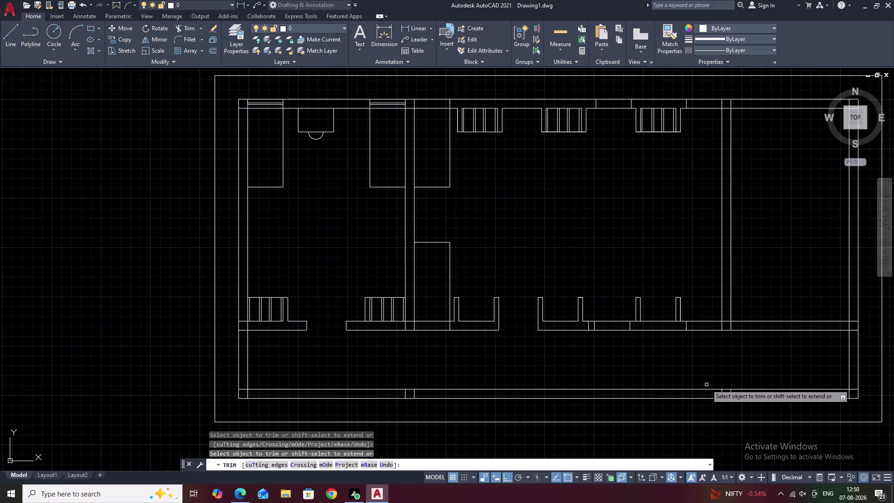
scroll(up, 3)
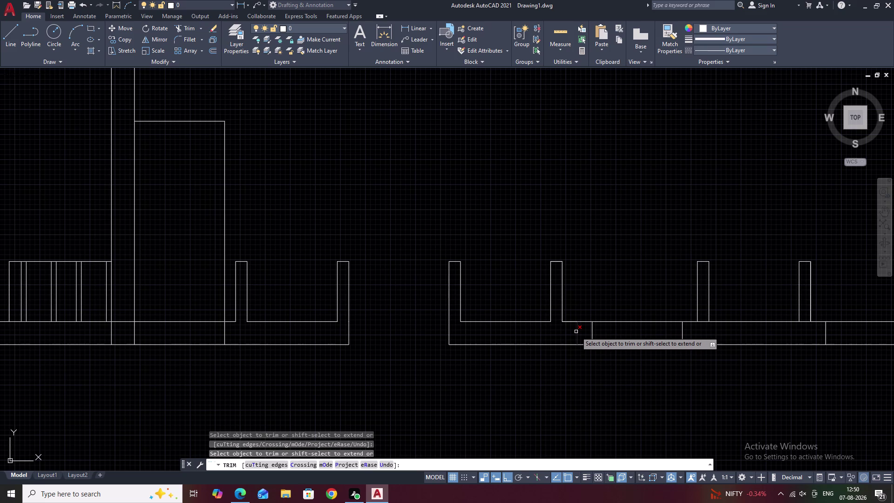
click(576, 332)
Pan along the lower wall openings to review the result and end TRIM.
middle_drag(634, 342, 528, 335)
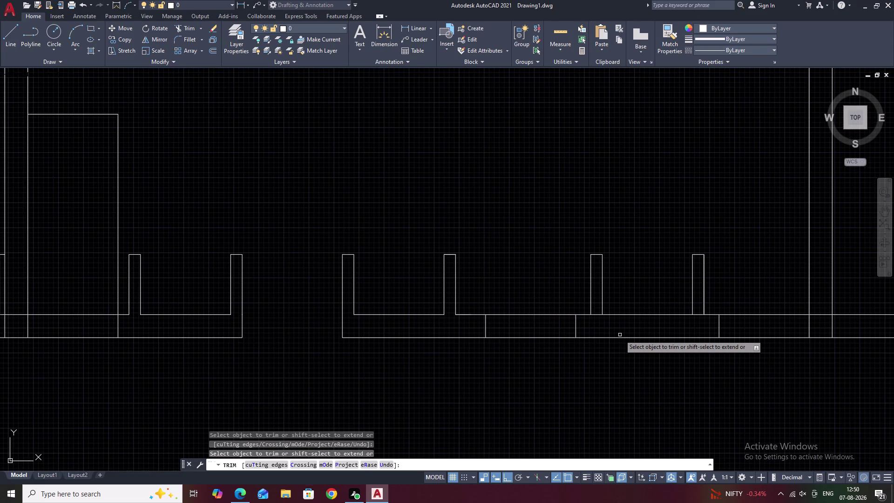
scroll(down, 3)
middle_drag(751, 353, 628, 320)
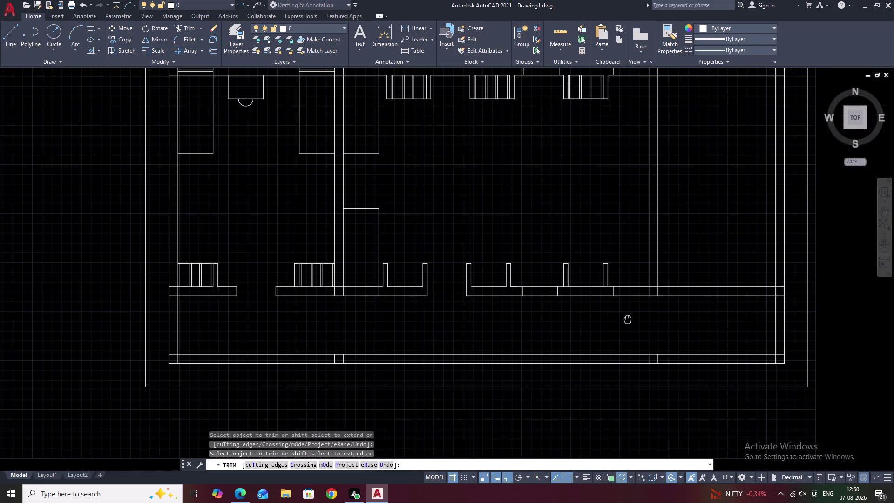
middle_drag(601, 229, 601, 289)
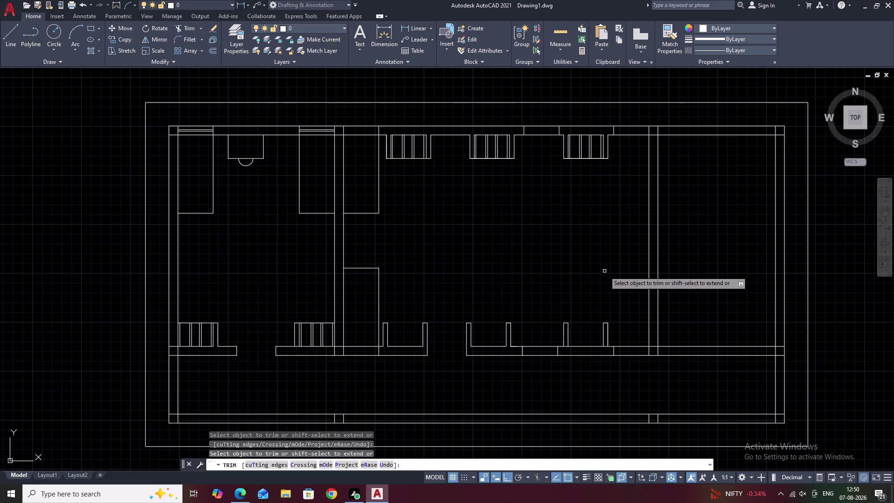
middle_drag(560, 248, 572, 263)
middle_drag(598, 301, 559, 296)
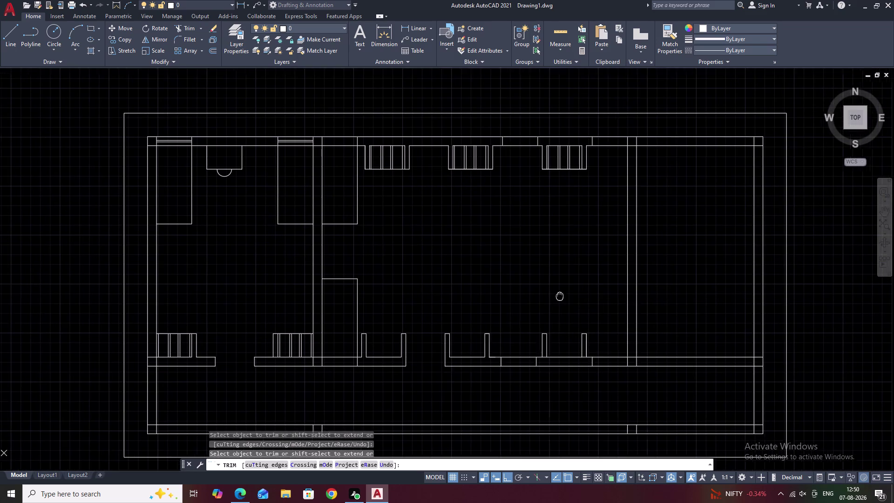
middle_drag(559, 295, 558, 296)
scroll(up, 3)
middle_drag(512, 335, 523, 308)
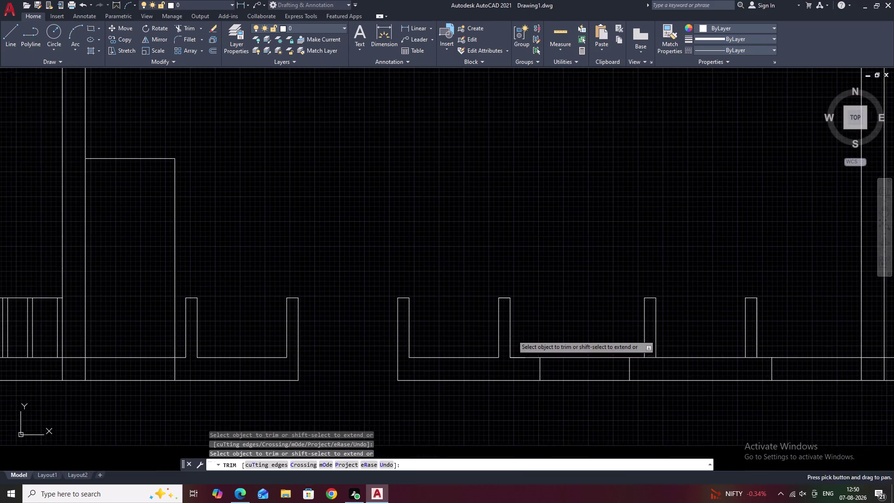
scroll(down, 3)
middle_drag(551, 303, 491, 314)
key(Escape)
middle_drag(617, 290, 543, 287)
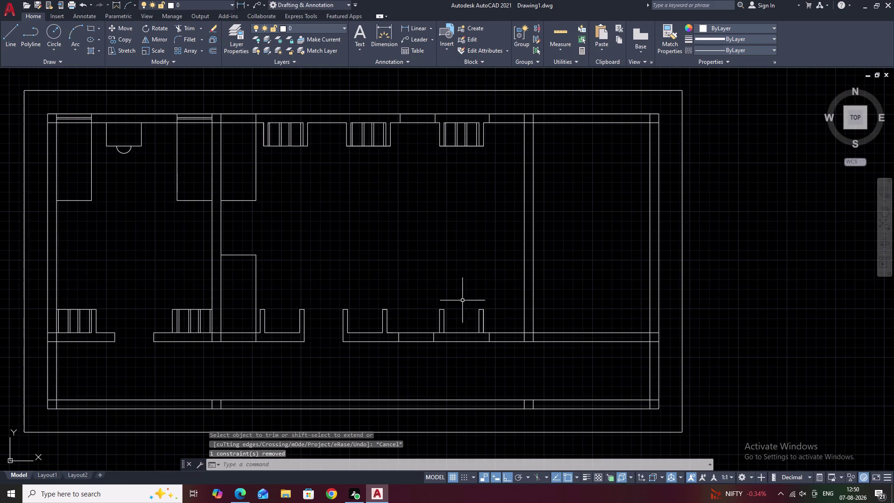
Draw a line across the lower wall opening from one wall stub to the other.
scroll(up, 3)
middle_drag(471, 290, 473, 286)
text(L)
key(space)
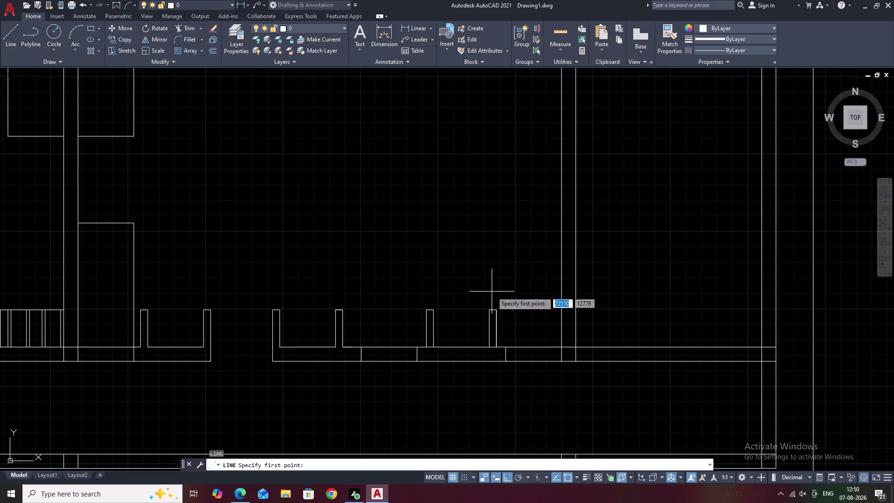
scroll(up, 3)
click(482, 305)
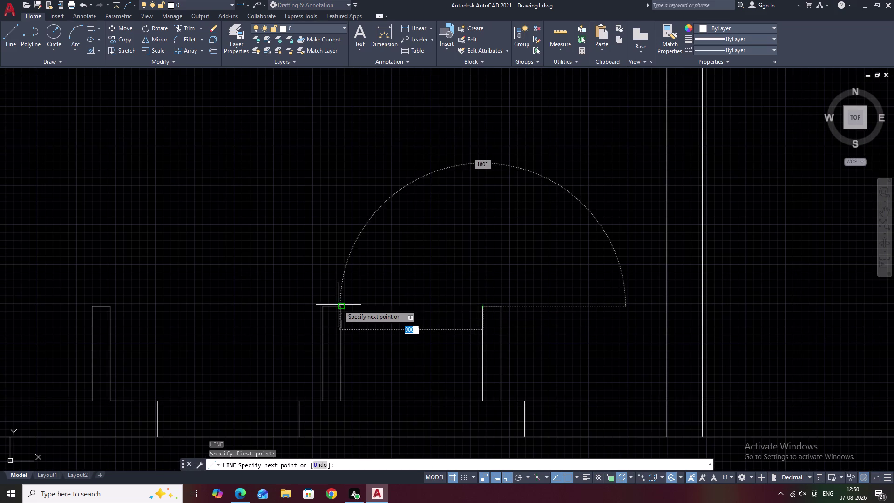
click(340, 307)
middle_drag(346, 312, 696, 348)
key(Escape)
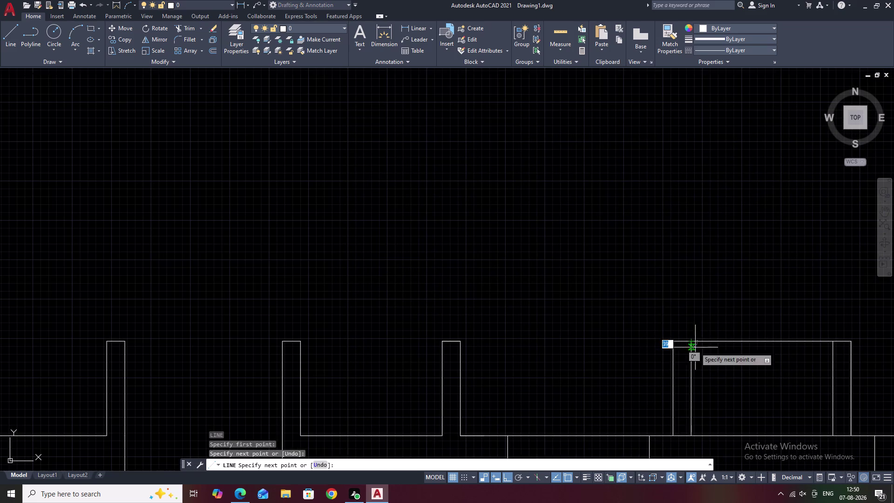
key(Escape)
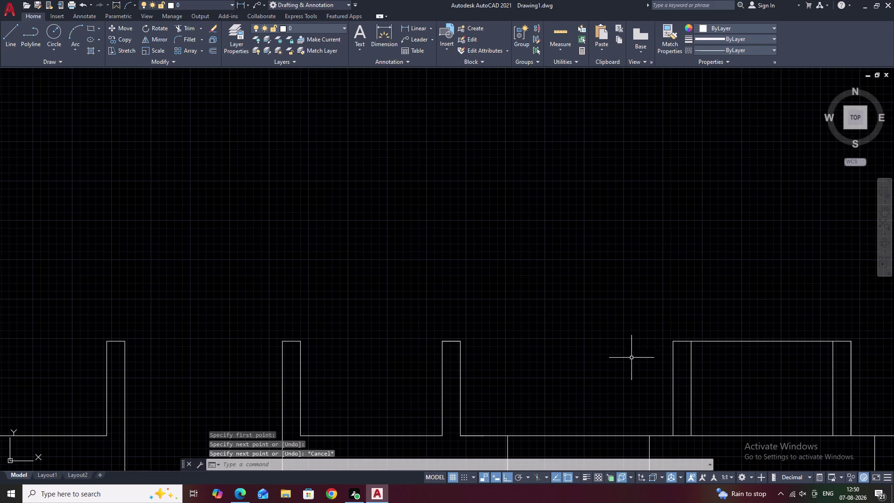
Start a new line on the middle room's lower wall, after abandoning a first attempt.
middle_drag(628, 375, 661, 327)
scroll(down, 3)
middle_drag(604, 334, 627, 305)
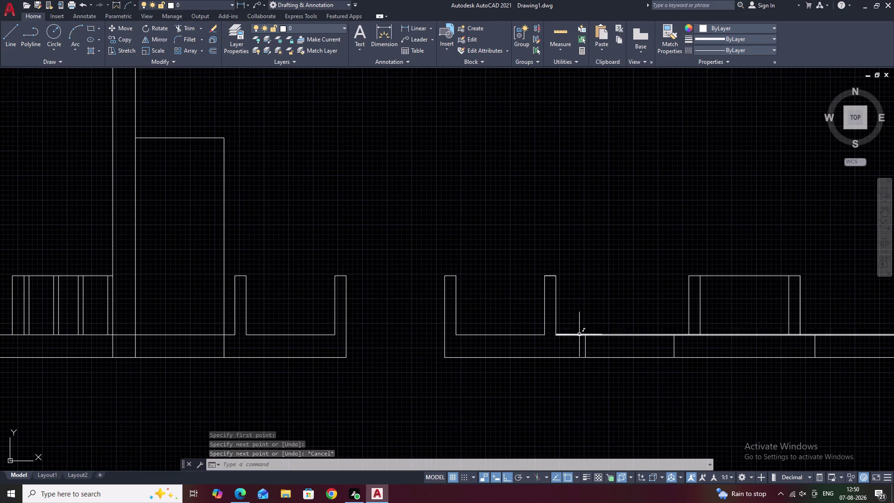
text(L)
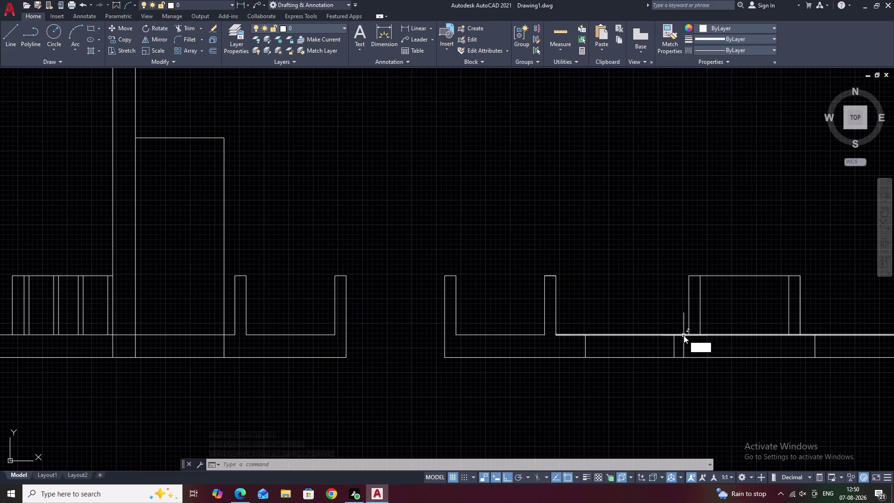
key(space)
click(674, 338)
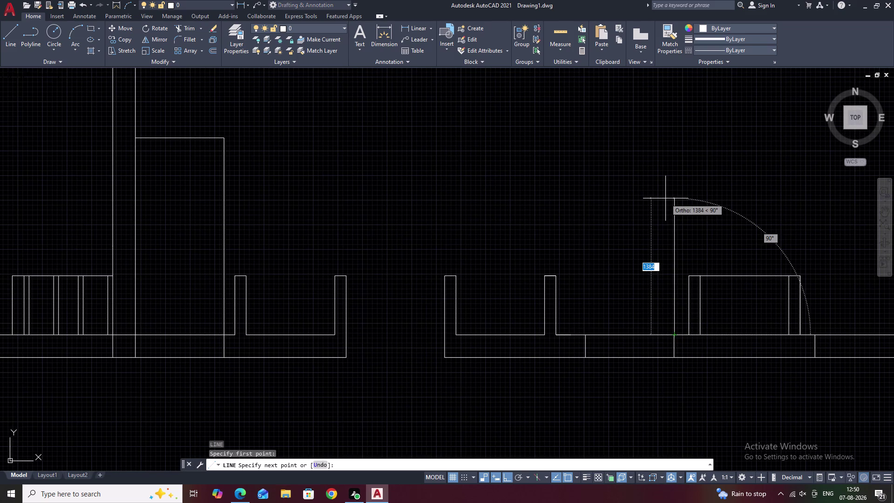
key(Escape)
text(L)
key(space)
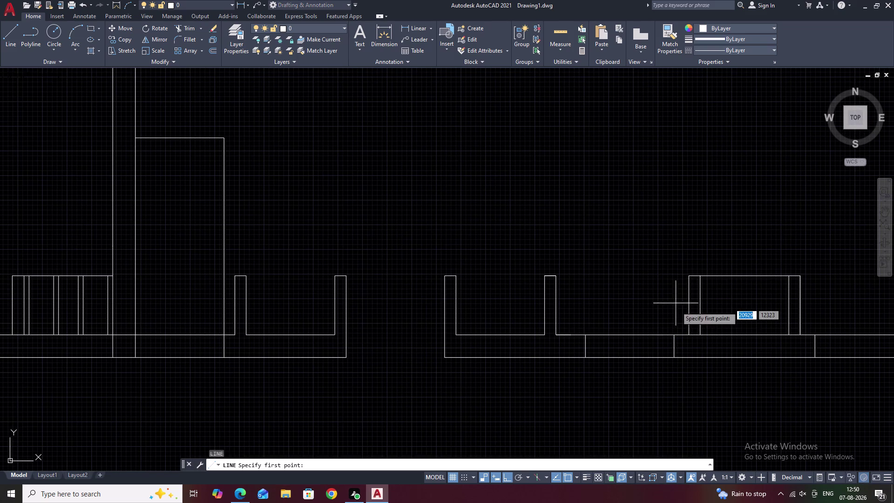
scroll(up, 3)
scroll(up, 3)
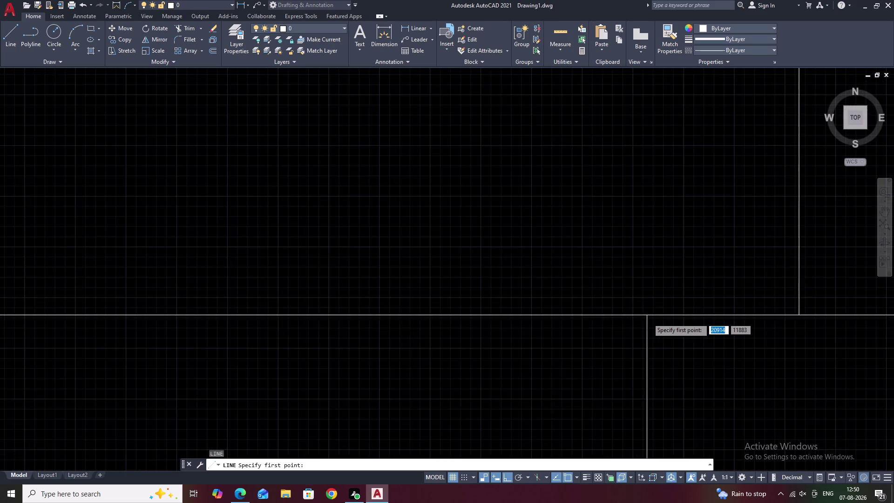
click(645, 312)
scroll(down, 3)
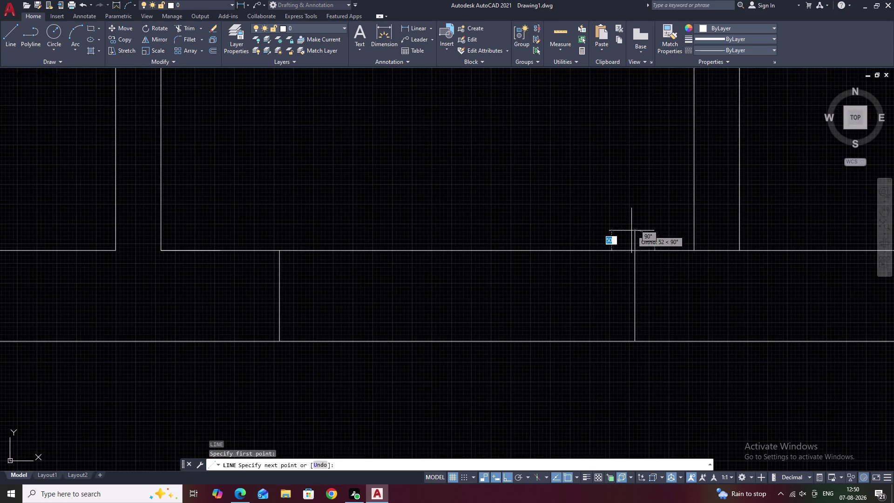
scroll(down, 3)
middle_drag(632, 226, 624, 401)
Draw the line 2000 units upward, then 900 units left, and finish it.
key(5)
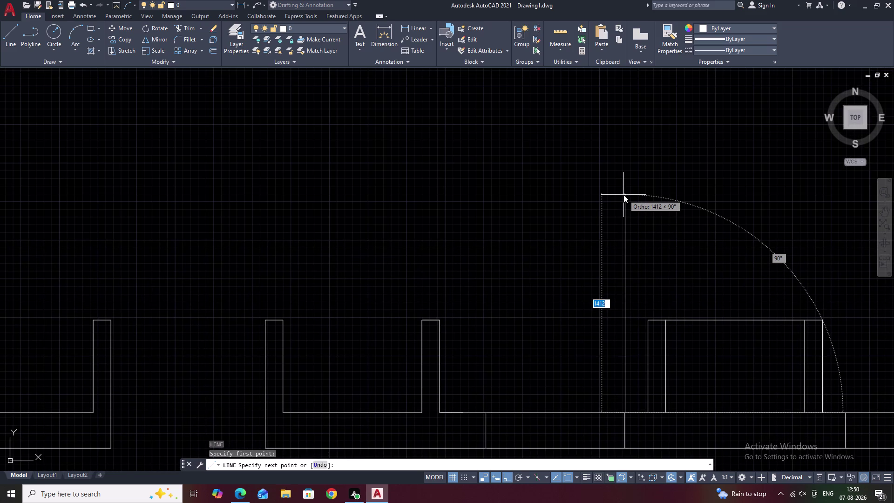
key(BackSpace)
text(2)
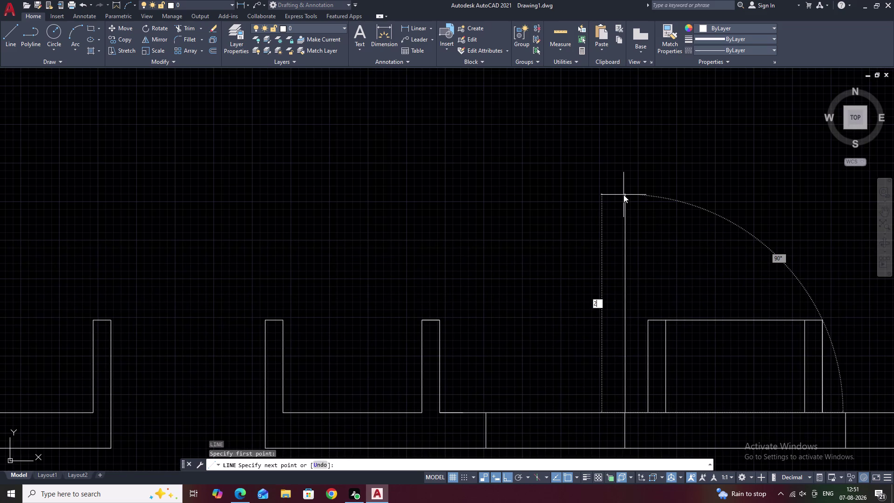
text(00)
text(0)
key(space)
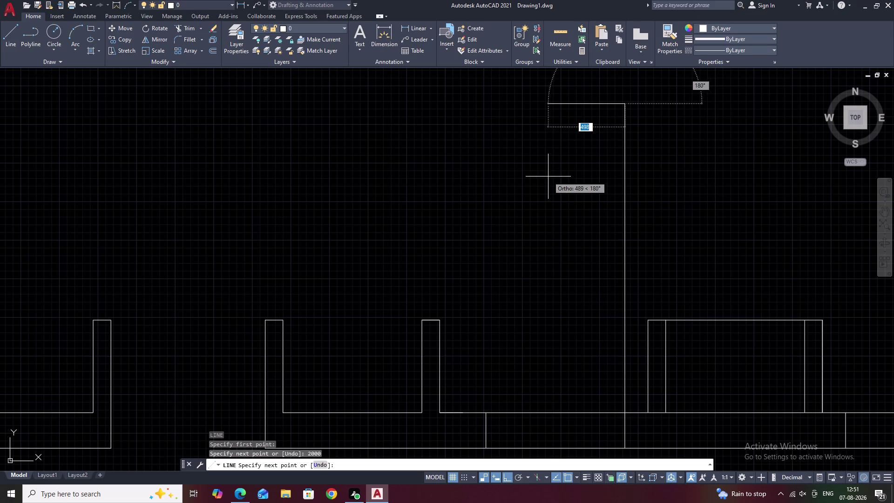
text(900)
key(space)
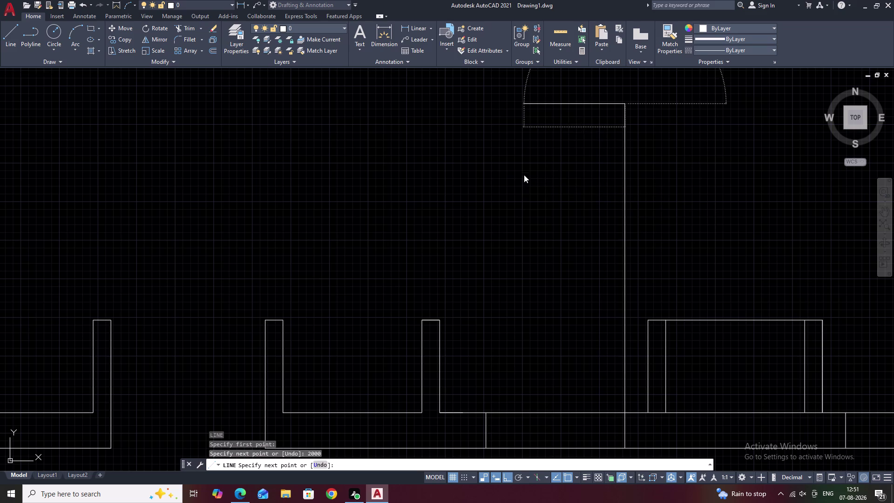
click(486, 413)
key(Escape)
scroll(down, 3)
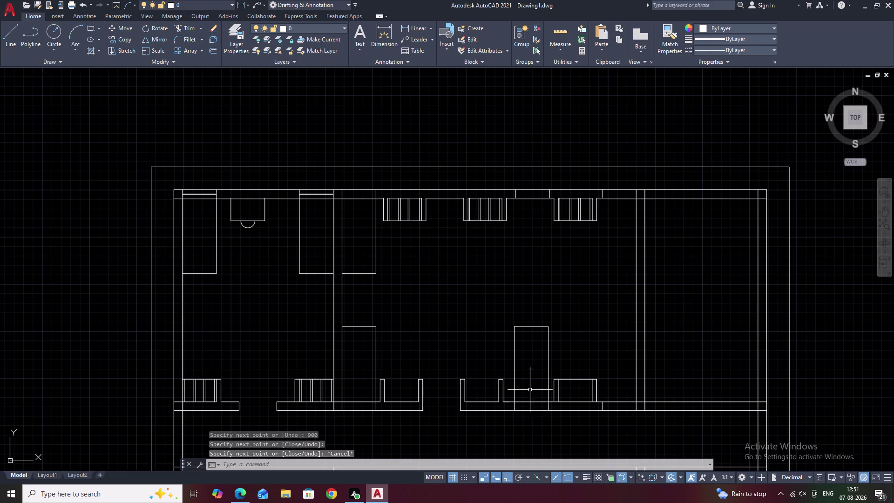
middle_drag(533, 387, 530, 321)
middle_drag(400, 300, 439, 246)
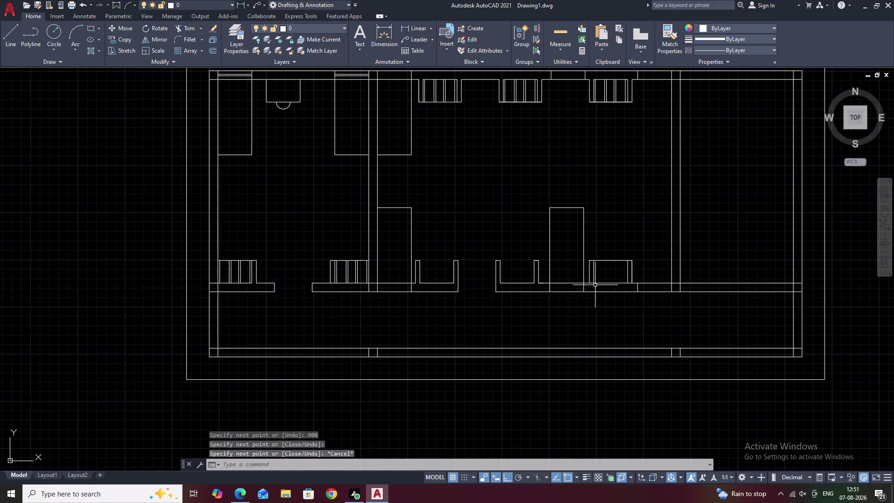
middle_drag(601, 278, 600, 271)
scroll(up, 3)
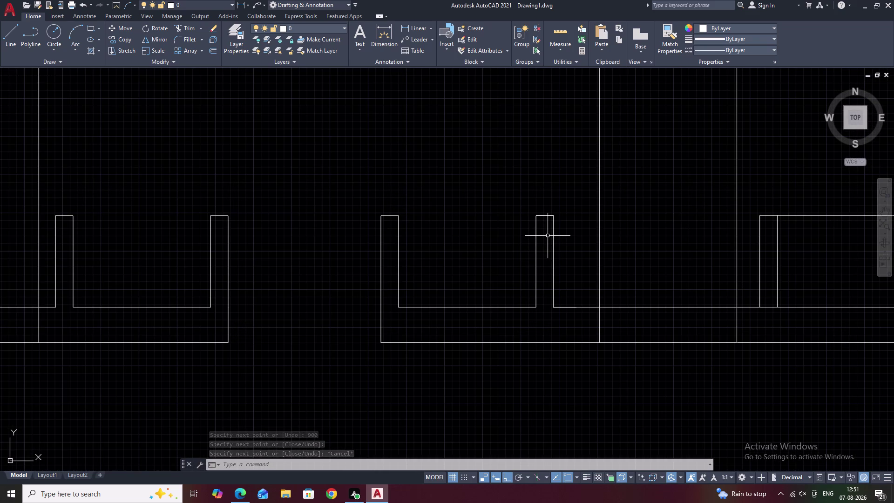
Extend the pier's short top line across the opening to the neighbouring wall stub.
text(EX)
key(space)
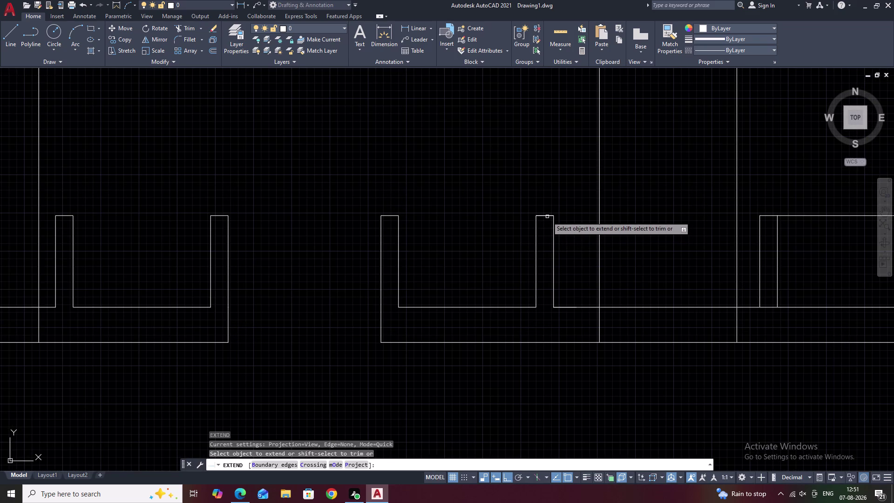
click(544, 216)
middle_drag(486, 239, 817, 315)
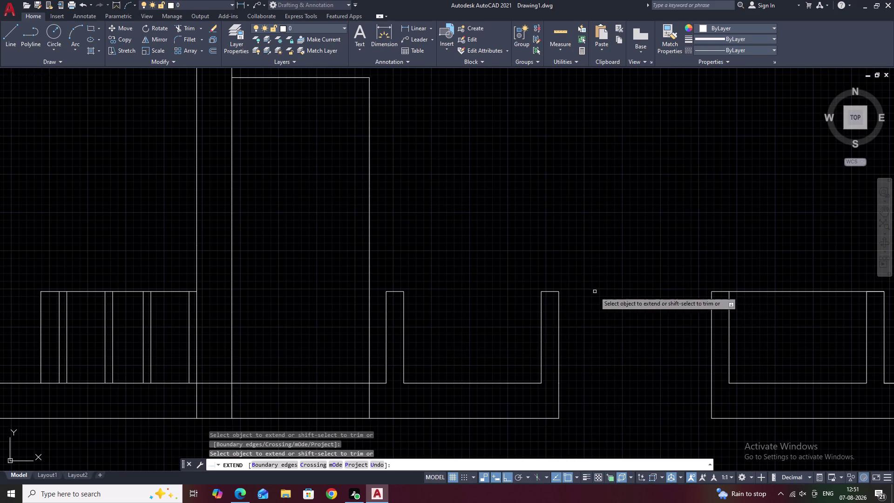
click(546, 291)
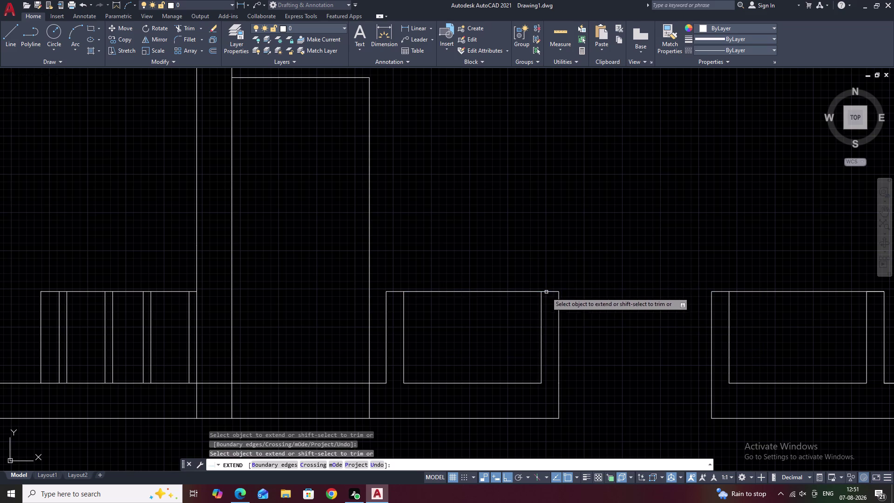
key(Escape)
scroll(down, 3)
middle_drag(593, 333, 620, 280)
middle_drag(540, 296, 572, 280)
scroll(up, 3)
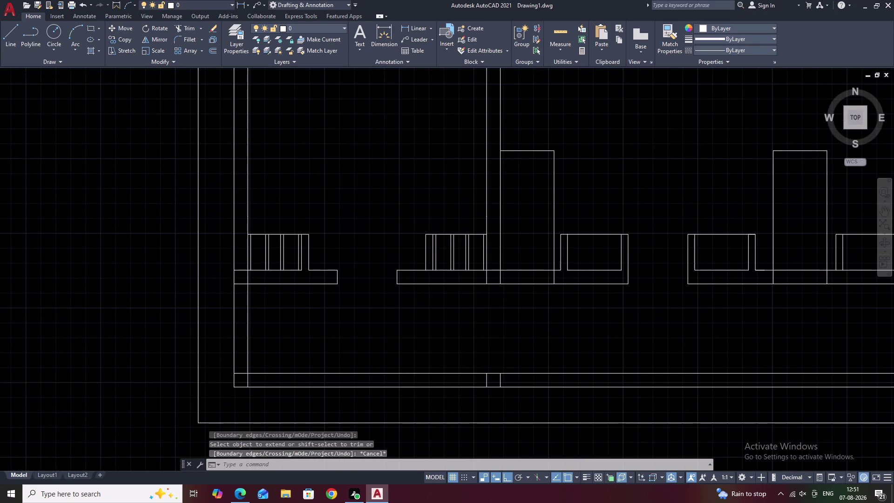
middle_drag(578, 264, 622, 258)
middle_drag(489, 257, 559, 257)
scroll(up, 3)
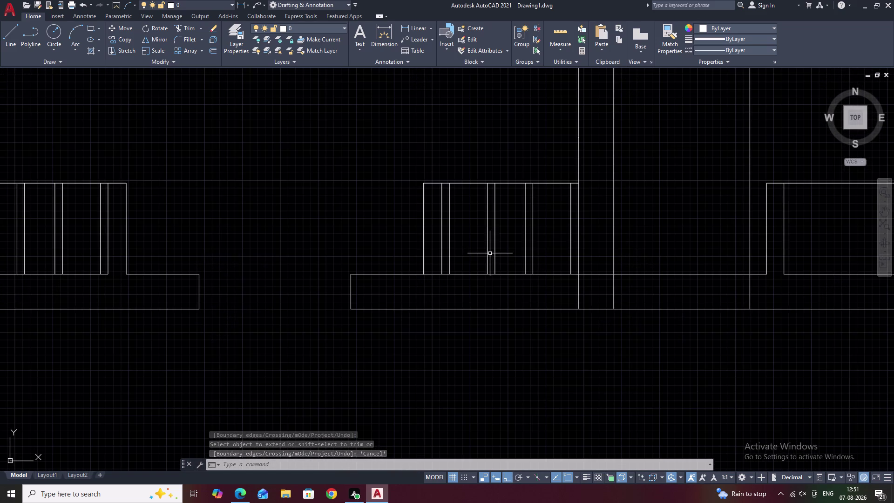
Select the vertical shelf lines and copy them into the neighbouring opening.
drag(574, 232, 464, 227)
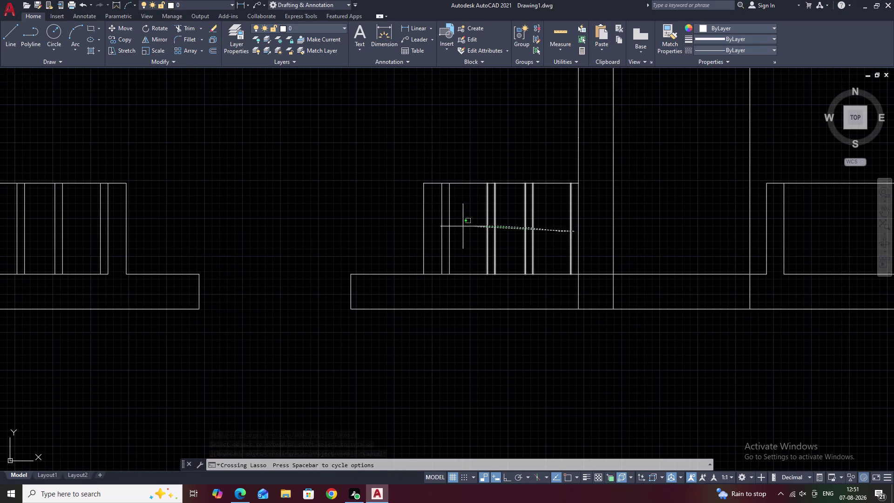
drag(464, 226, 446, 232)
text(C)
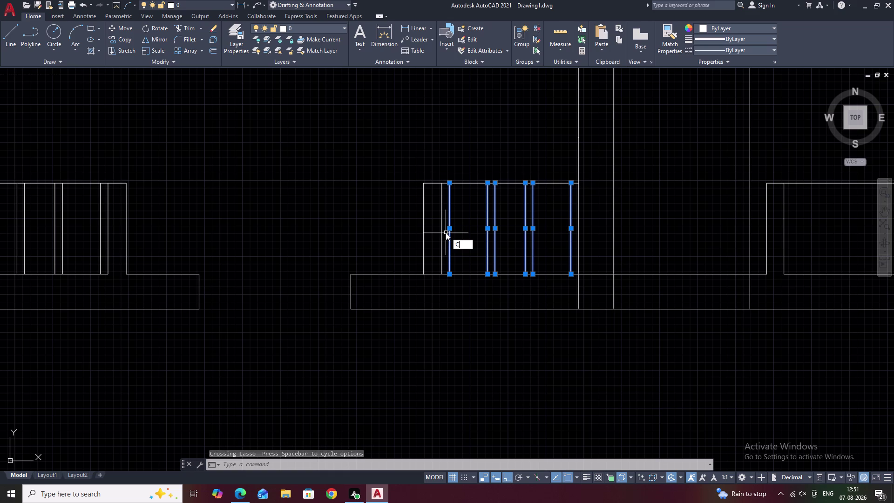
text(O)
key(space)
click(442, 184)
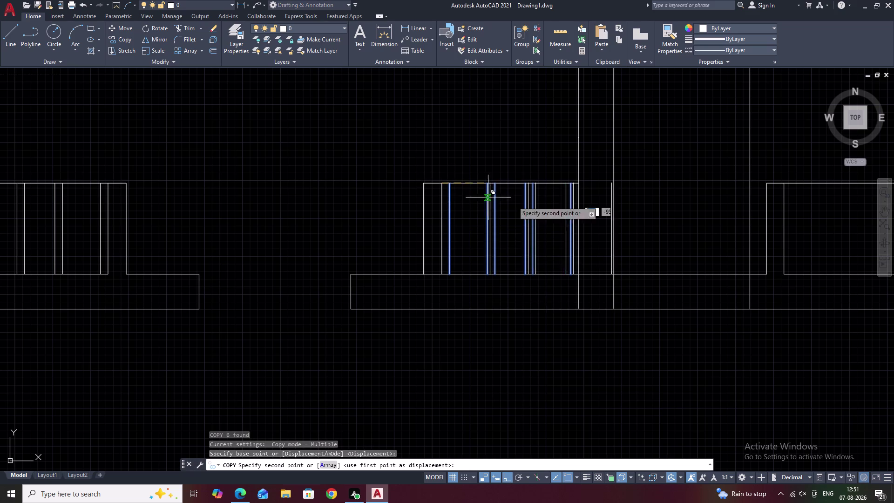
middle_drag(659, 227, 338, 229)
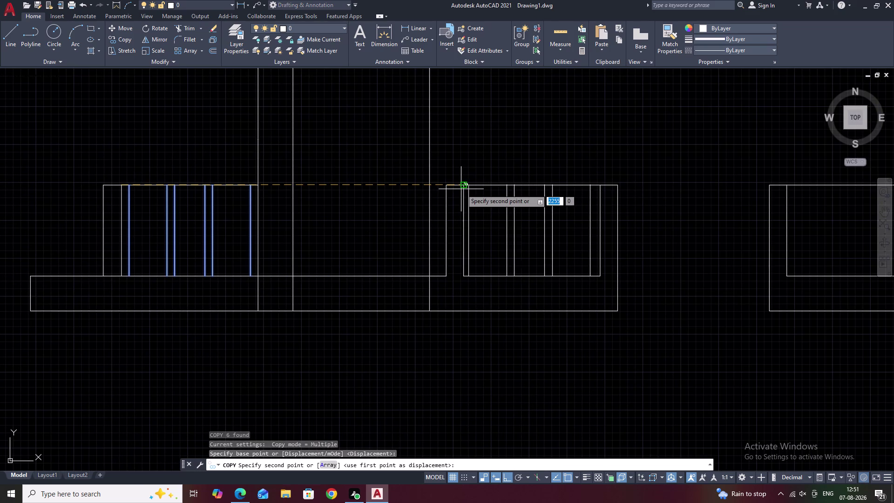
click(462, 186)
Place two more copies of the shelf lines further along the lower wall.
middle_drag(659, 235, 558, 238)
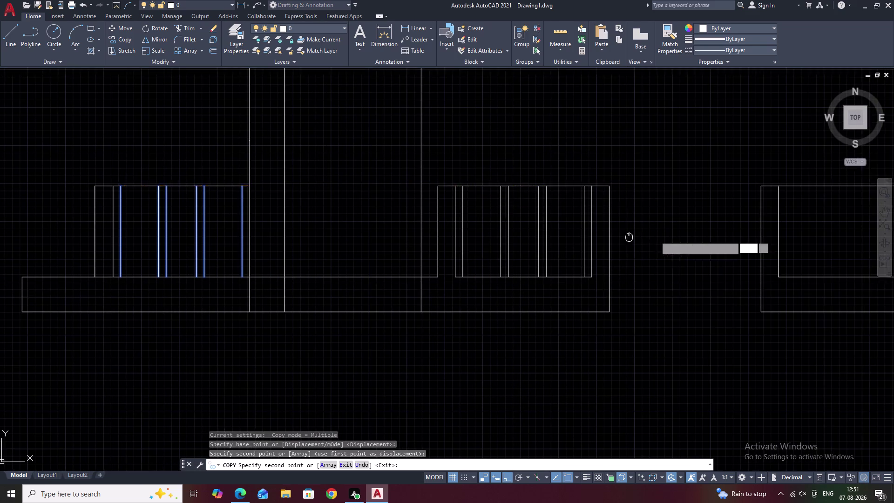
middle_drag(557, 238, 250, 246)
click(377, 196)
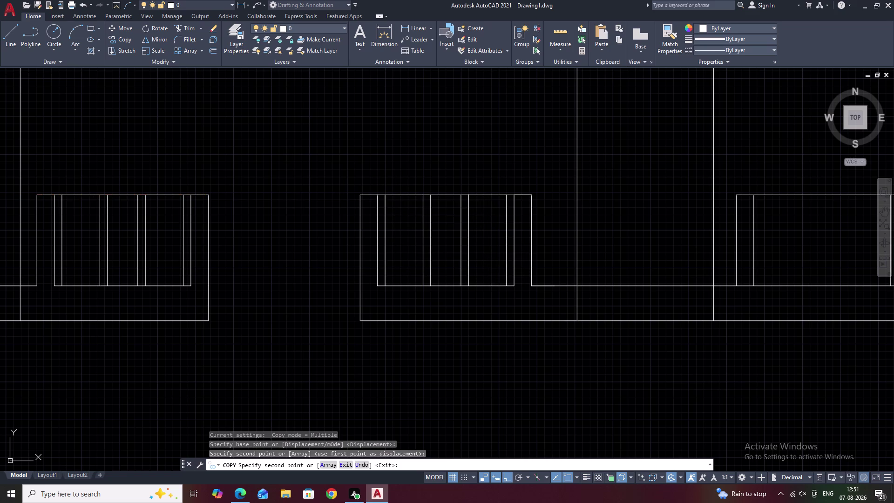
middle_drag(467, 244, 148, 247)
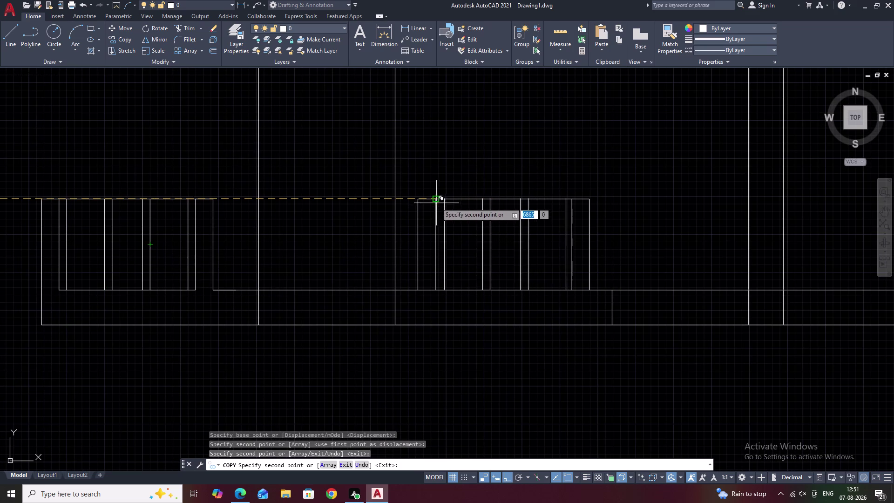
click(435, 200)
middle_drag(598, 271, 227, 281)
scroll(down, 3)
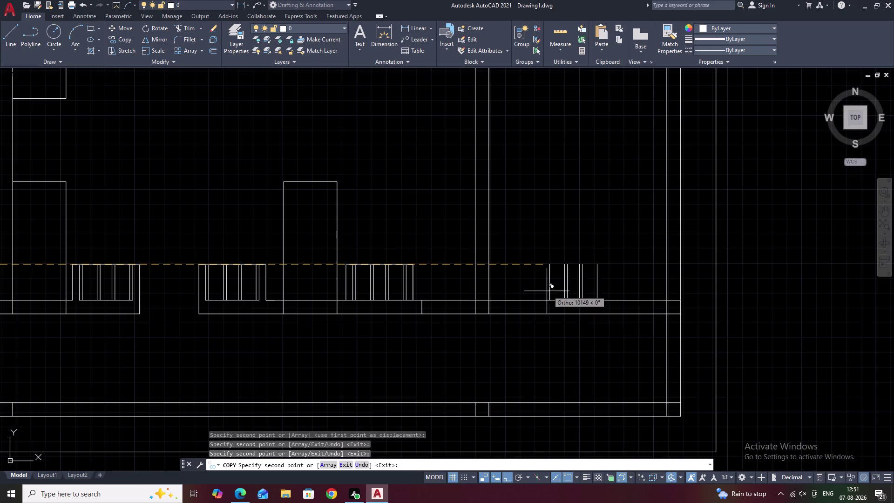
key(Escape)
Pan around the floor plan toward the middle room's lower right corner.
scroll(down, 3)
middle_drag(529, 282, 590, 356)
middle_drag(515, 272, 548, 291)
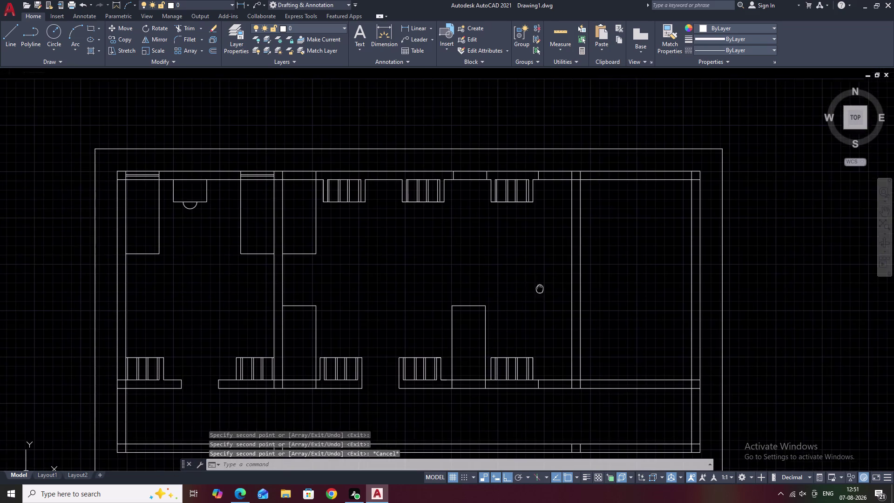
middle_drag(547, 291, 548, 291)
middle_drag(557, 336, 555, 303)
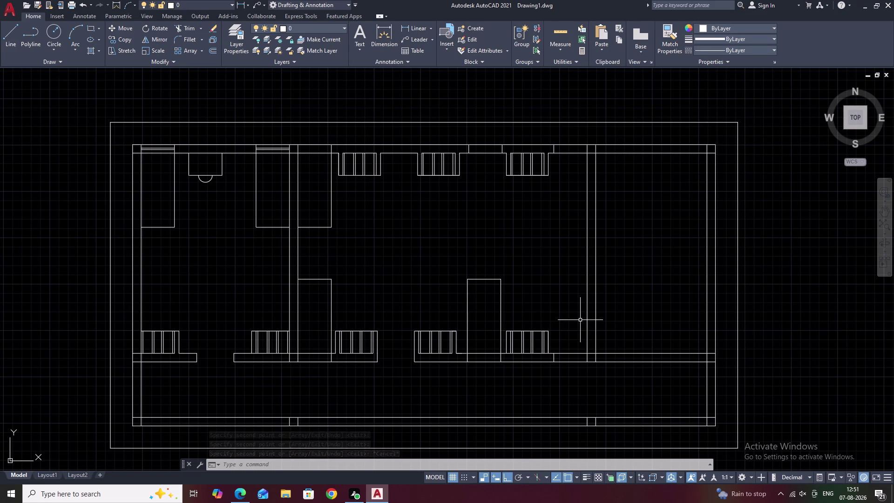
middle_drag(569, 337, 533, 348)
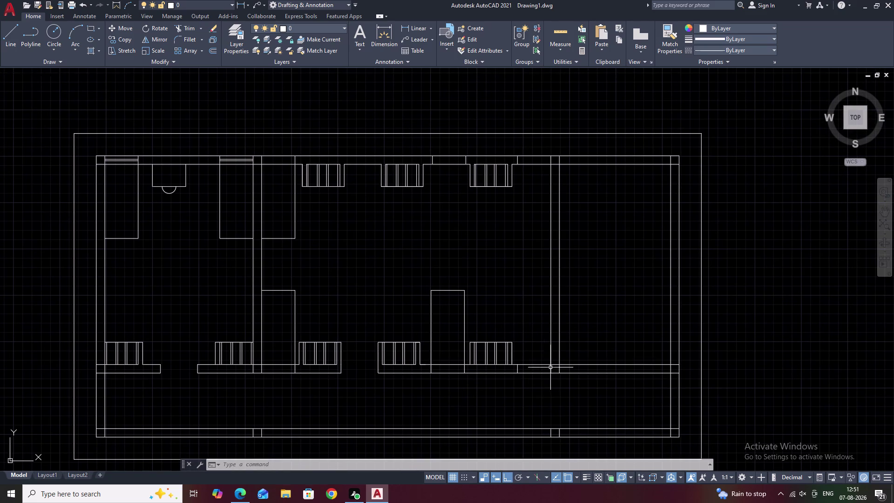
middle_drag(542, 356, 510, 362)
Draw a mistaken 200-long line segment on the lower wall, then undo and cancel it.
text(L)
key(space)
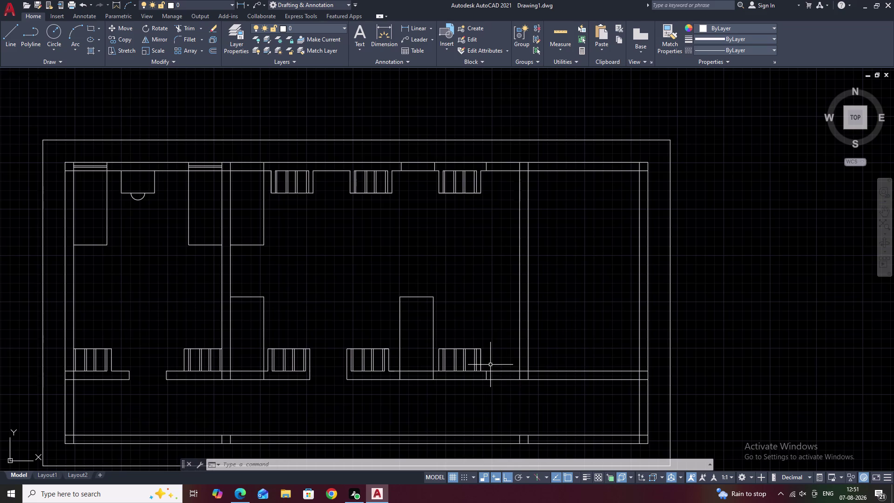
scroll(up, 3)
click(485, 373)
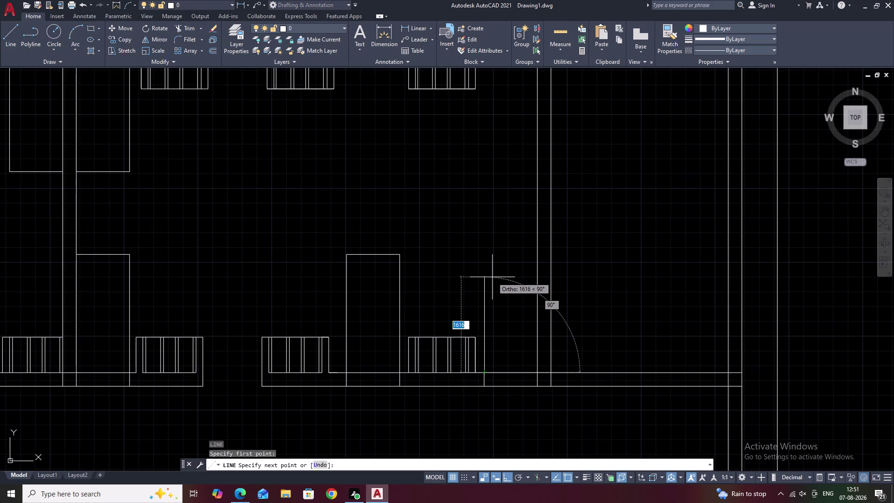
text(200)
key(space)
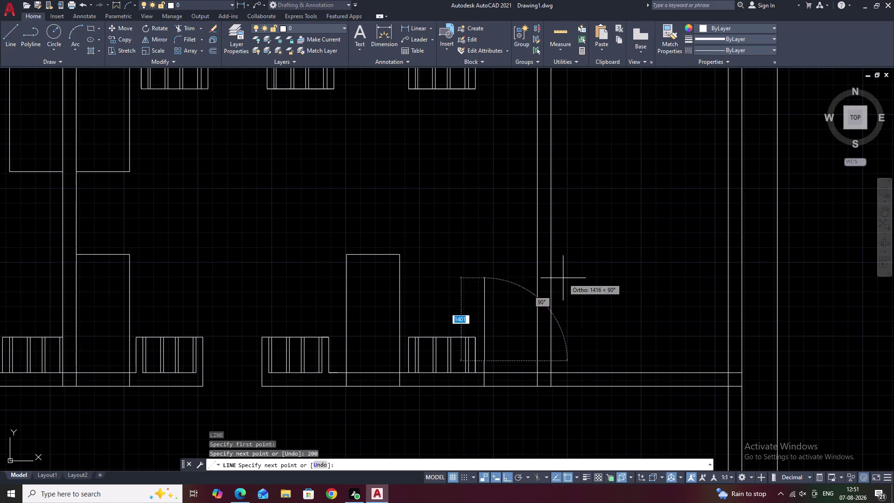
key(ctrl+z)
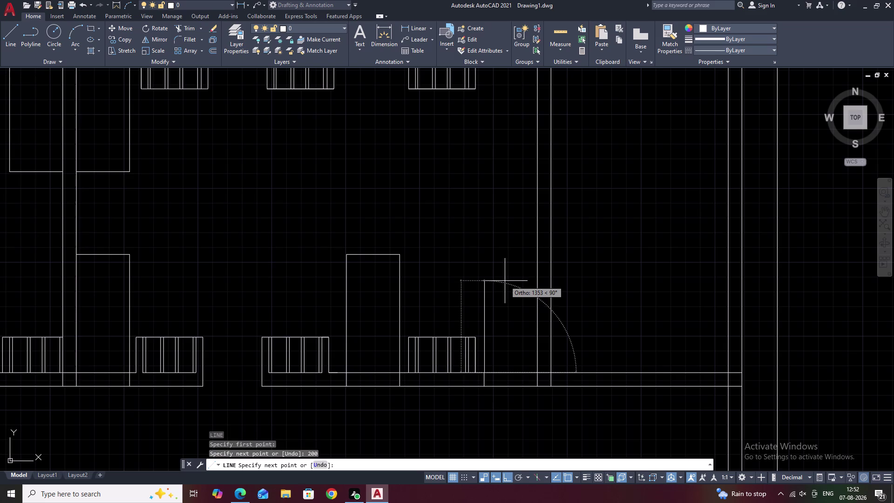
key(Escape)
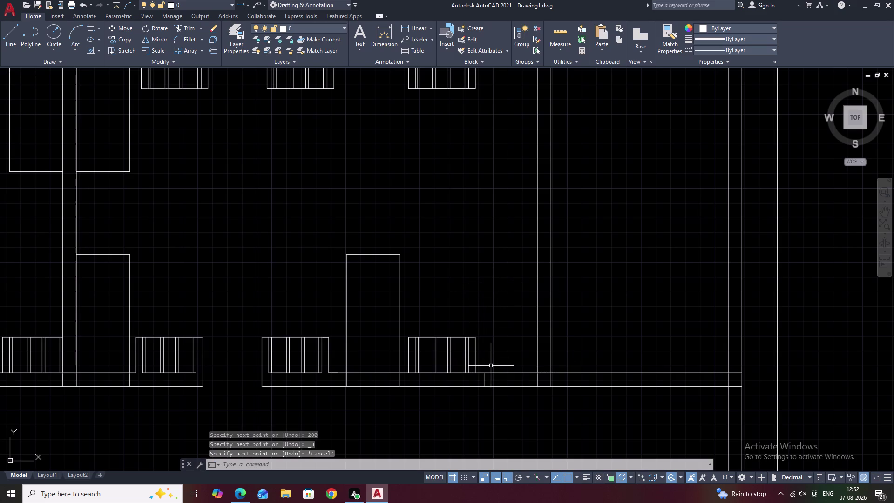
Draw a line 2000 up from the lower wall, then across to the right partition.
text(L)
key(space)
scroll(up, 3)
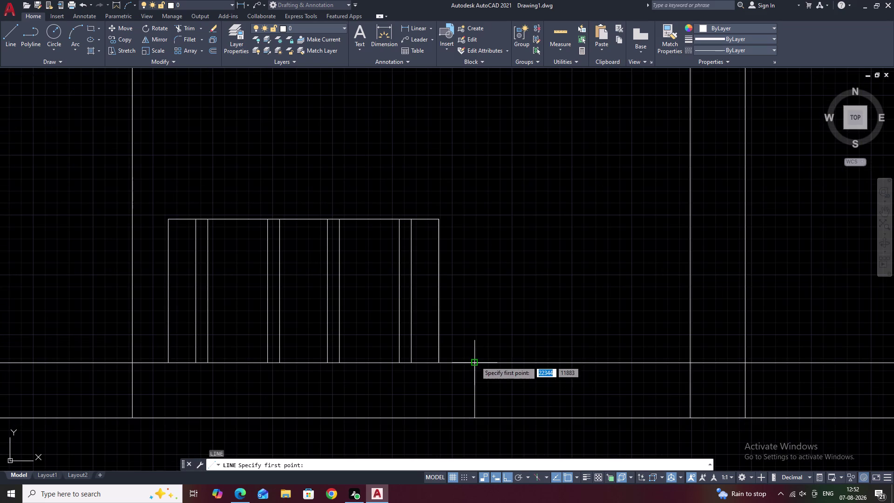
click(475, 361)
text(2000)
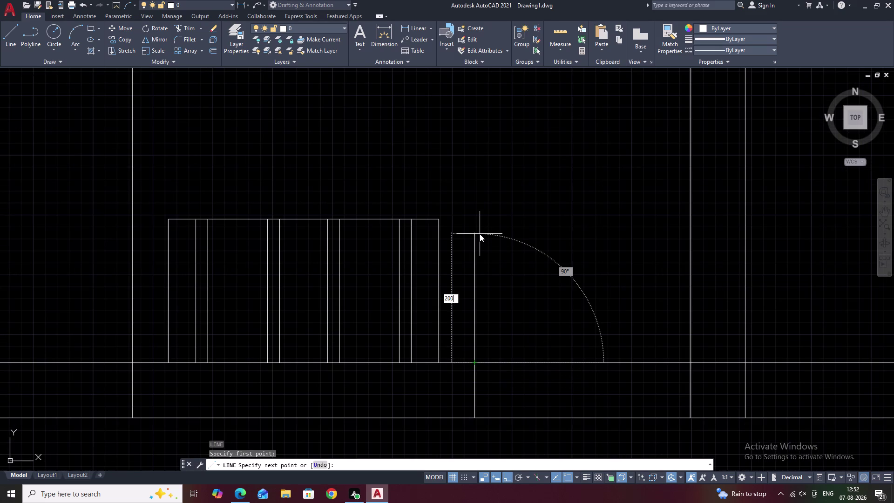
key(space)
middle_drag(558, 216, 553, 458)
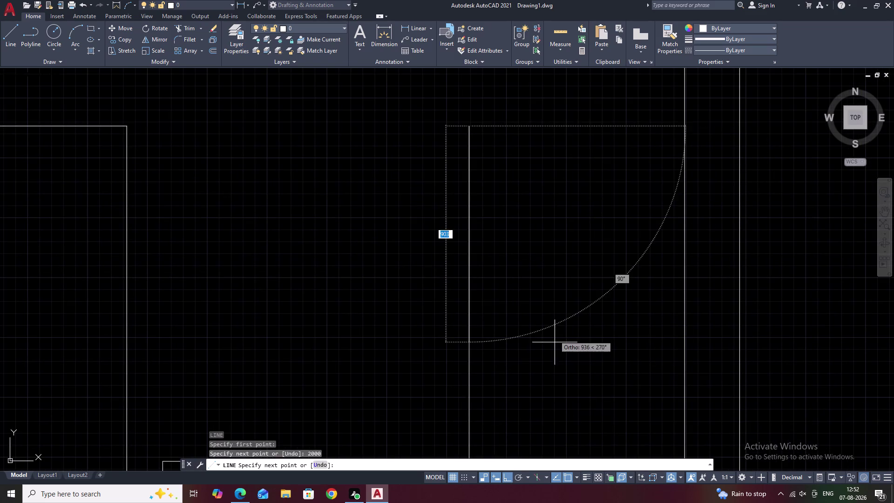
click(684, 123)
key(Escape)
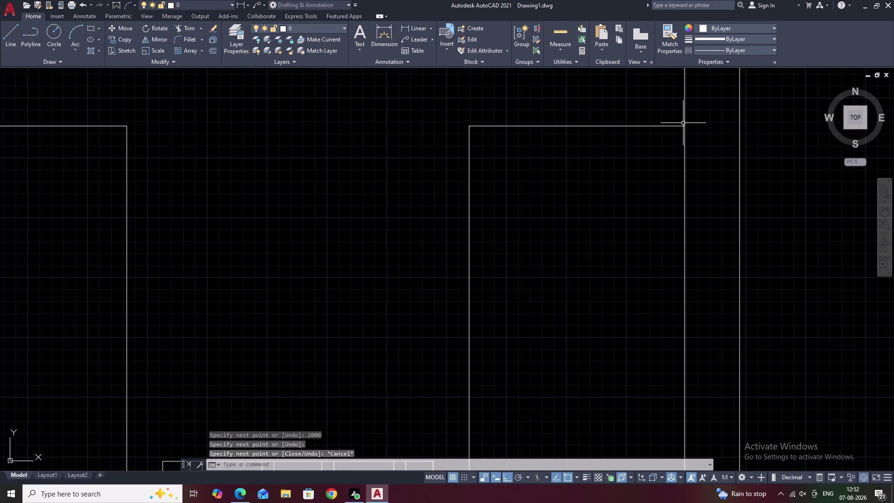
scroll(down, 3)
middle_drag(650, 266, 646, 302)
Pan and zoom the floor plan to bring the left room's upper-left corner into view.
scroll(down, 3)
scroll(down, 3)
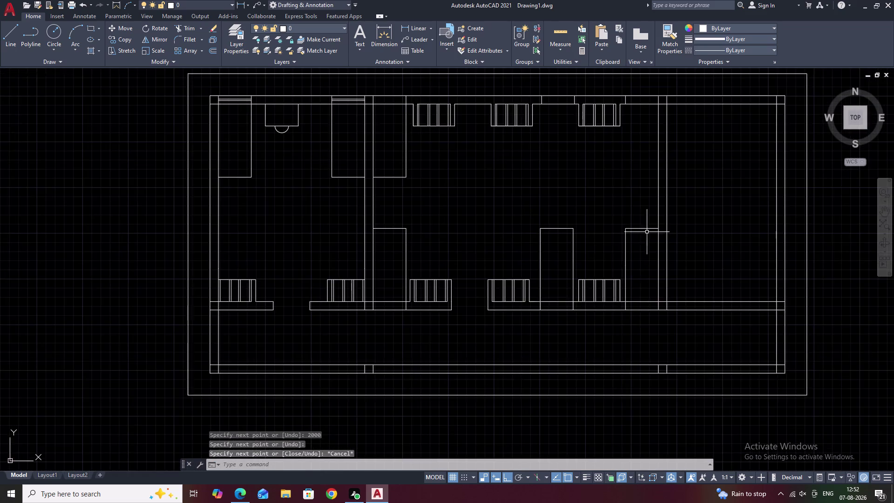
middle_drag(647, 231, 634, 328)
middle_drag(629, 253, 617, 301)
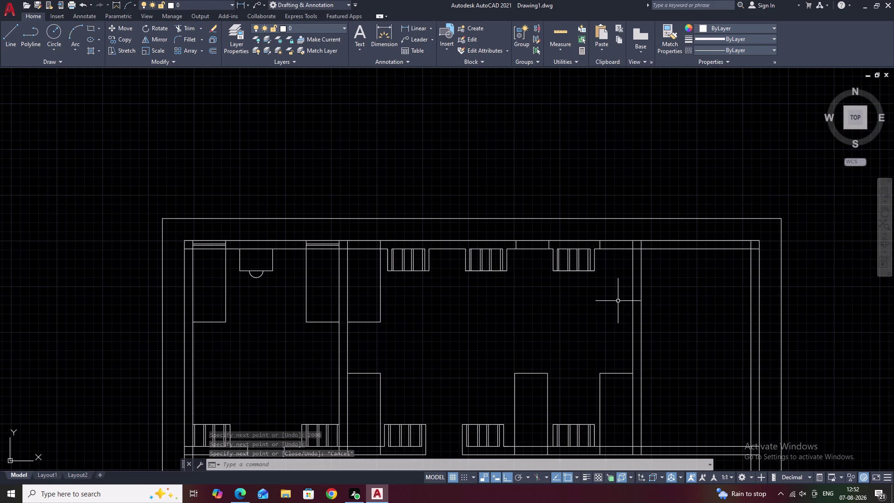
scroll(up, 3)
scroll(up, 3)
scroll(down, 3)
middle_drag(711, 353, 714, 267)
scroll(down, 3)
middle_drag(717, 305, 696, 309)
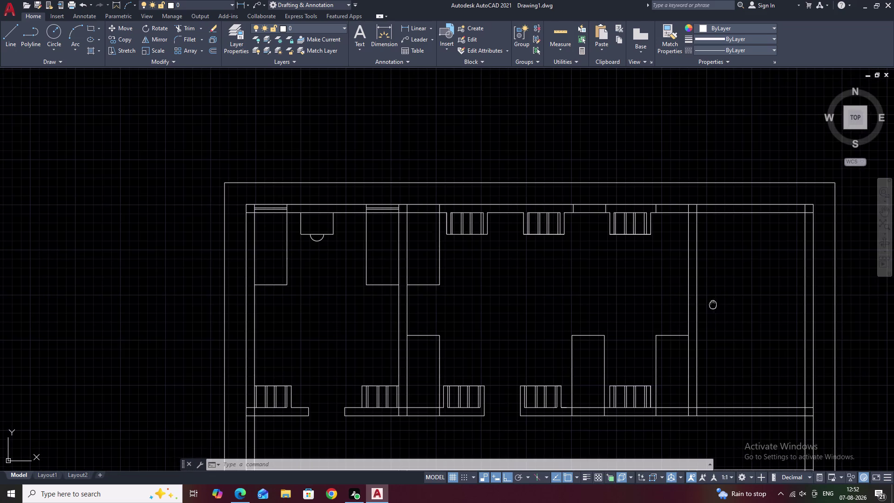
middle_drag(696, 310, 696, 309)
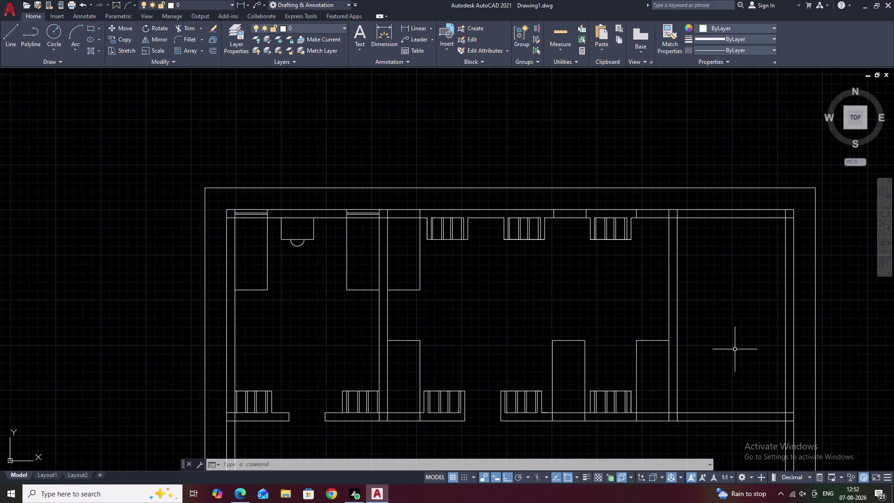
middle_drag(413, 258, 648, 274)
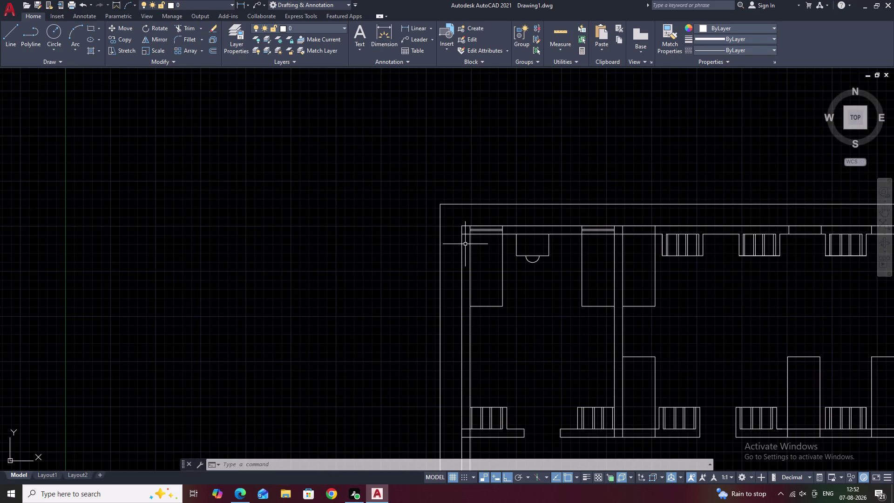
scroll(up, 3)
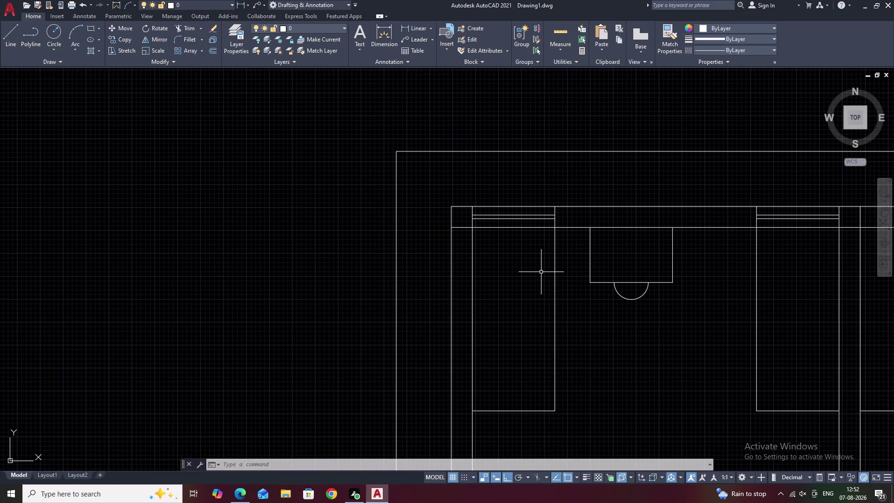
Break the top horizontal wall line at the outer wall corner.
text(BR)
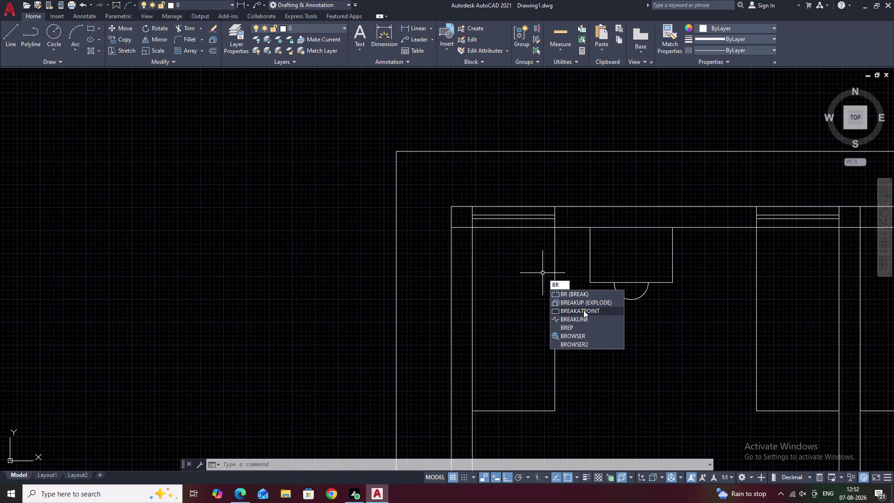
click(583, 311)
click(461, 227)
scroll(up, 3)
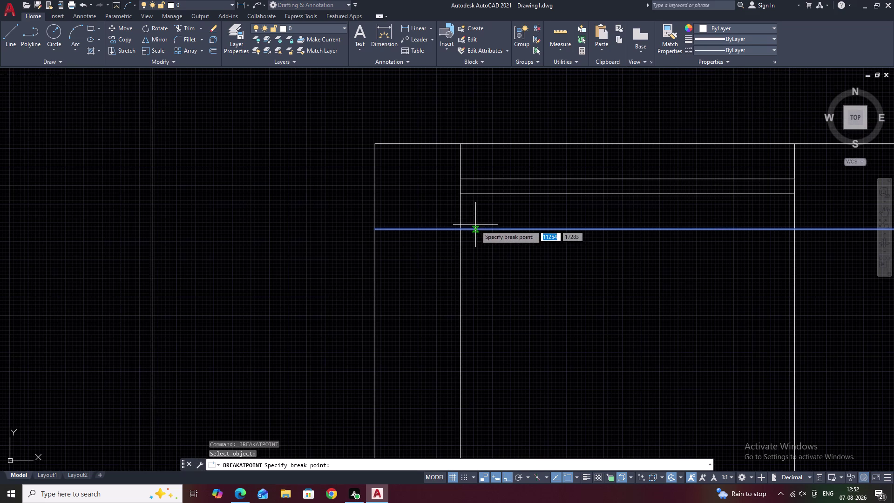
click(461, 230)
scroll(down, 3)
middle_drag(455, 273, 473, 238)
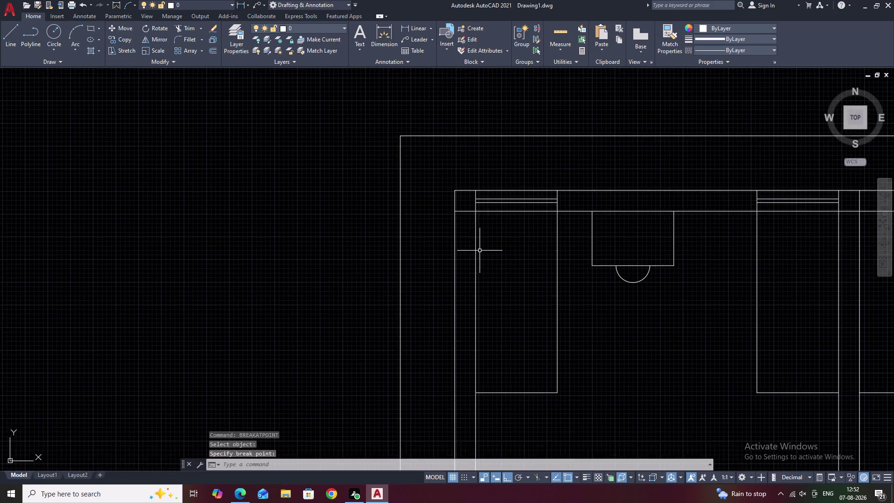
scroll(down, 3)
Offset the short wall-top line 2700 downward along the side wall.
key(o)
key(space)
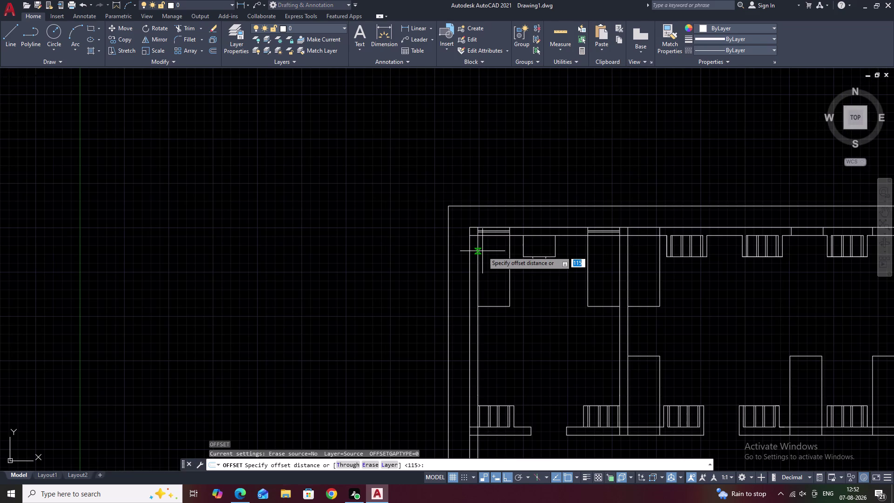
text(27)
text(00)
key(space)
scroll(up, 3)
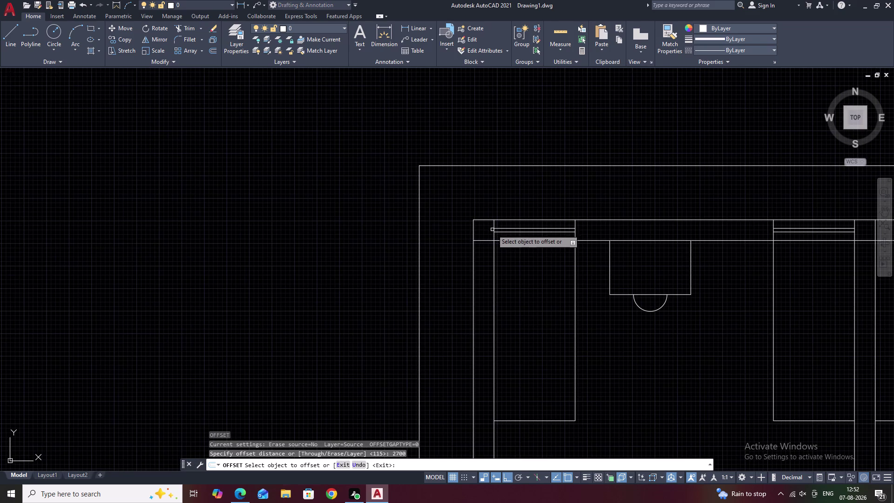
click(487, 241)
click(486, 354)
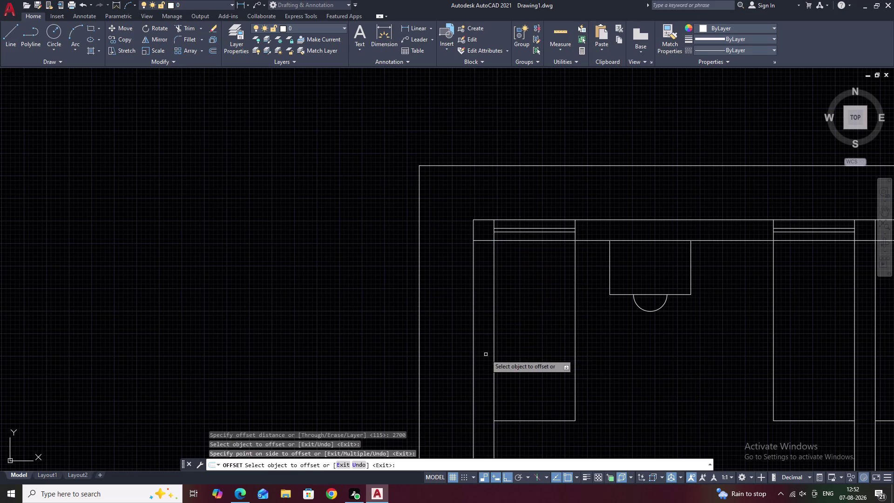
middle_drag(486, 355, 513, 144)
key(Escape)
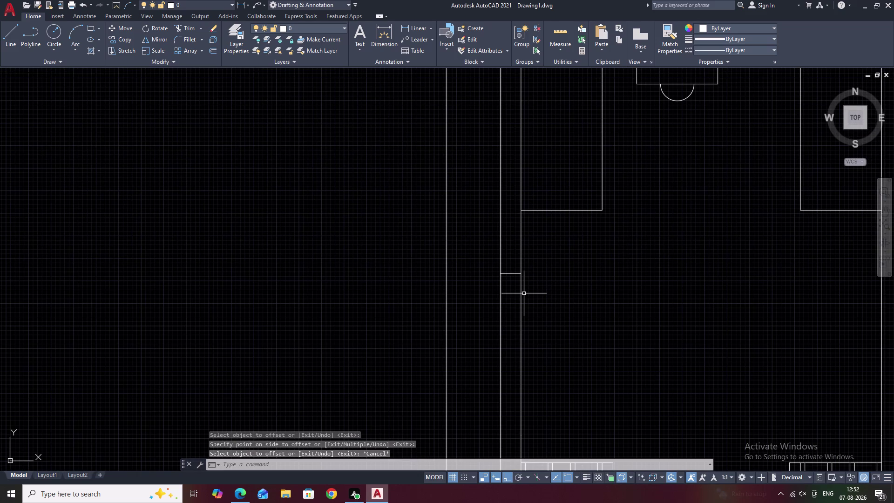
Offset the new line a further 230 downward to mark the opening.
key(o)
key(space)
text(230)
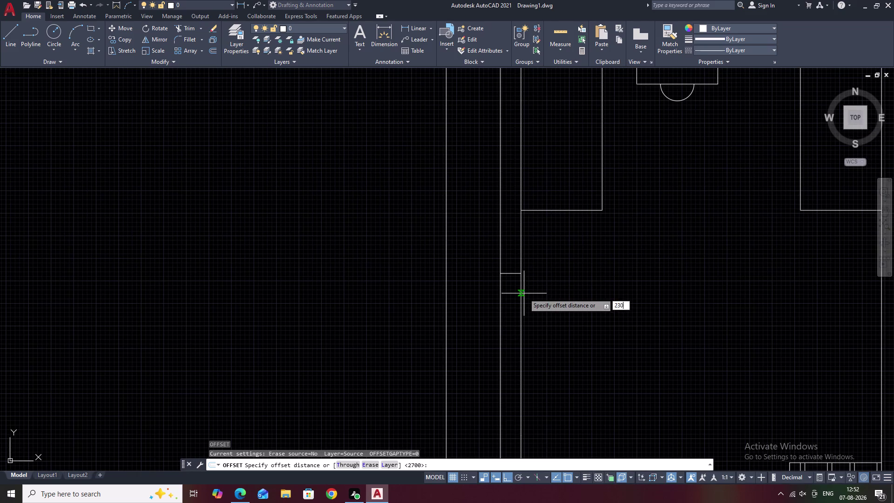
key(space)
click(508, 274)
click(516, 318)
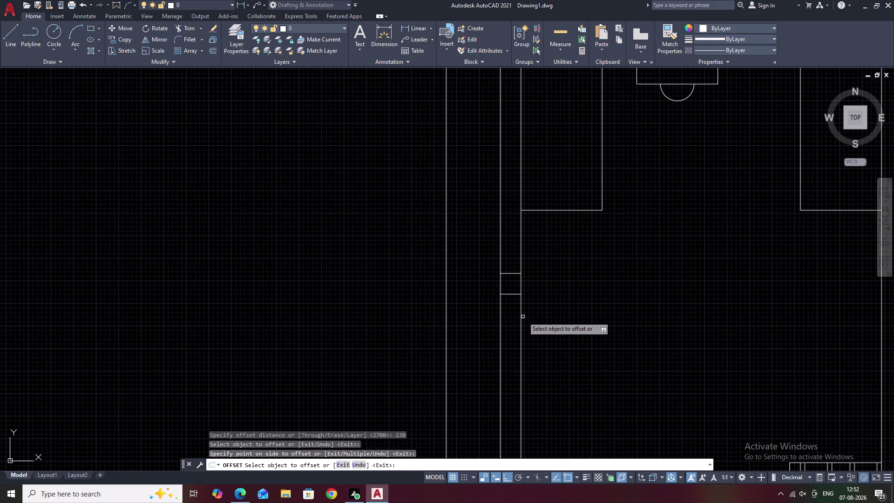
scroll(down, 3)
middle_drag(576, 327, 508, 330)
middle_drag(586, 324, 560, 325)
key(Escape)
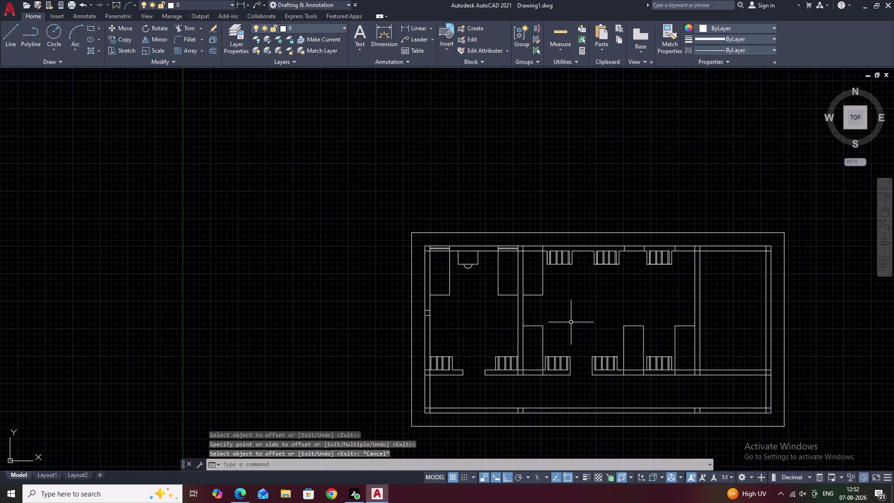
Split the inner wall line where it meets the partition using BREAKATPOINT.
scroll(up, 3)
middle_drag(572, 318, 529, 322)
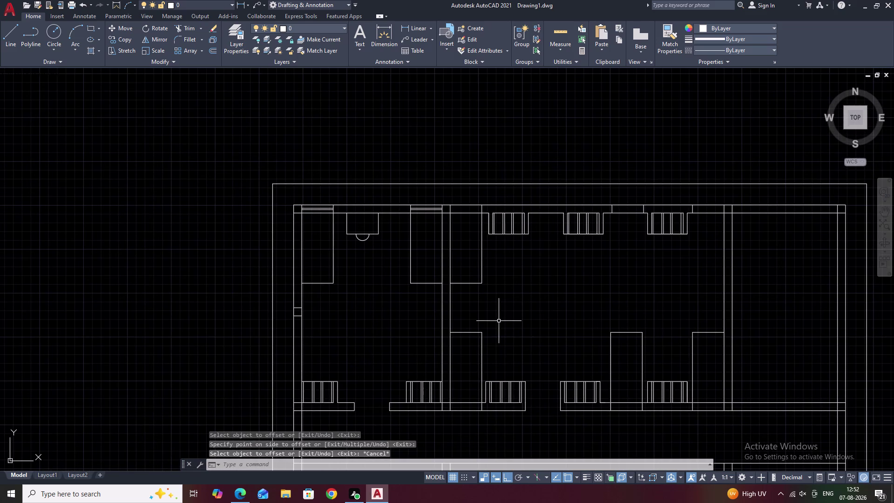
middle_drag(509, 322, 705, 380)
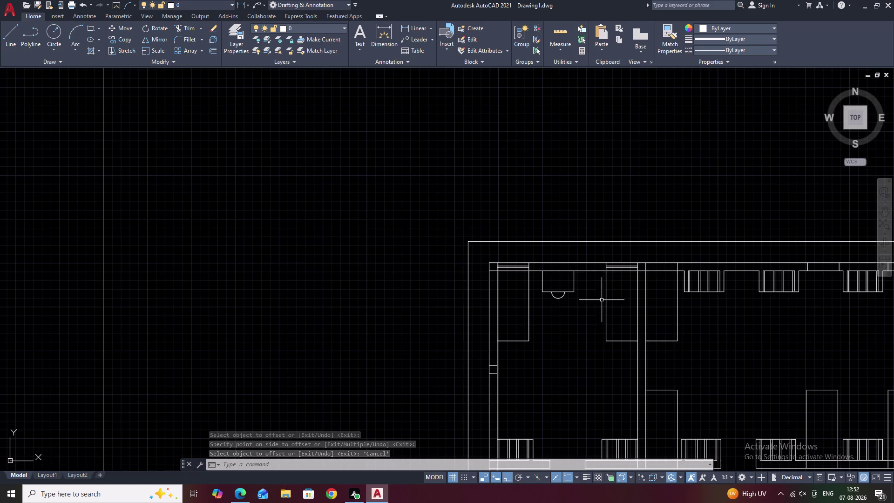
middle_drag(600, 300, 524, 283)
scroll(up, 3)
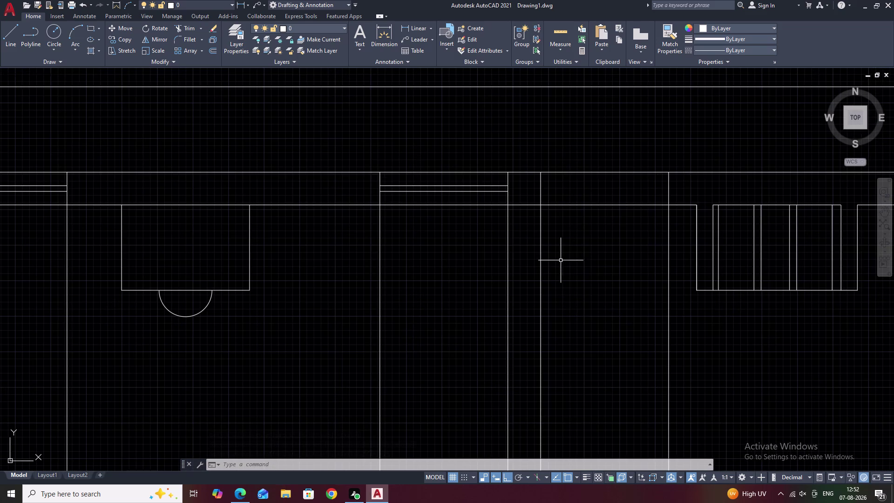
text(BR)
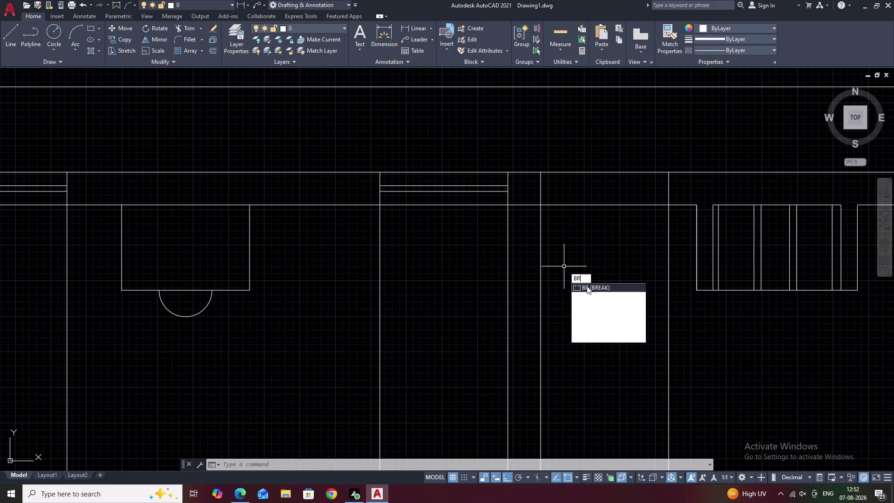
click(602, 308)
click(527, 205)
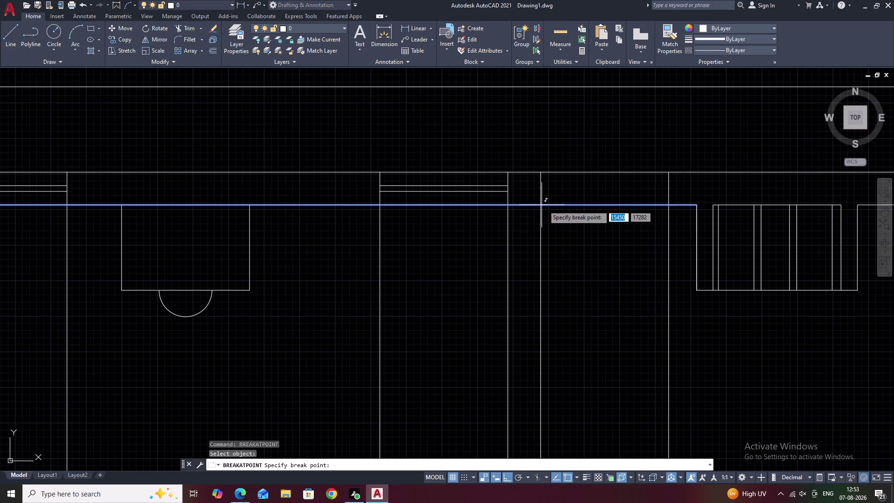
click(544, 205)
key(space)
click(521, 205)
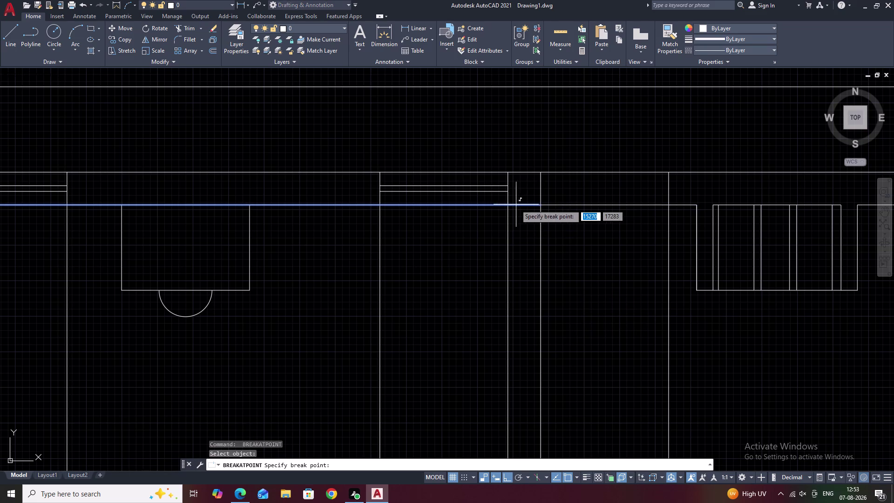
click(511, 204)
key(Escape)
Offset the wall line by 2700 toward the partition side.
text(O)
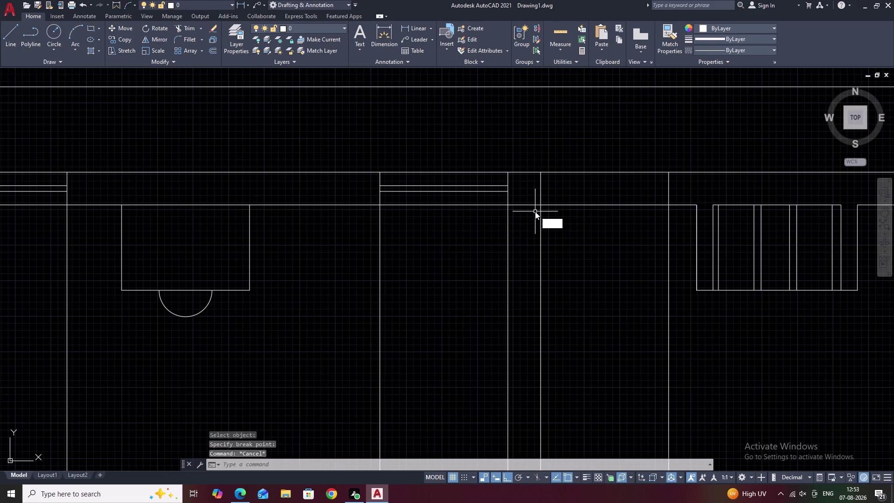
key(space)
text(2700)
key(space)
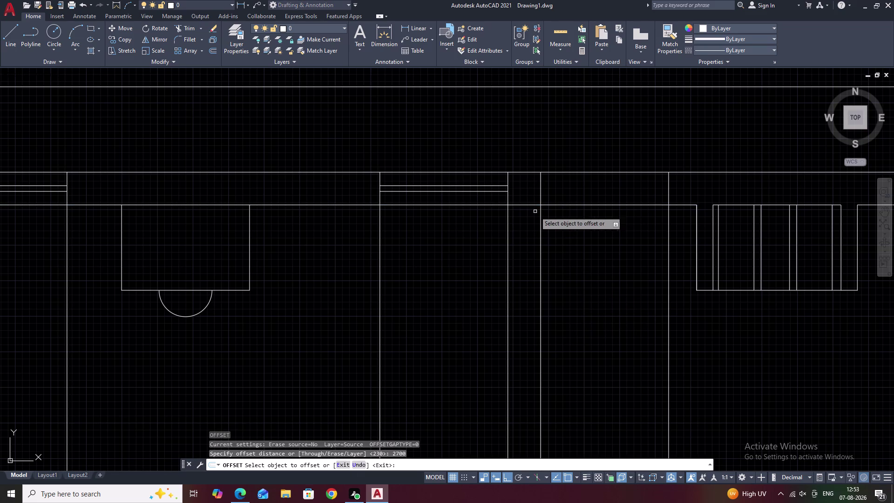
click(523, 206)
click(525, 290)
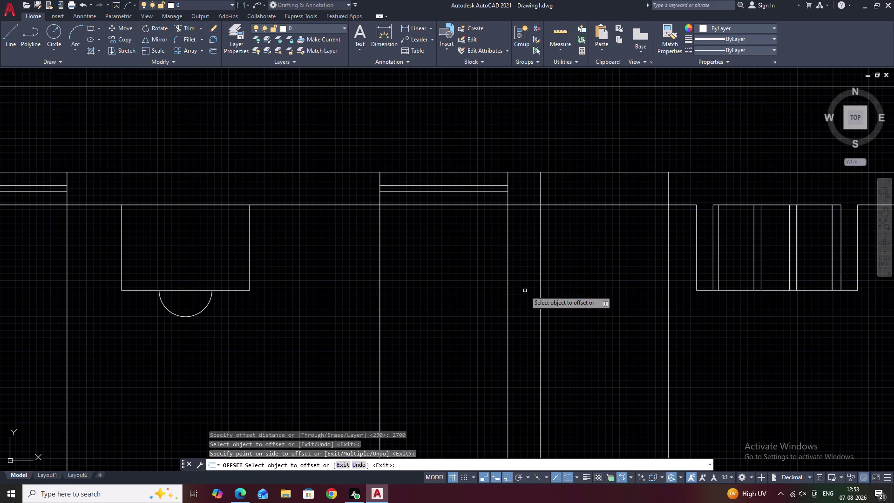
scroll(down, 3)
middle_drag(557, 306, 519, 229)
key(space)
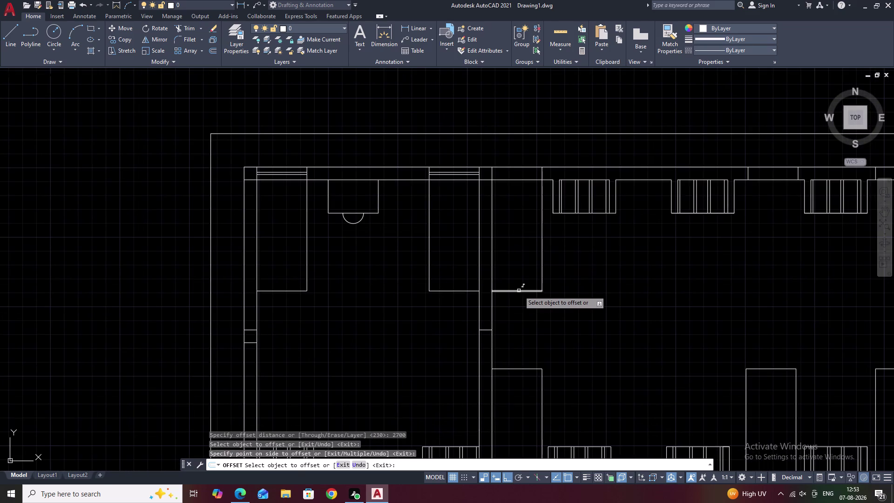
Offset a wall line by 230 along the central partition wall.
text(2)
text(30)
key(space)
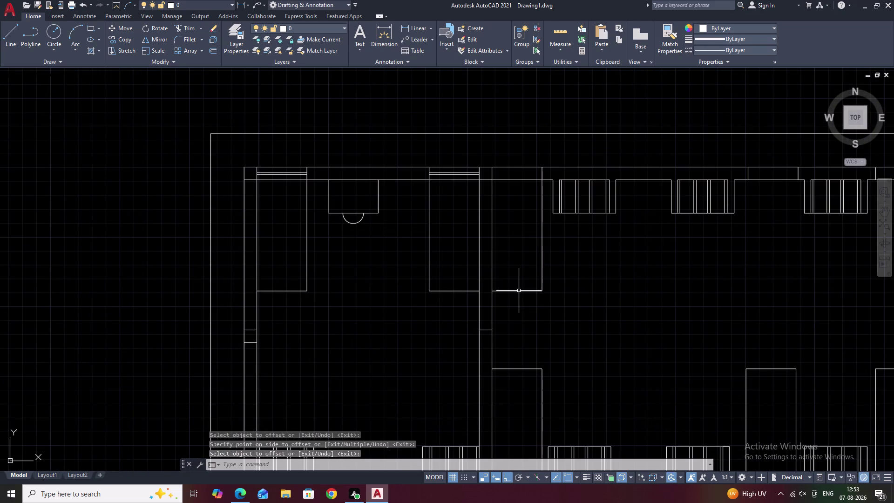
key(Escape)
text(O)
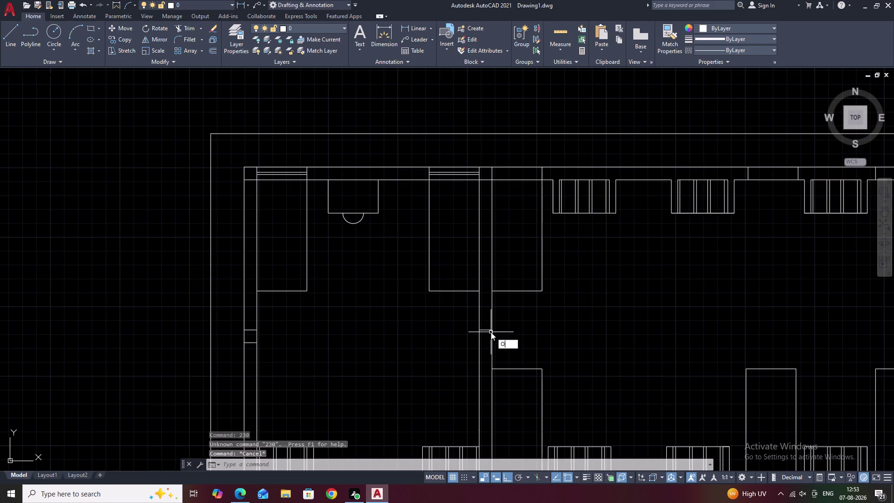
key(space)
text(230)
key(space)
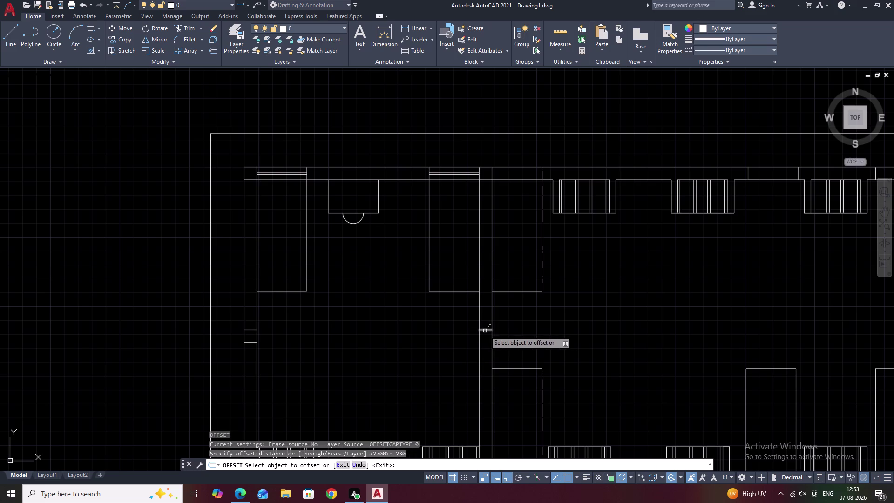
click(485, 331)
click(485, 347)
scroll(down, 3)
middle_drag(552, 350, 454, 352)
middle_drag(542, 340, 458, 343)
key(Escape)
key(Escape)
scroll(up, 3)
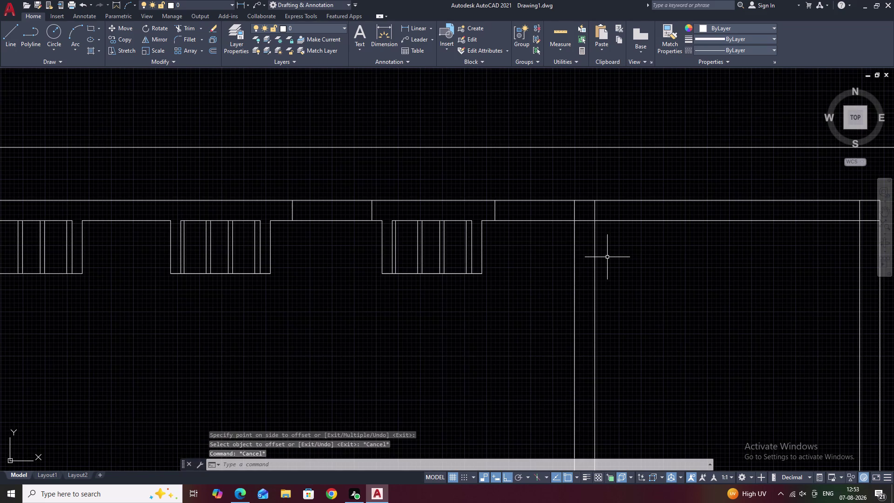
Split the right room's inner wall line at the partition with BREAKATPOINT.
text(BR)
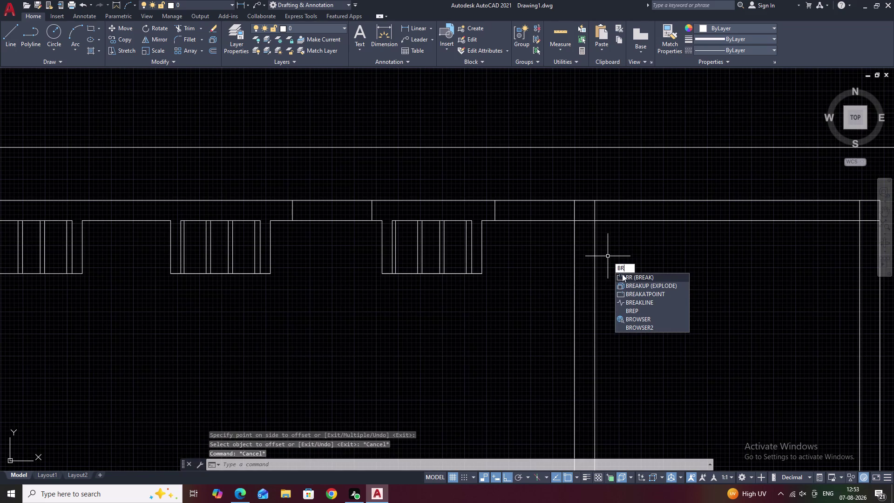
click(632, 294)
click(588, 221)
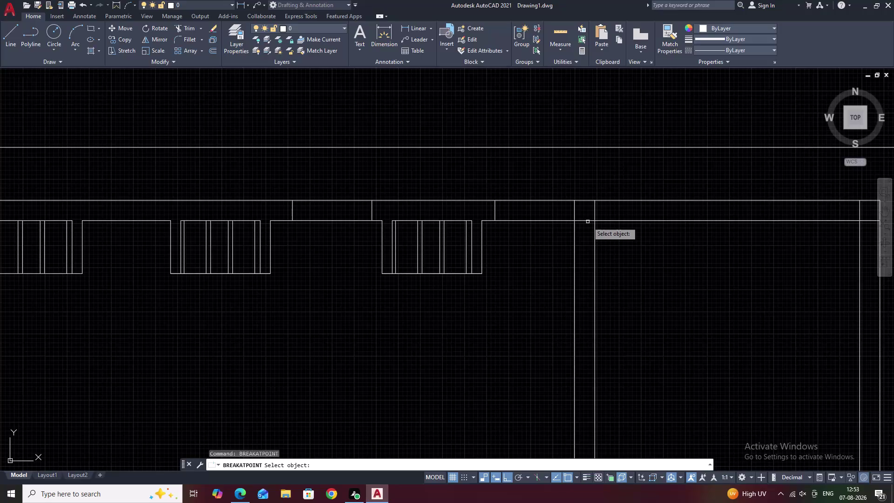
click(577, 220)
key(space)
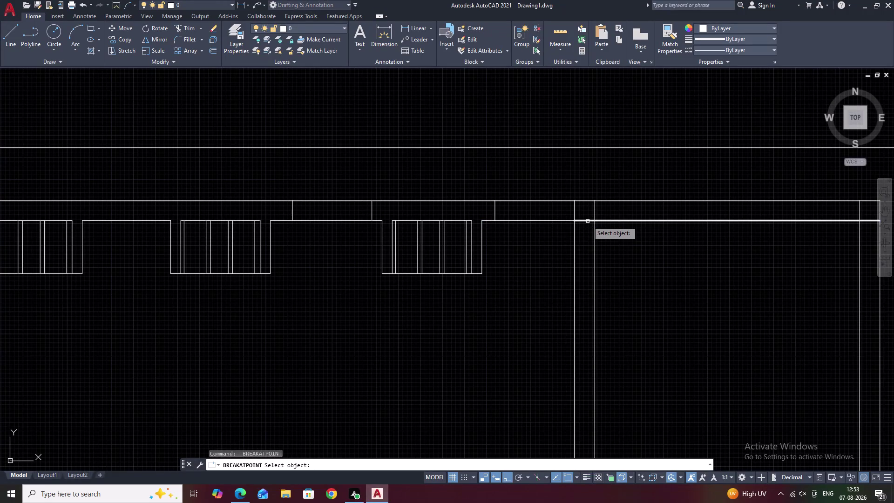
click(590, 220)
click(597, 220)
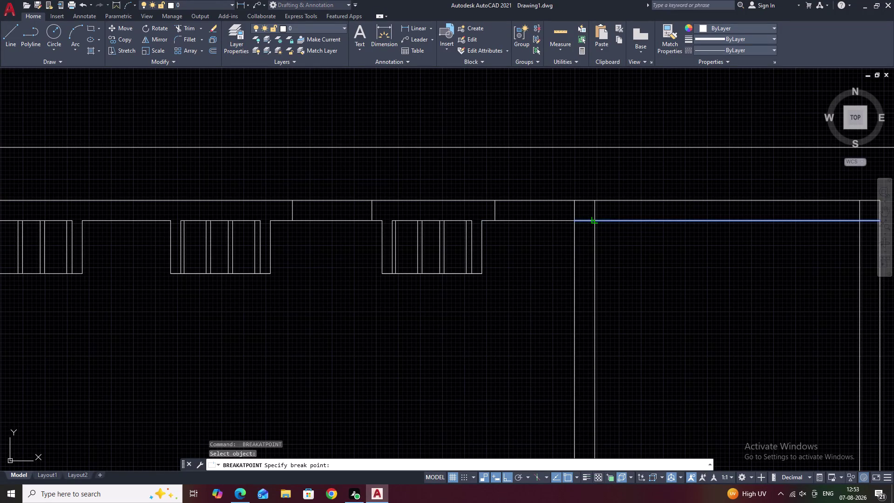
key(Escape)
Offset the split wall line 2700 to cross the right wall.
key(o)
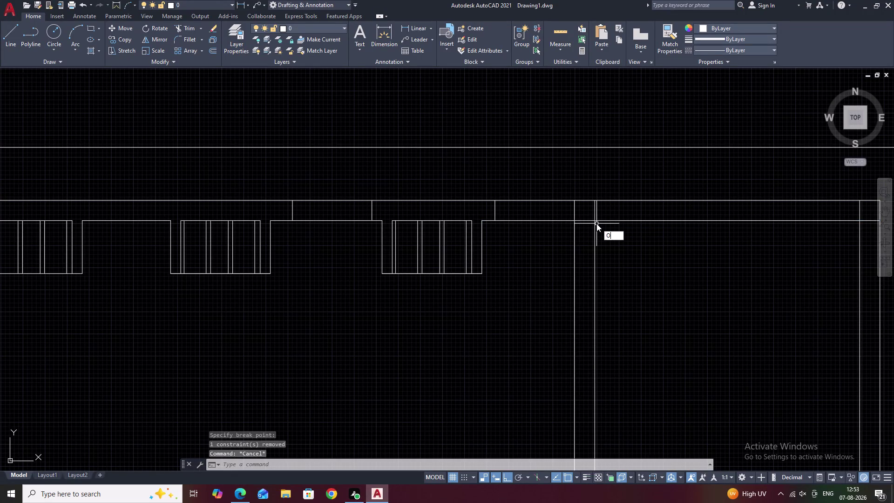
key(space)
text(250)
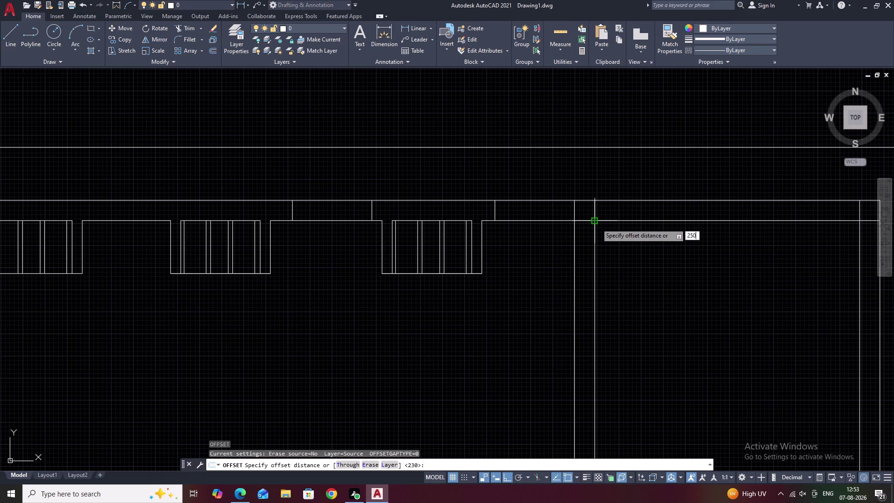
key(BackSpace)
key(BackSpace)
text(7)
text(00)
key(space)
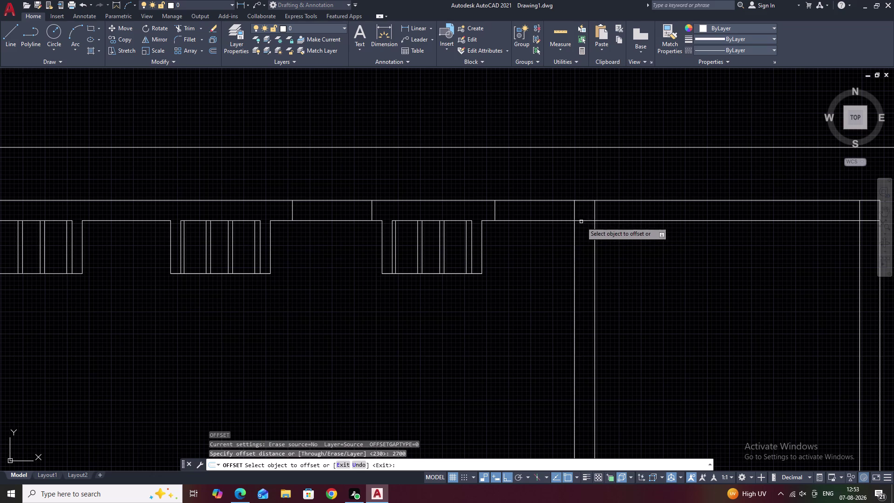
click(583, 221)
double_click(586, 280)
scroll(down, 3)
middle_drag(604, 332, 596, 260)
key(space)
scroll(up, 3)
Offset the new short line 230 below it to mark the opening.
key(space)
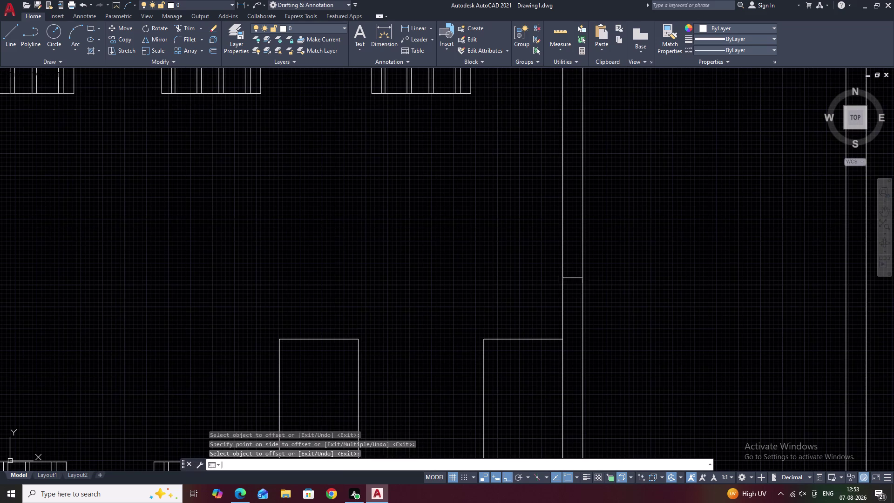
text(230)
key(space)
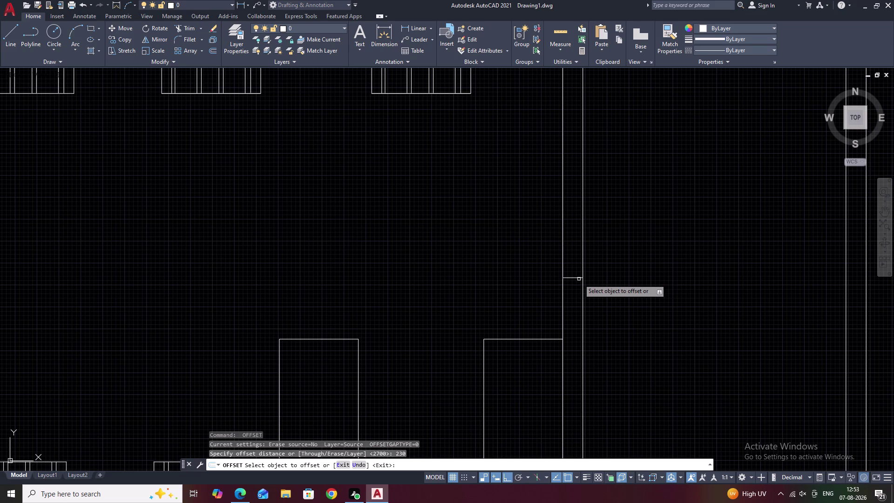
click(577, 278)
click(576, 294)
key(Escape)
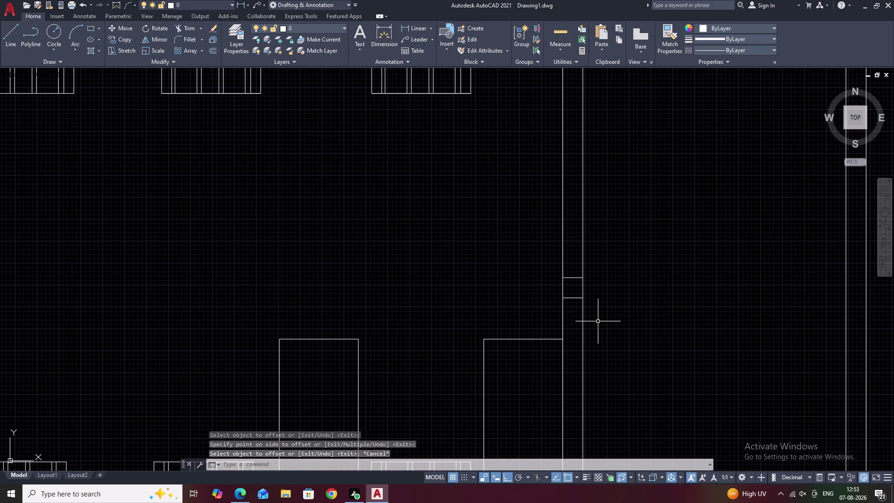
middle_drag(599, 322, 597, 303)
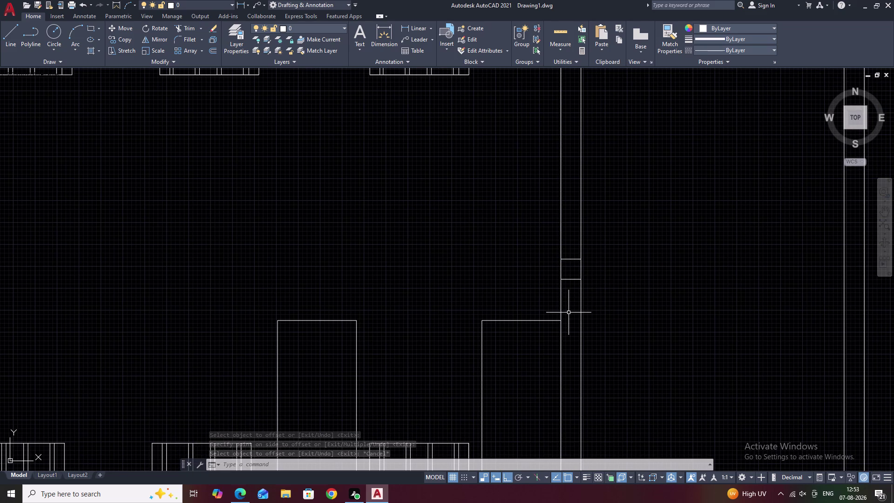
key(apostrophe)
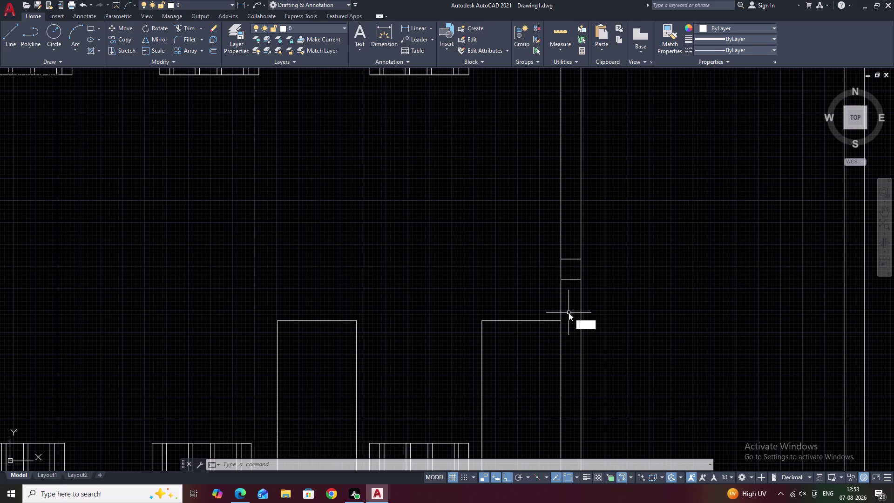
Draw lines from the wall corner: 900 left, 1000 down, then back to the wall.
key(space)
key(Escape)
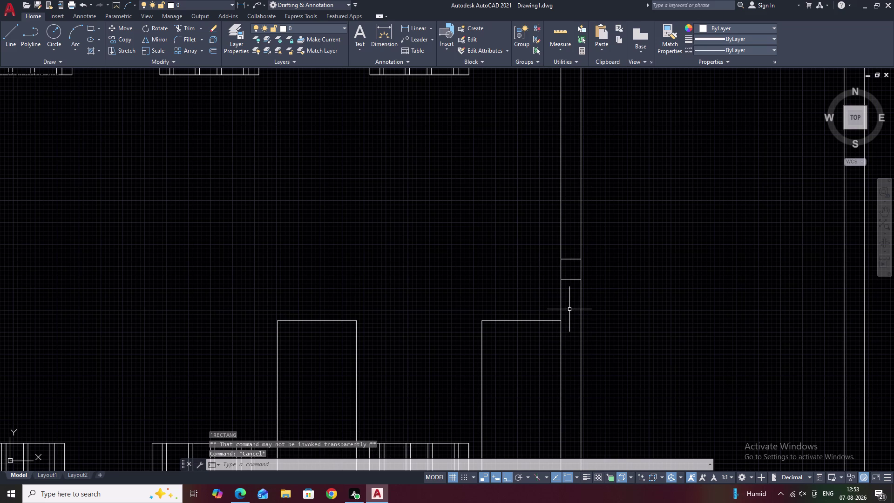
text(L)
key(space)
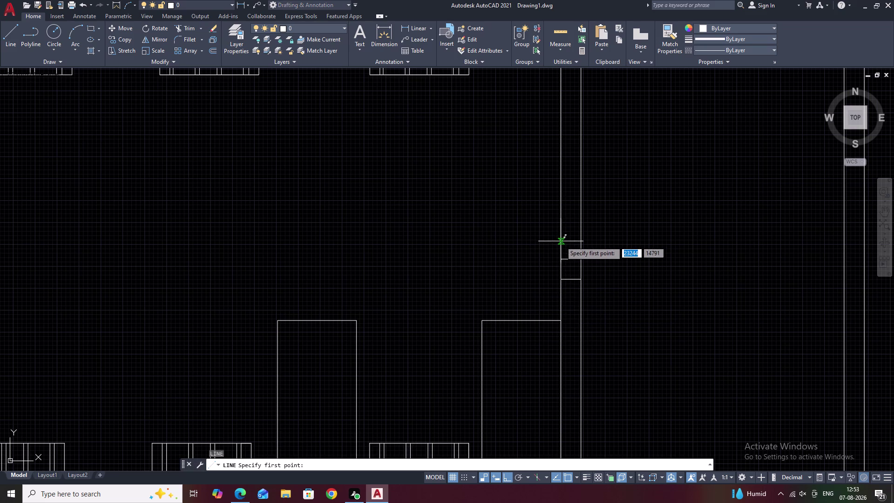
click(560, 247)
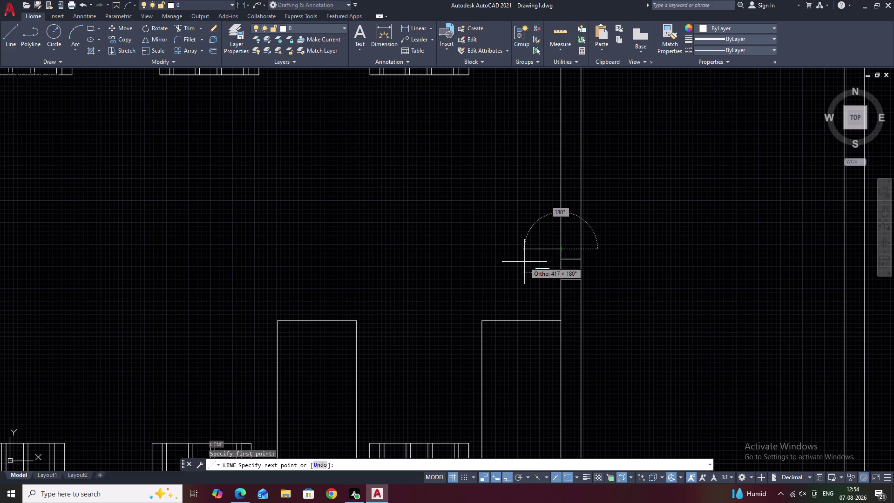
text(900)
key(space)
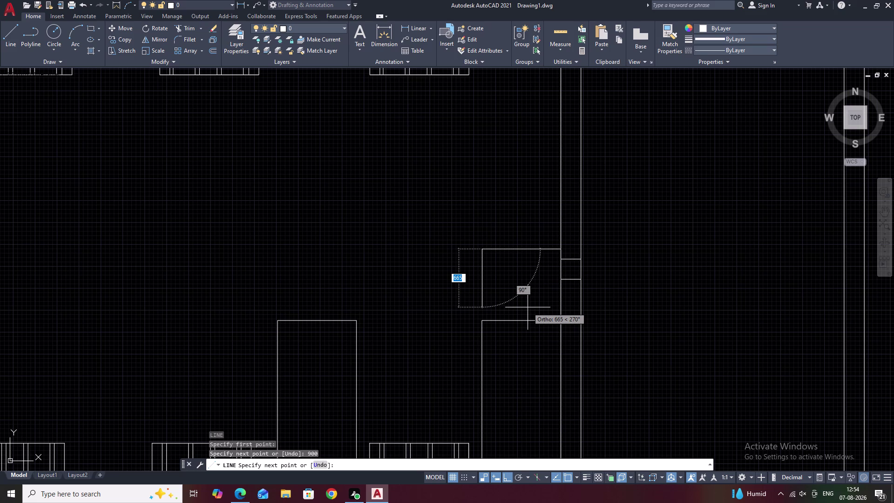
text(1)
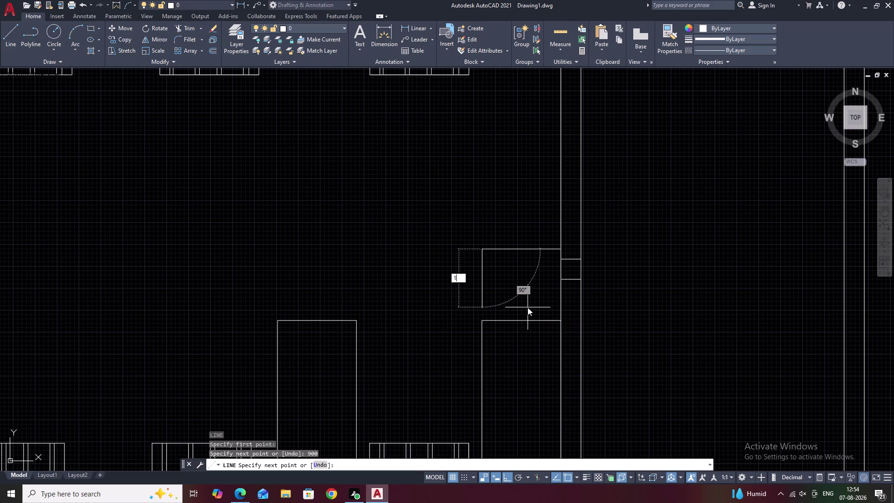
text(000)
key(space)
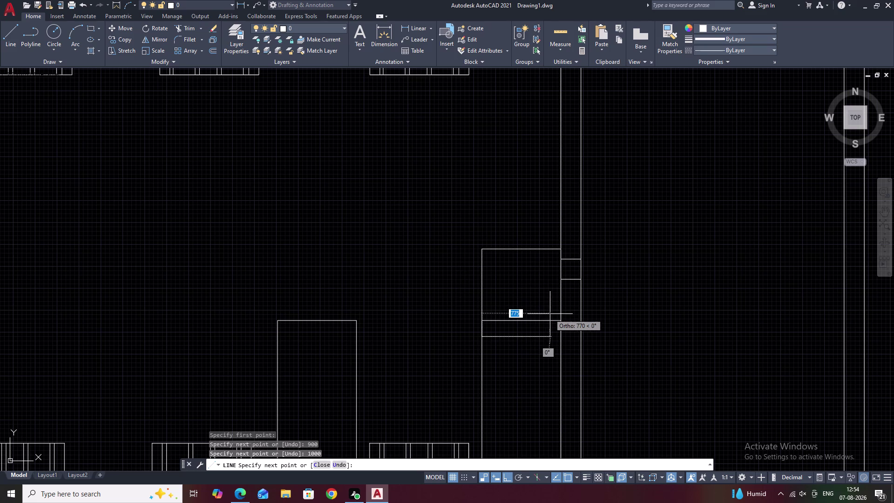
click(561, 334)
key(Escape)
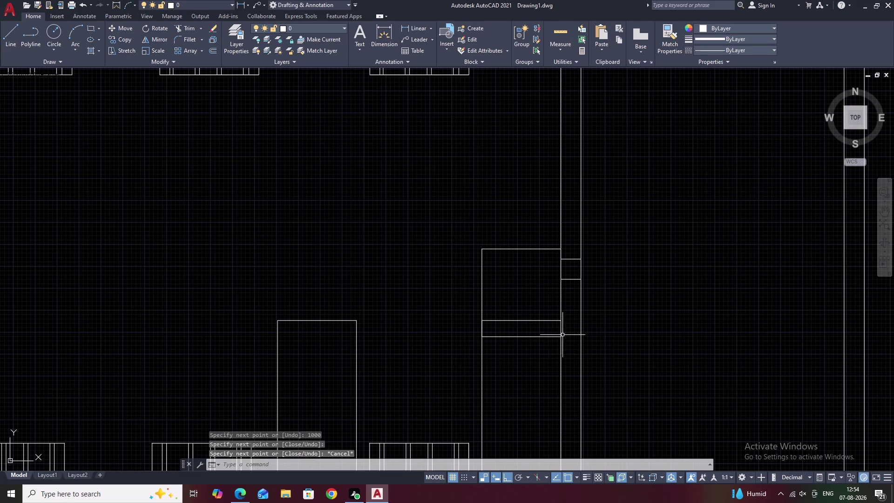
click(549, 336)
Move the three-sided outline higher along the partition wall to span the opening.
click(483, 288)
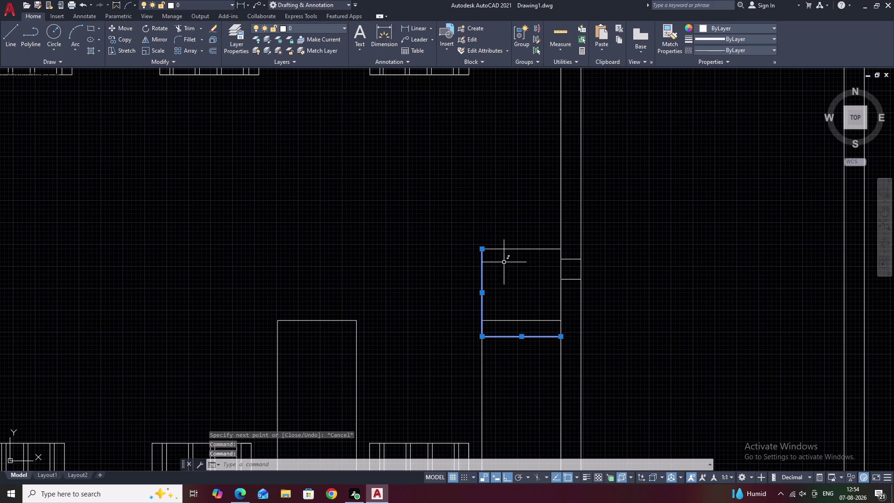
click(513, 249)
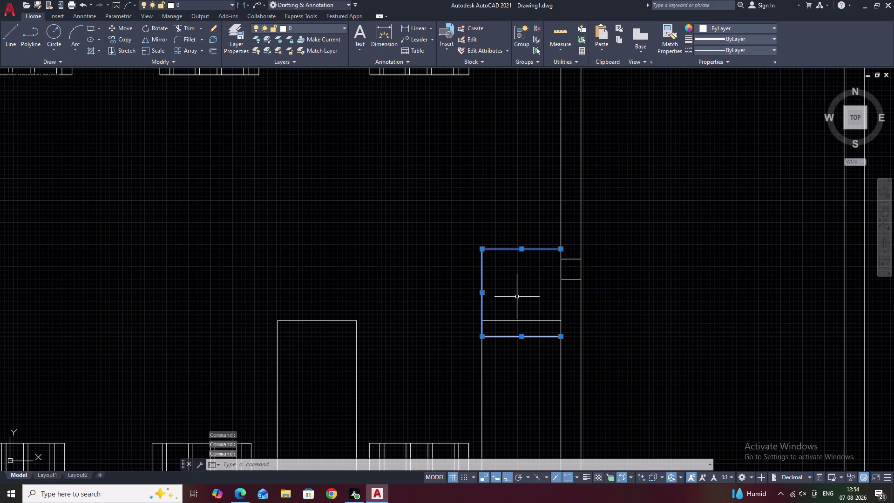
text(M)
key(space)
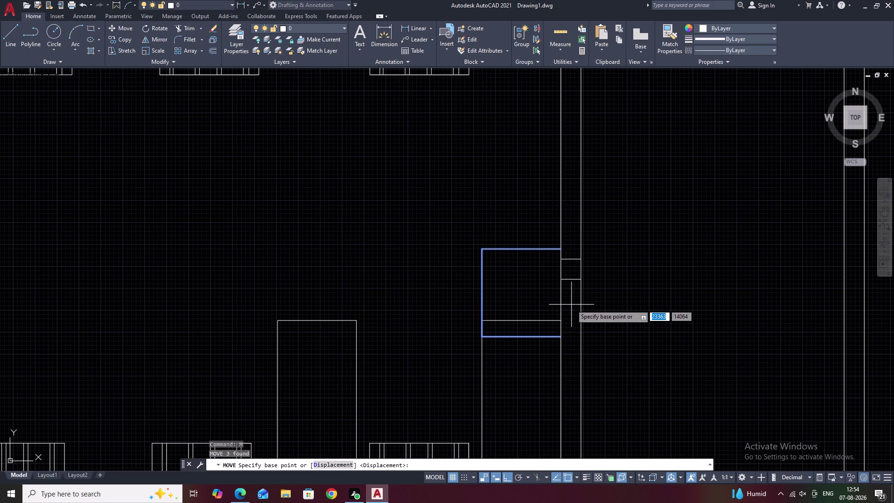
click(562, 301)
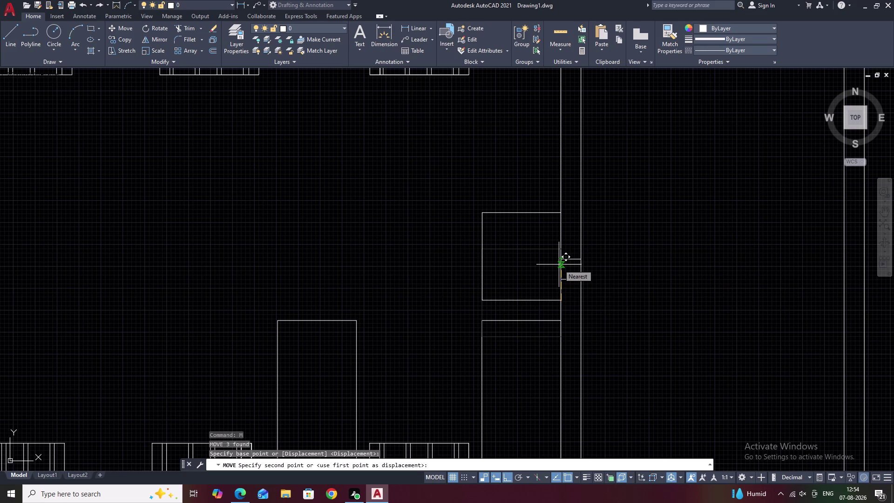
click(559, 265)
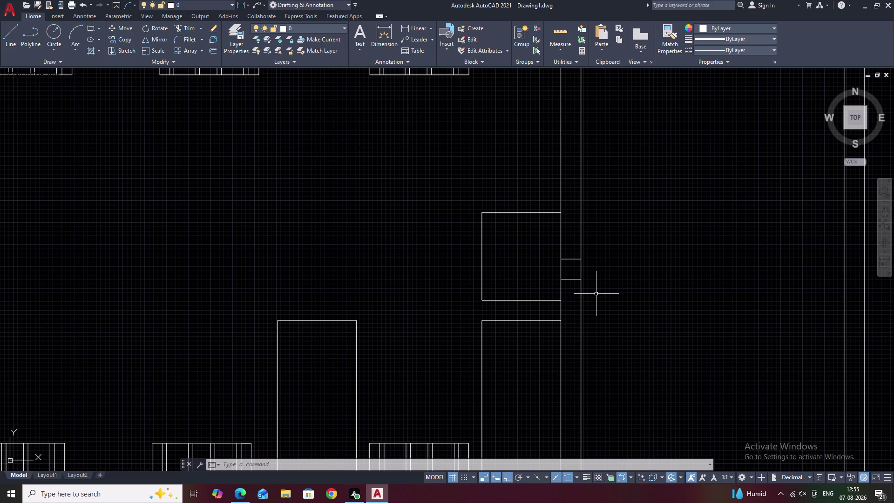
key(Escape)
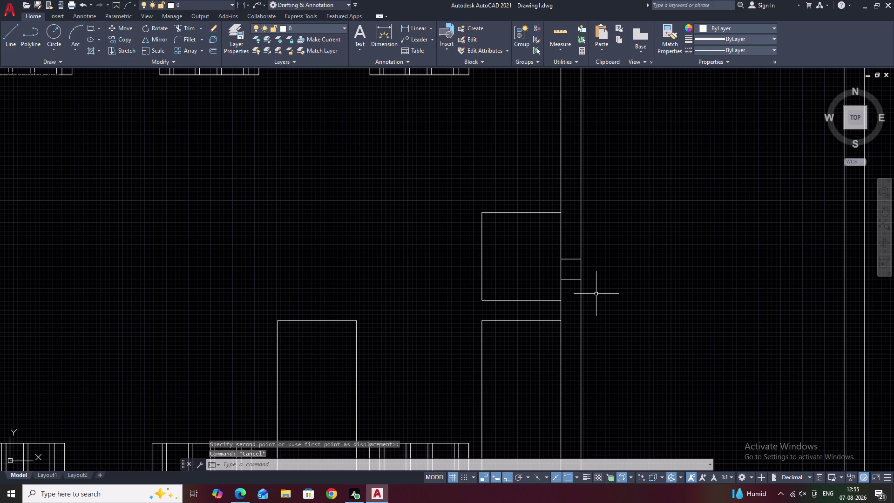
middle_drag(596, 294, 601, 309)
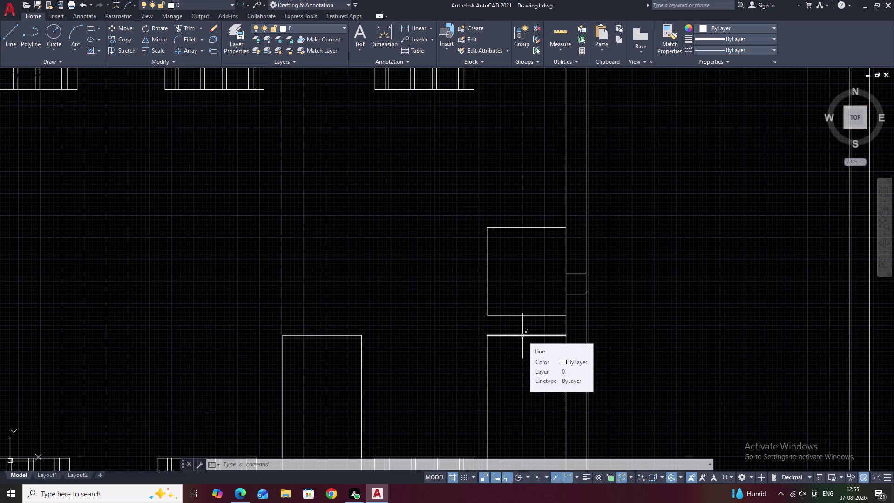
Erase the top, left and bottom lines of the 900 by 1000 outline.
key(Escape)
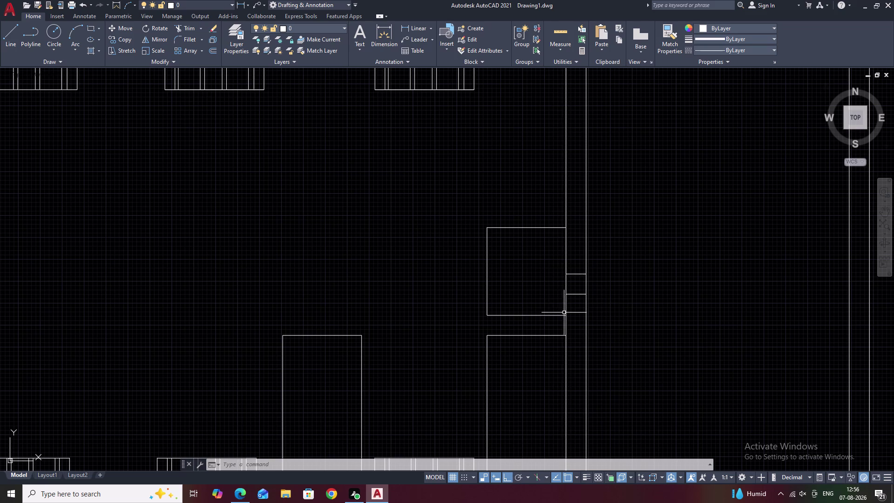
scroll(down, 3)
middle_drag(564, 314, 571, 228)
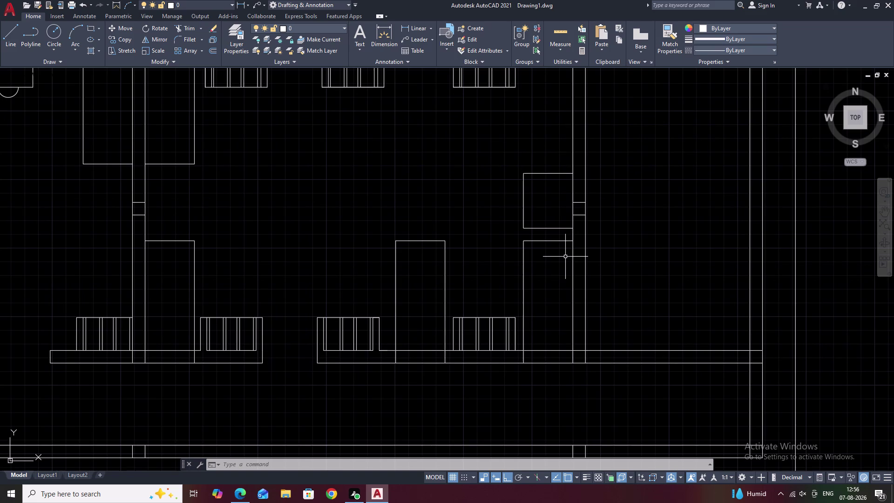
middle_drag(455, 188, 471, 245)
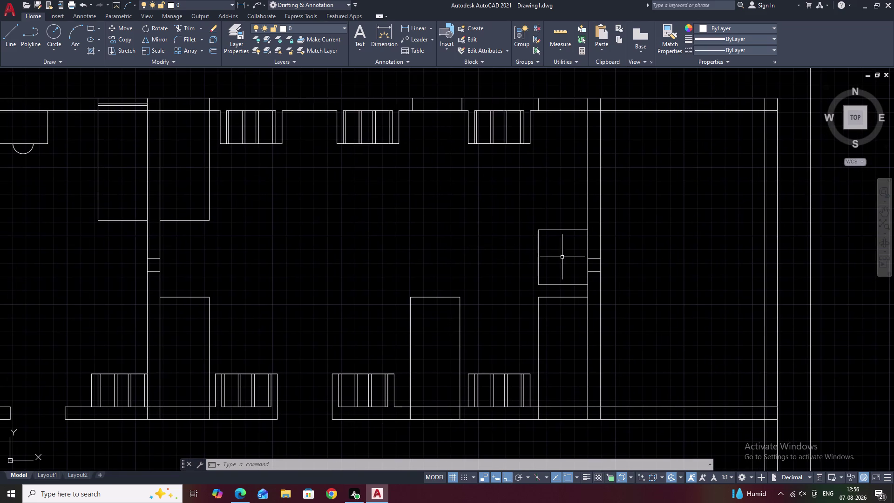
click(540, 248)
click(562, 231)
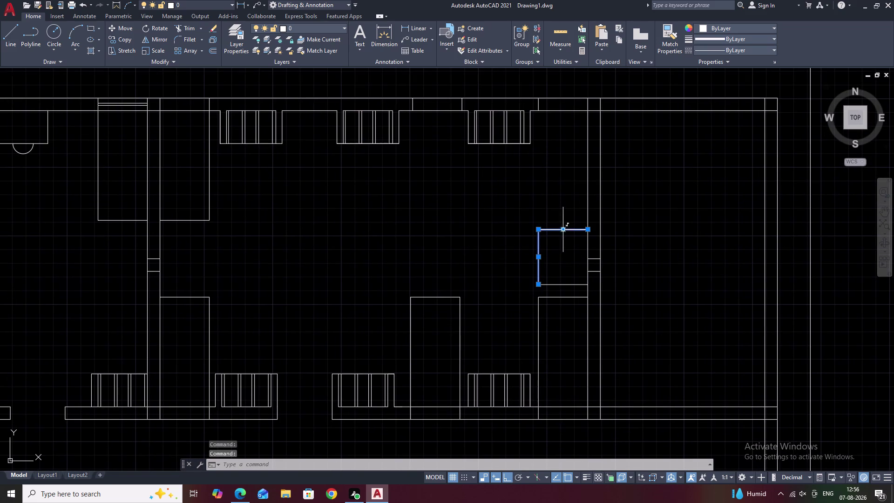
click(559, 284)
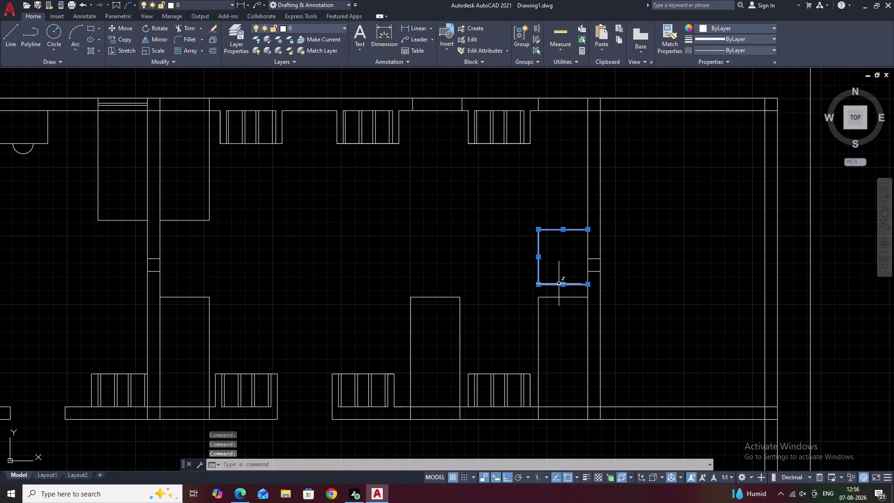
text(E)
key(space)
scroll(up, 3)
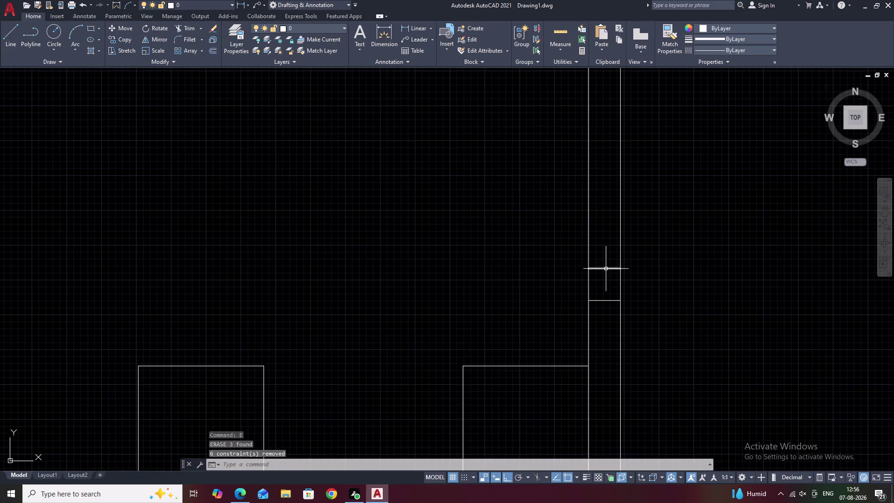
Draw a 600 top edge left from the right wall and a 600 edge down.
text(L)
key(space)
click(592, 233)
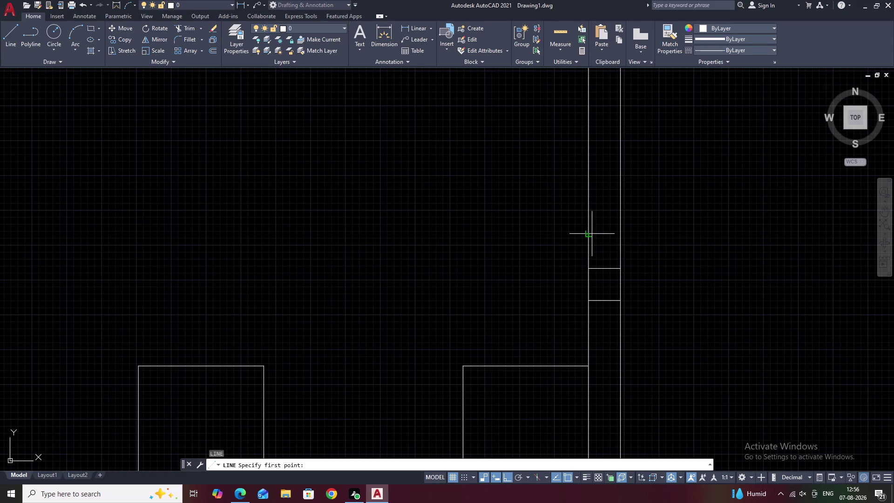
text(600)
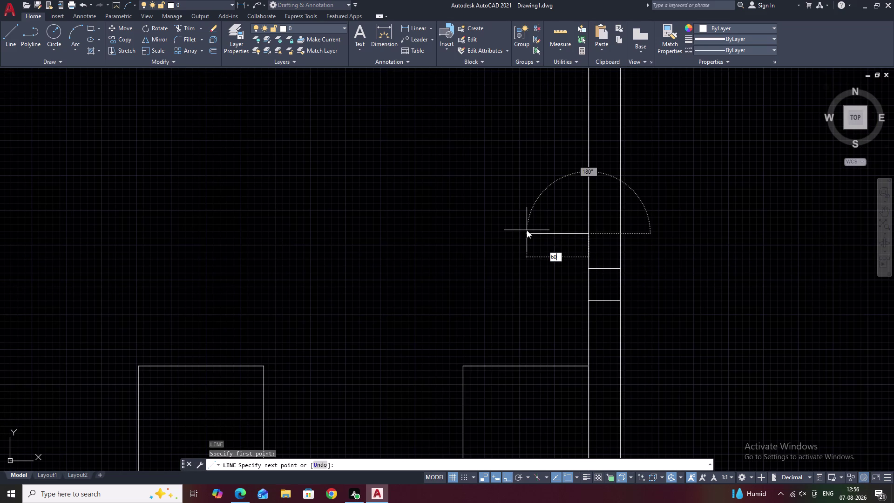
key(space)
text(6)
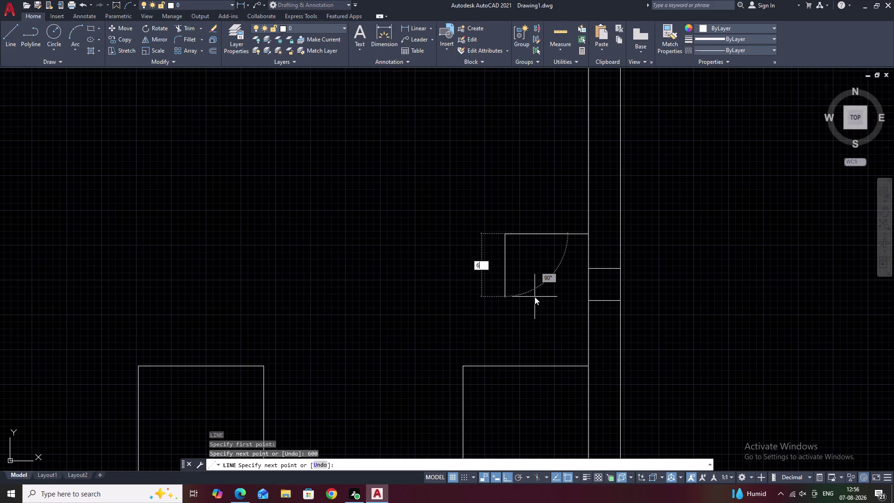
text(00)
key(space)
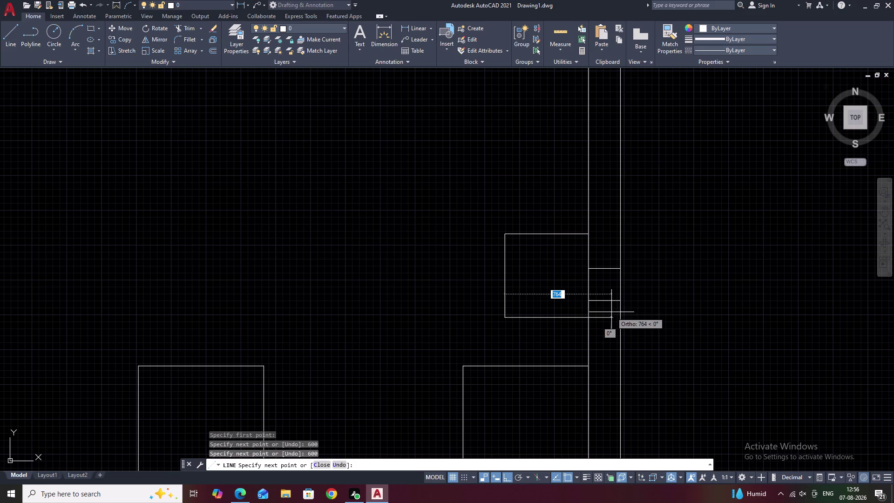
text(600)
key(Escape)
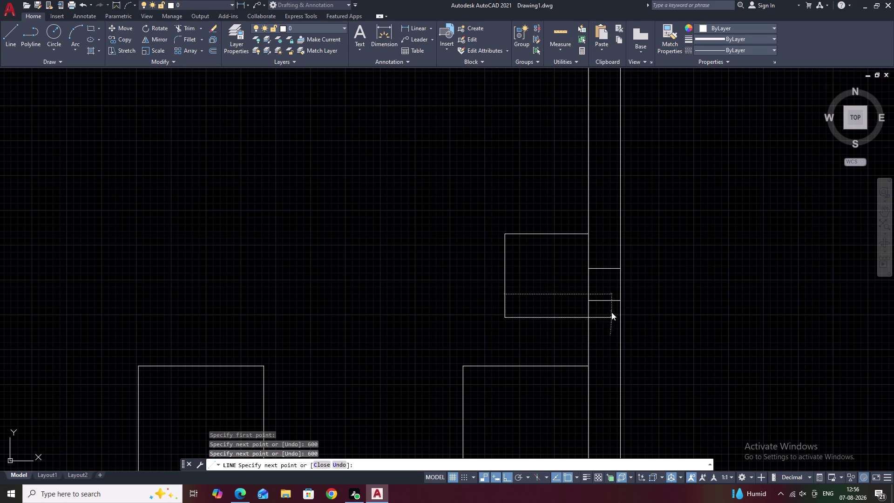
key(Escape)
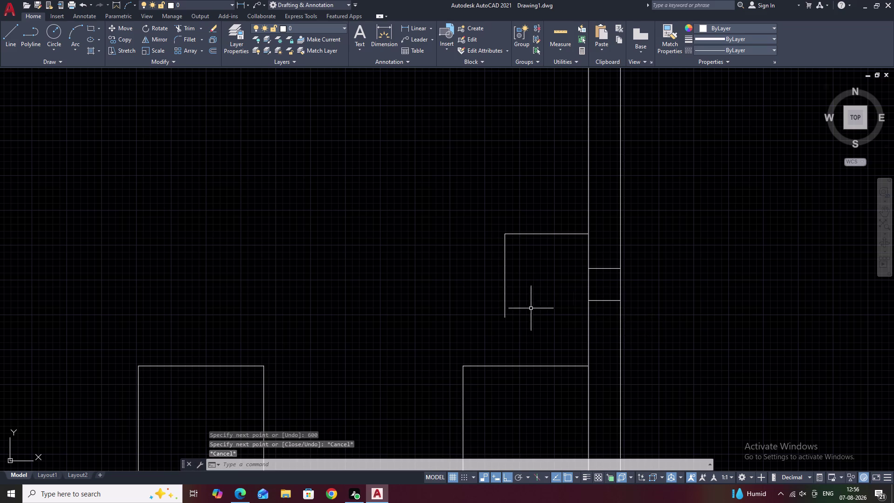
Draw the 600 bottom edge back to the wall and select all three edges.
text(L)
key(space)
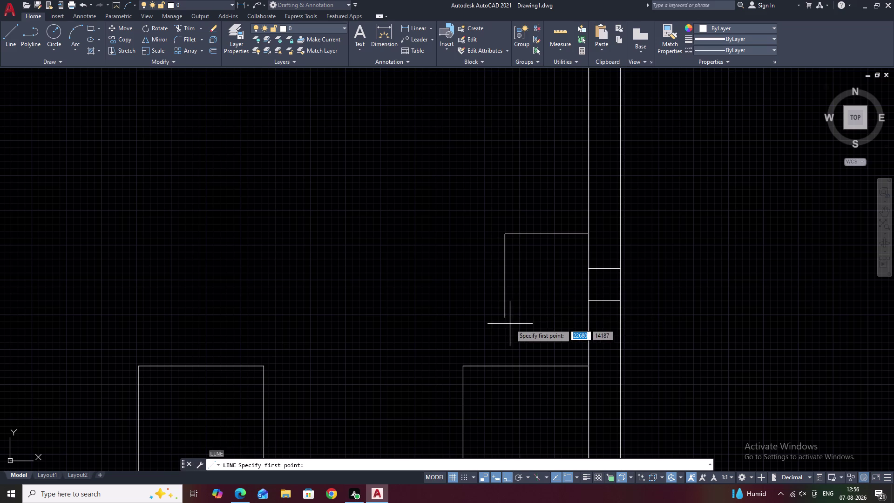
click(506, 319)
text(6)
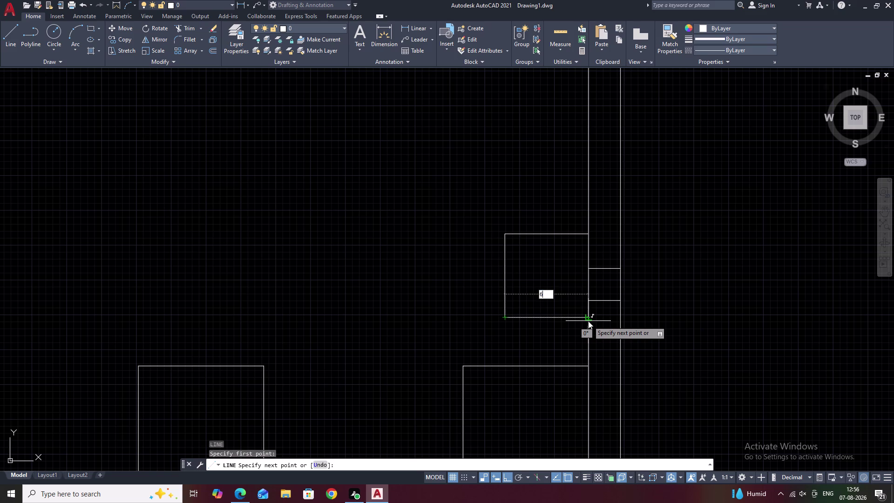
text(00)
key(space)
key(Escape)
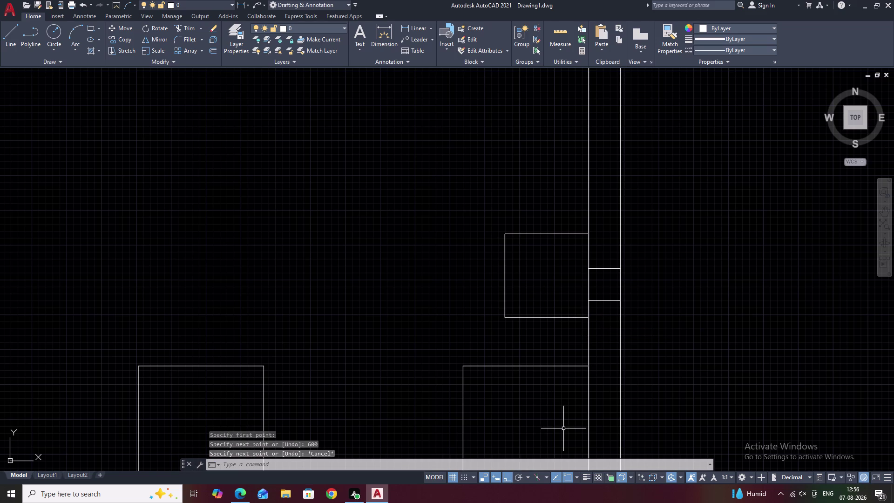
click(564, 318)
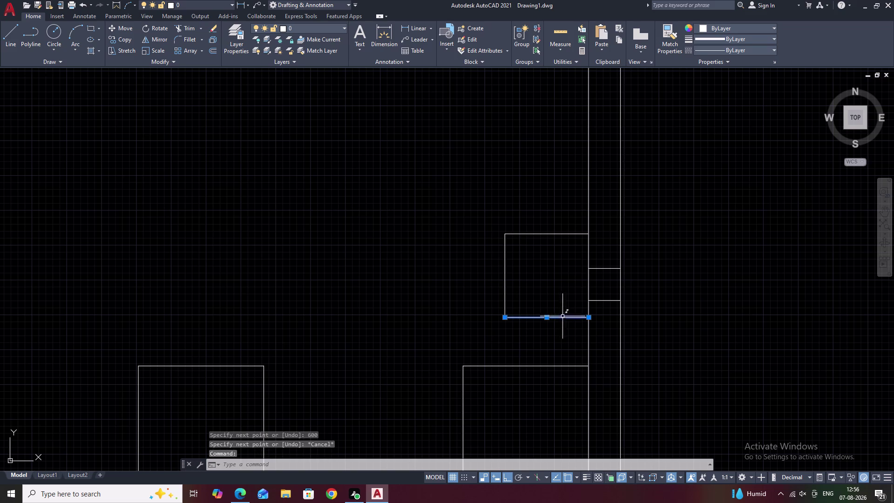
click(504, 275)
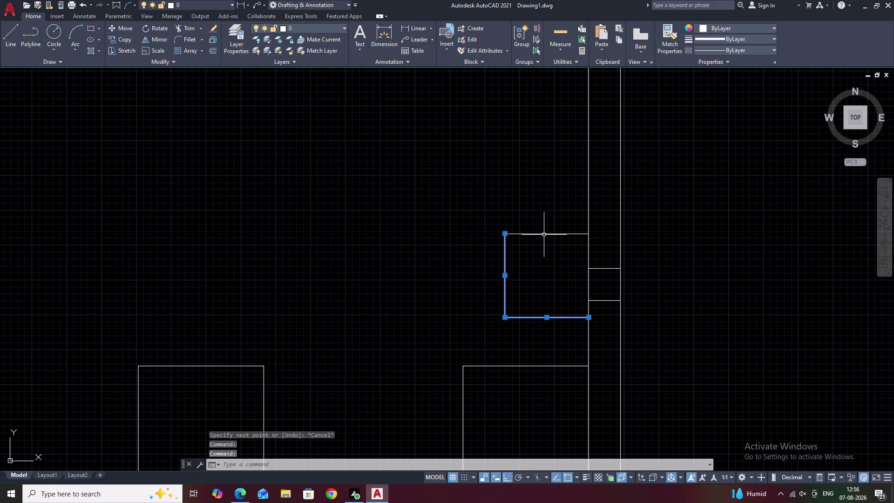
click(545, 234)
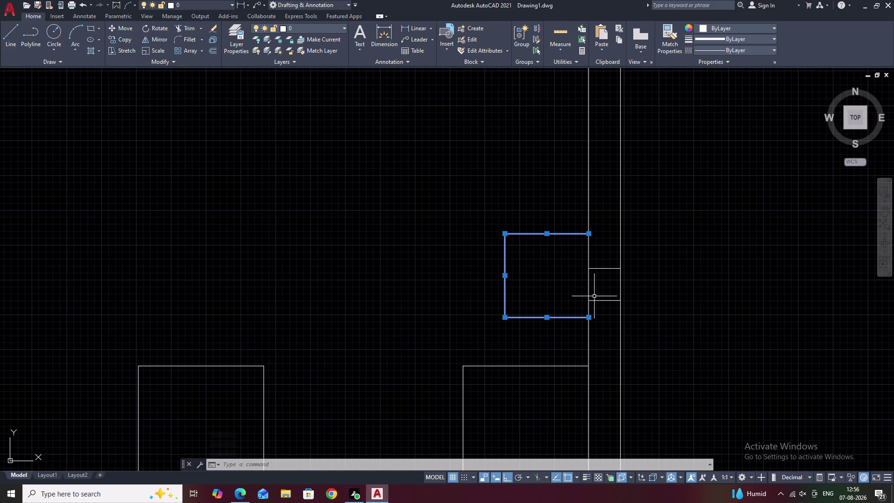
Try moving the selected square from an M2P midpoint base, then cancel.
text(M)
key(space)
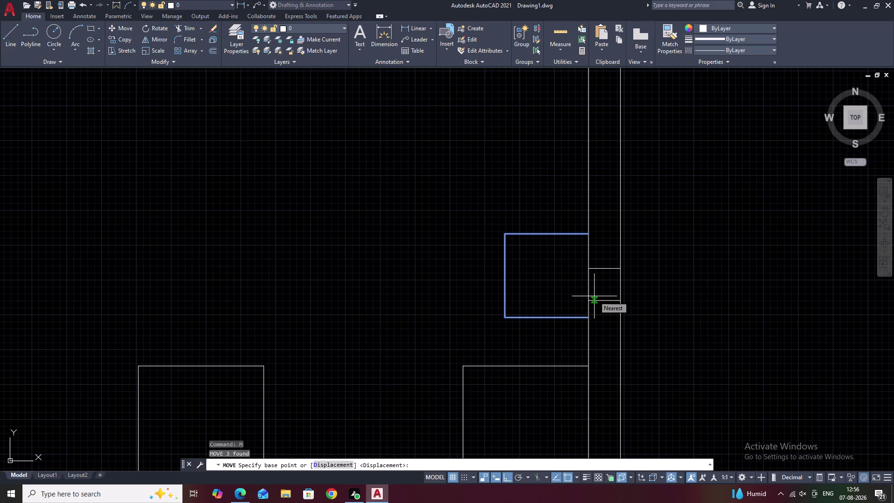
text(M2)
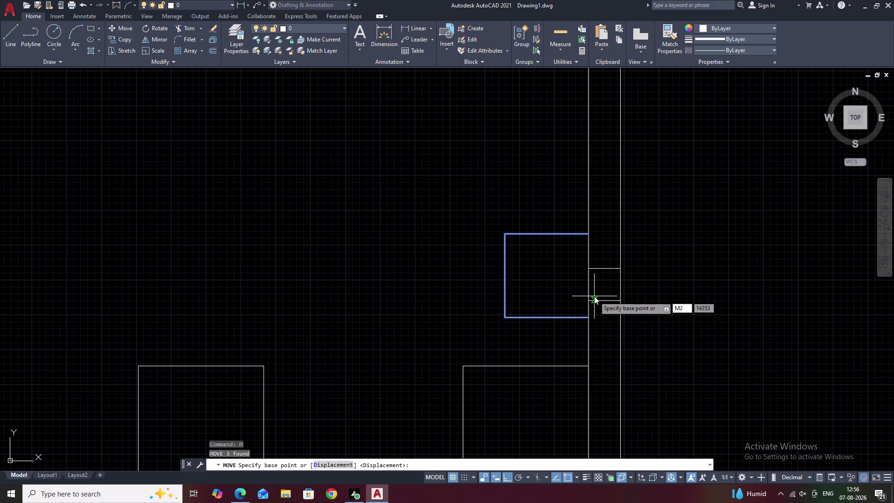
key(o)
key(BackSpace)
key(p)
key(space)
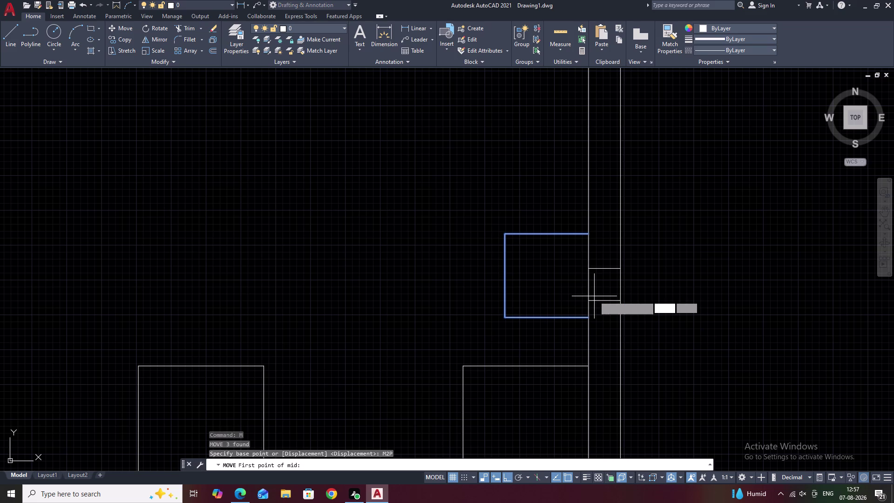
click(590, 299)
click(587, 269)
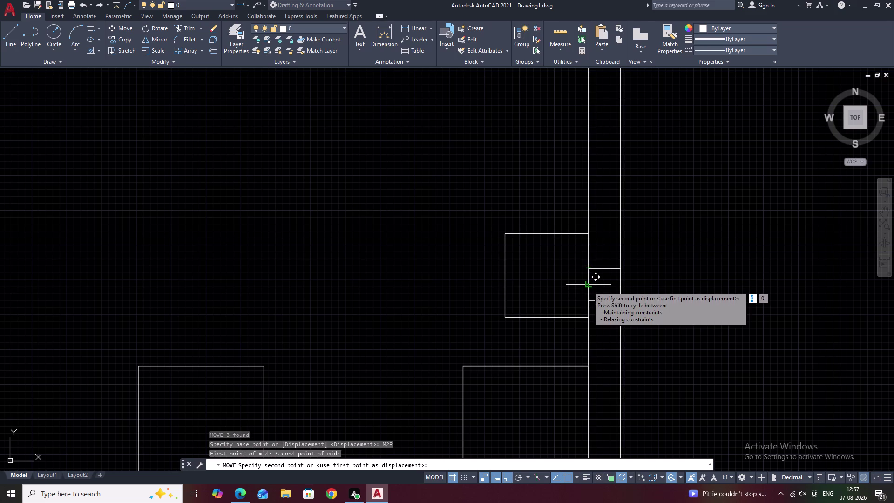
key(Escape)
key(Escape)
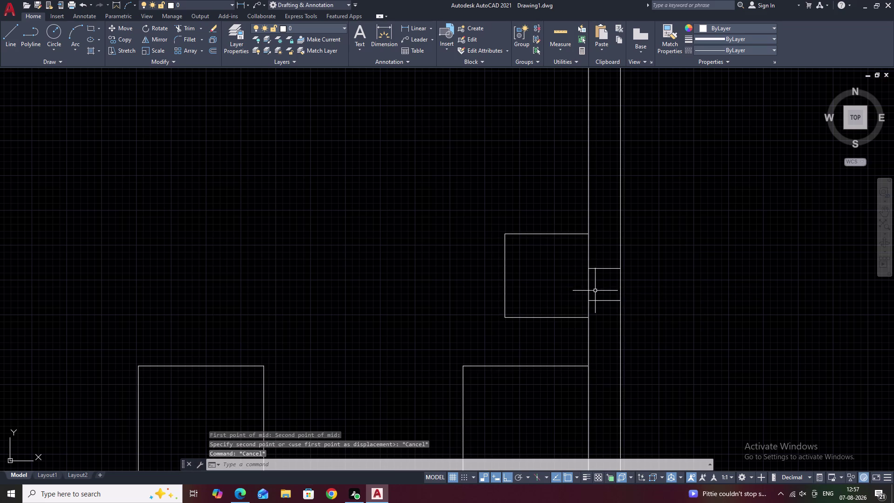
Reselect the square's three edges and try moving it from its corner, then cancel.
click(574, 318)
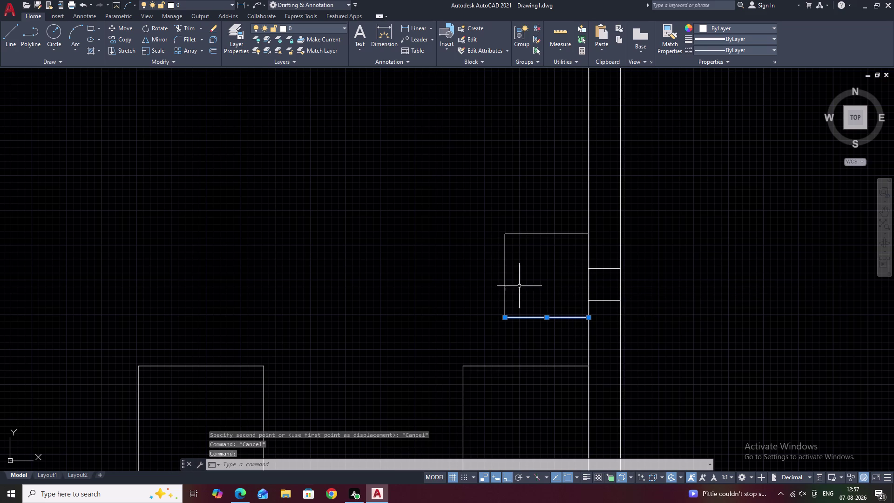
click(504, 280)
click(544, 234)
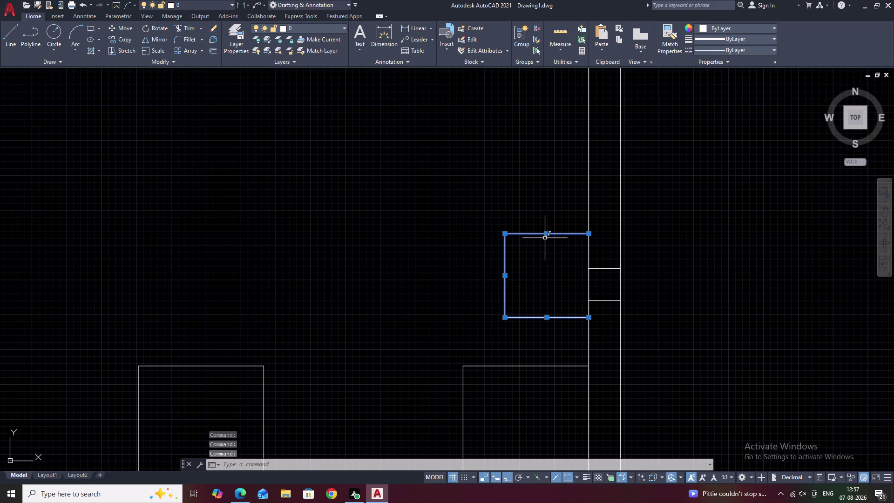
text(M)
key(space)
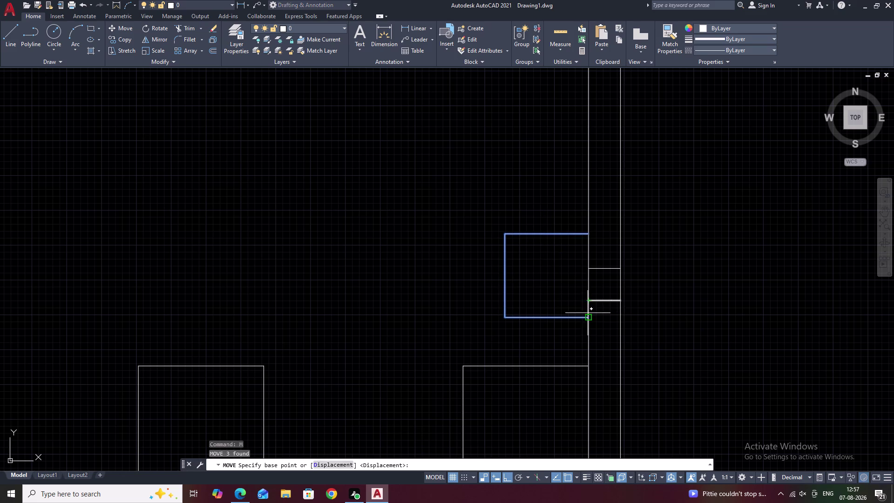
click(584, 318)
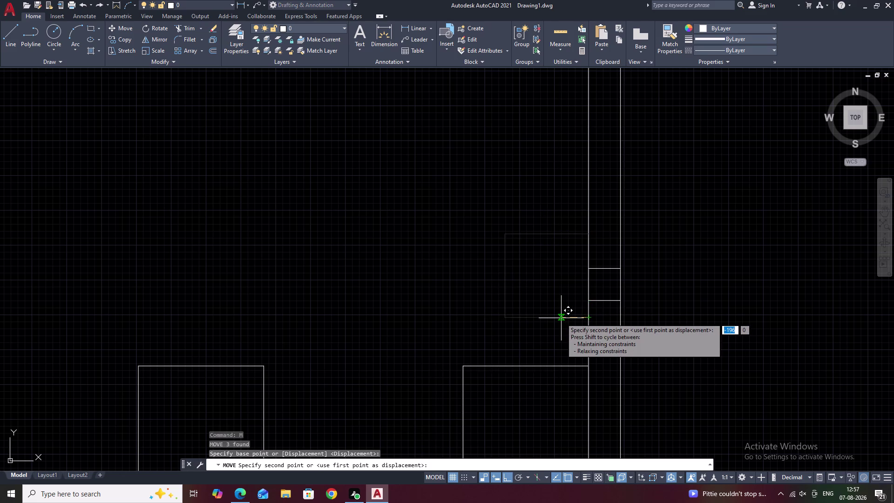
key(Escape)
Erase the three-sided square and start a line on the wall.
click(562, 317)
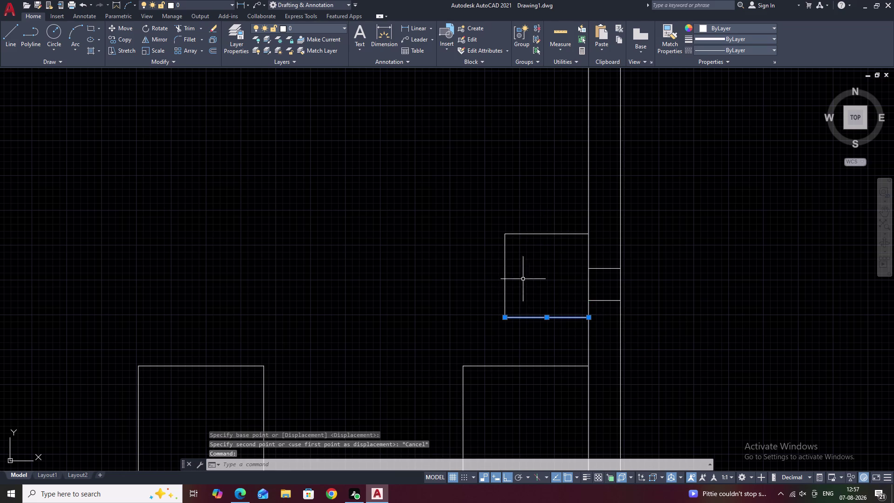
click(504, 279)
click(533, 235)
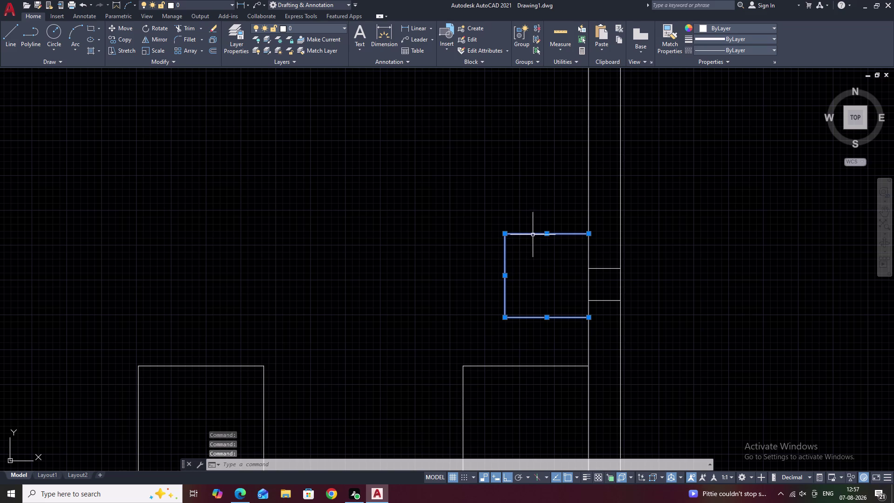
text(E)
key(space)
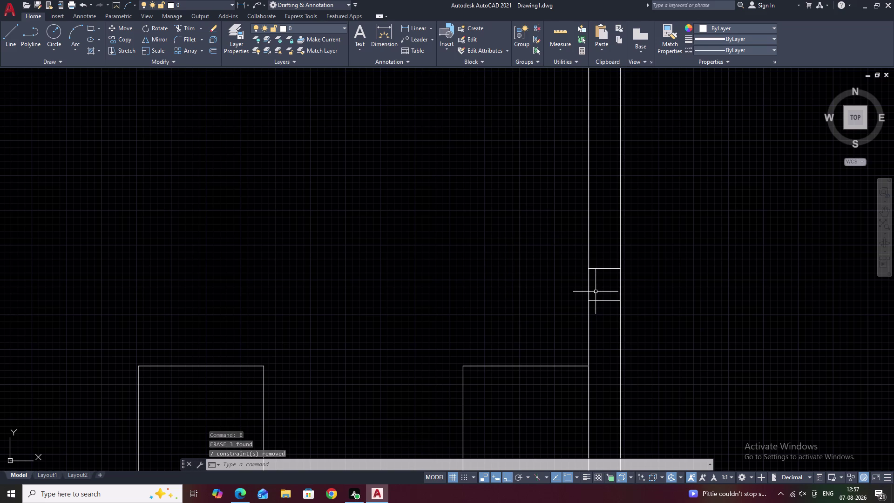
text(L)
key(space)
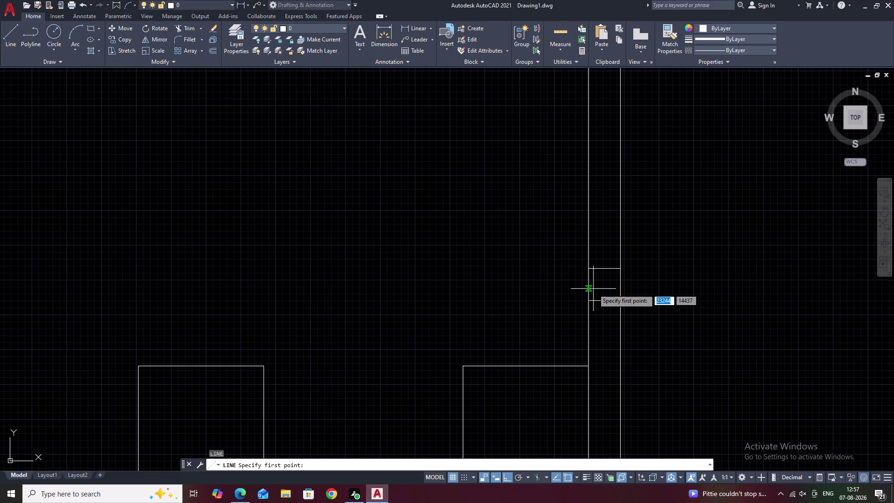
click(588, 287)
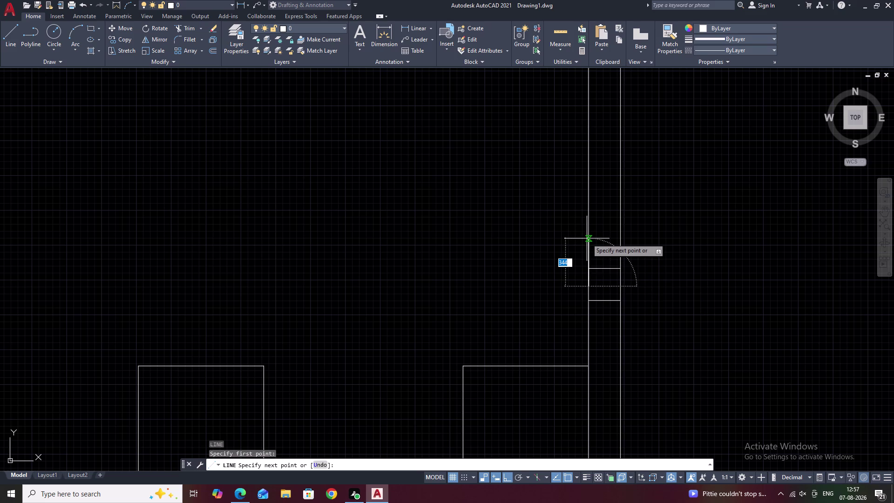
Finish the 300-unit line, then erase the stray line beside the wall.
text(300)
key(space)
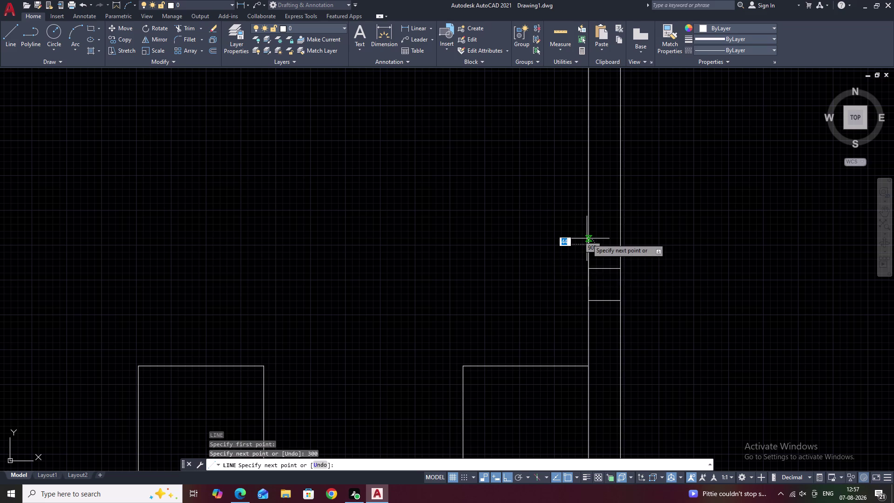
key(Escape)
scroll(up, 3)
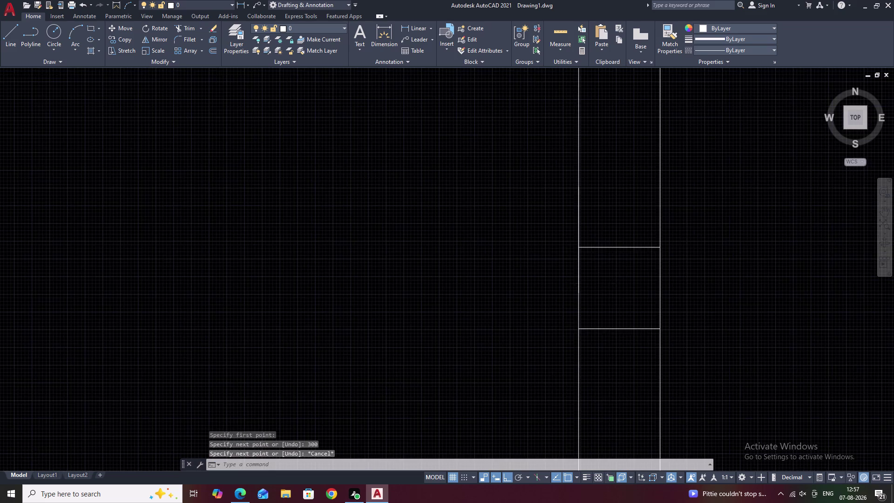
scroll(up, 3)
scroll(down, 3)
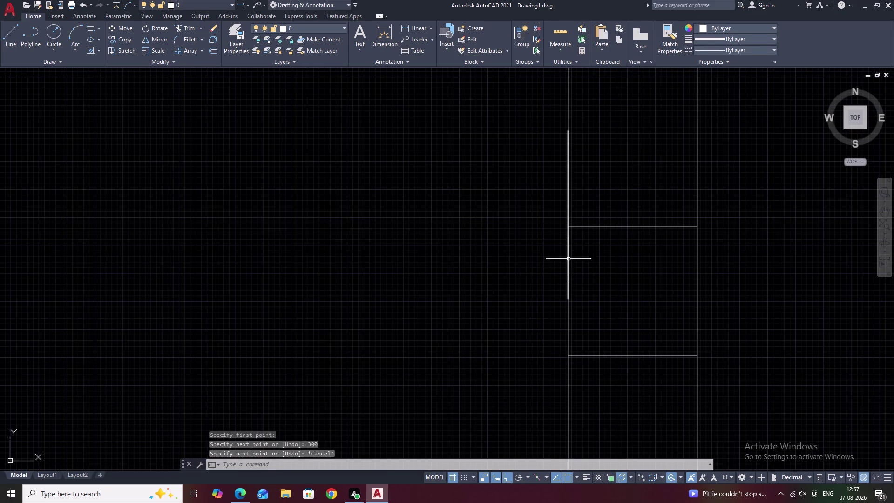
click(568, 258)
text(E)
key(space)
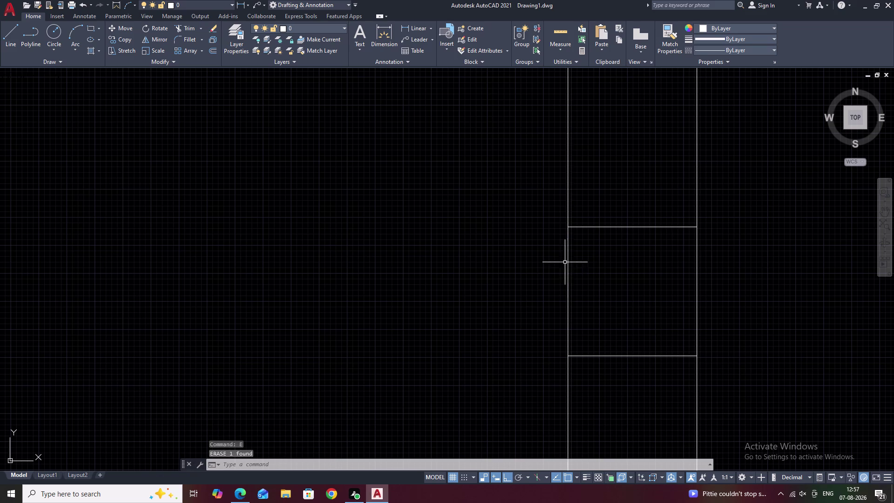
Draw a short line left of the wall, starting at an M2P midpoint.
text(L)
key(space)
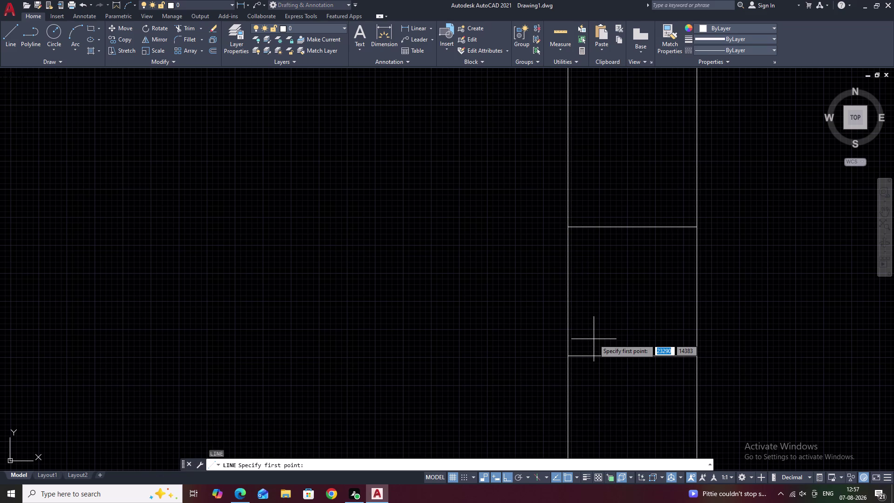
text(M2P)
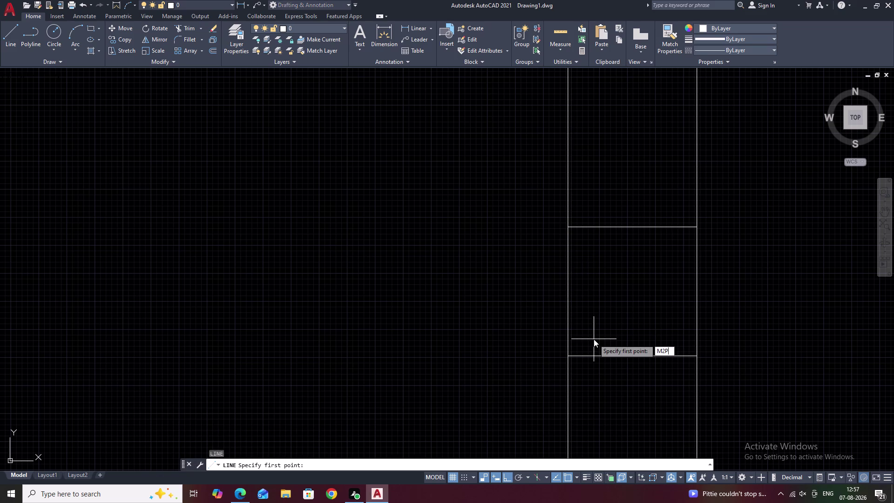
key(space)
click(570, 356)
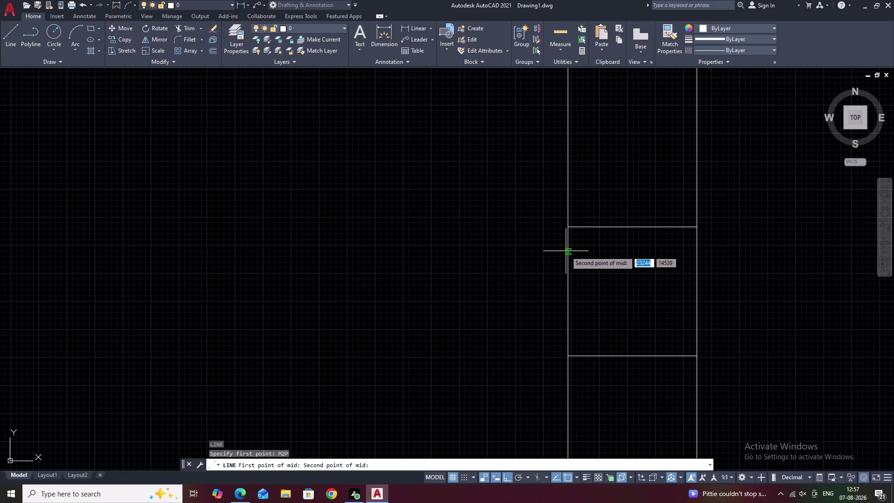
click(569, 229)
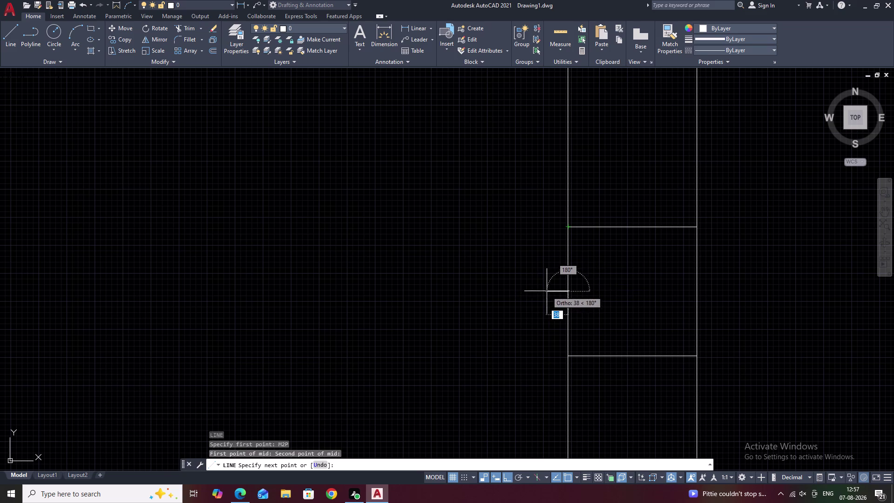
click(547, 291)
key(Escape)
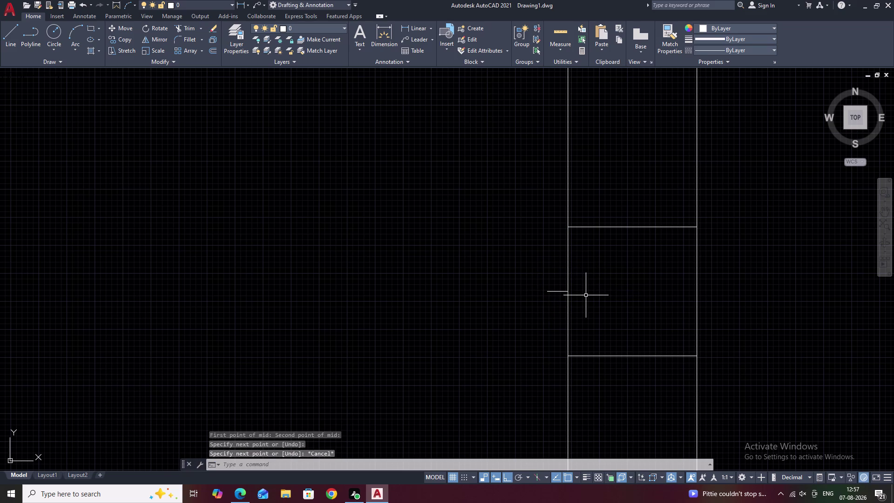
Draw a 300-unit line from a point on the wall.
text(L)
key(space)
click(571, 292)
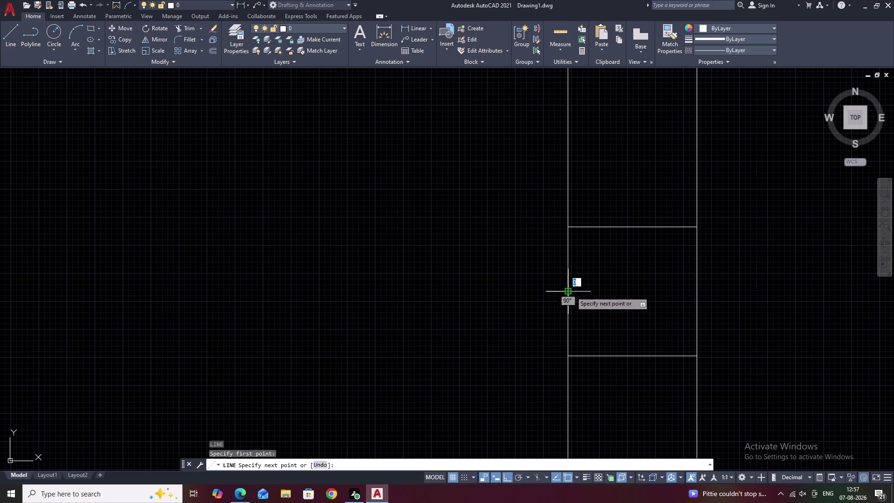
key(6)
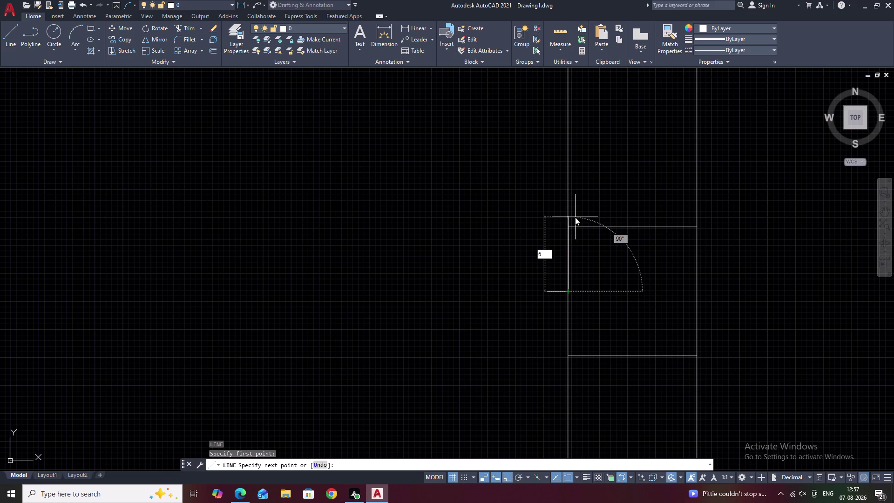
key(BackSpace)
text(300)
key(space)
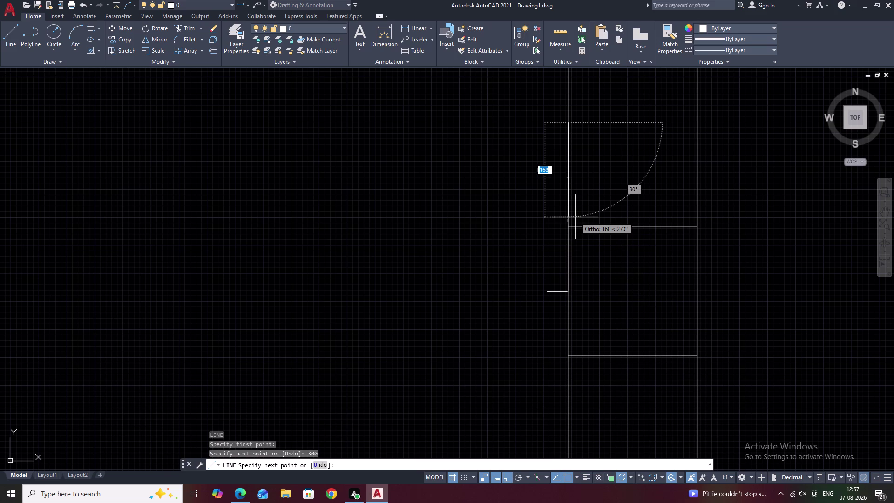
key(Escape)
Restart the line on the wall with a 300-unit first segment.
key(space)
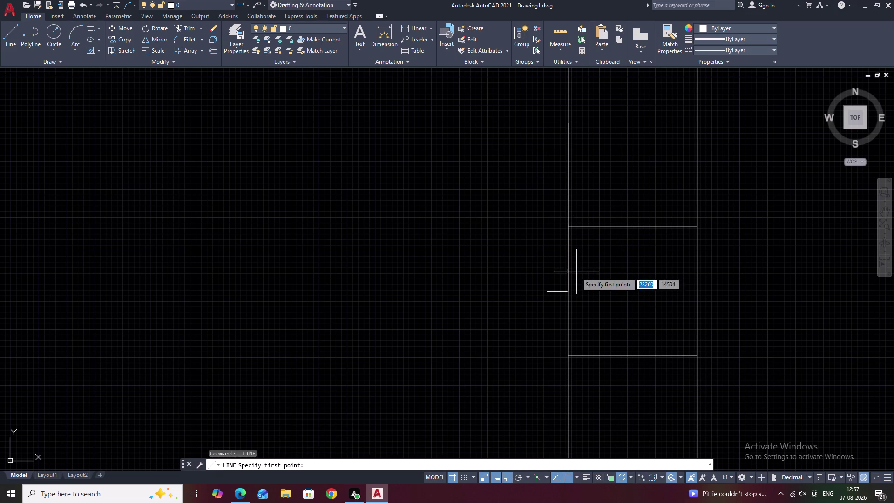
click(570, 291)
text(30)
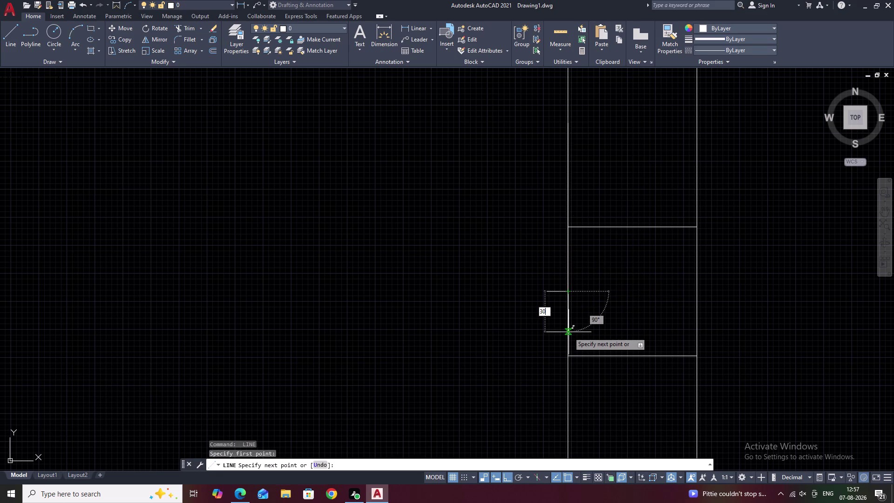
text(0)
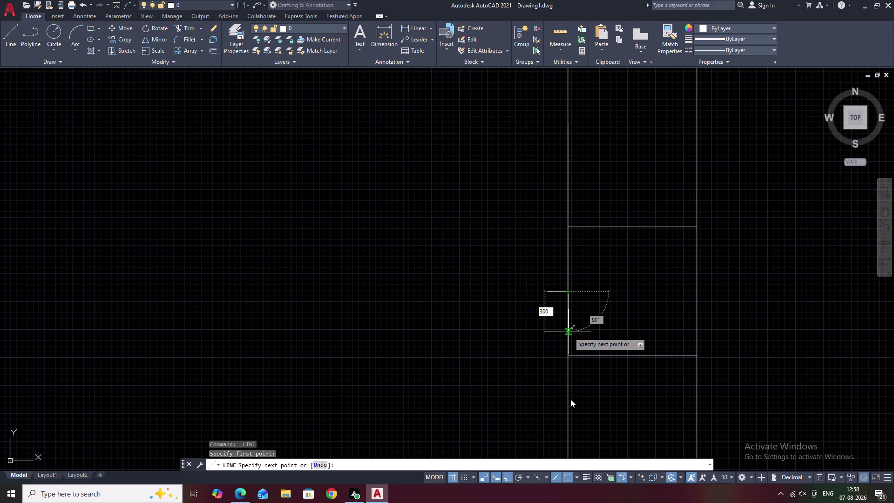
key(space)
middle_drag(570, 334, 571, 136)
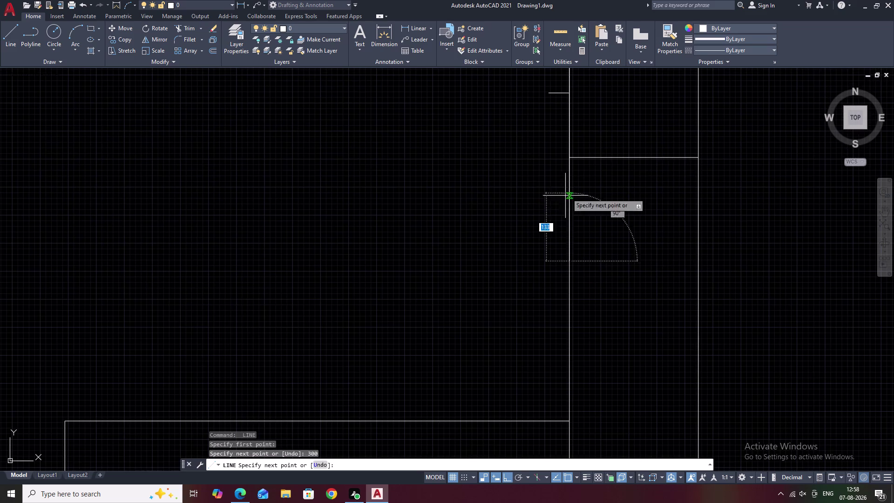
Continue the outline with three 600-unit segments back to the wall.
text(600)
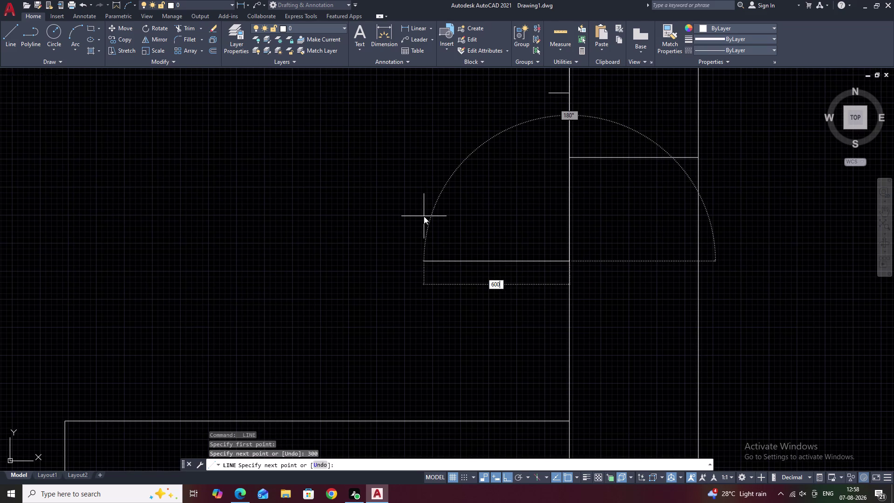
key(space)
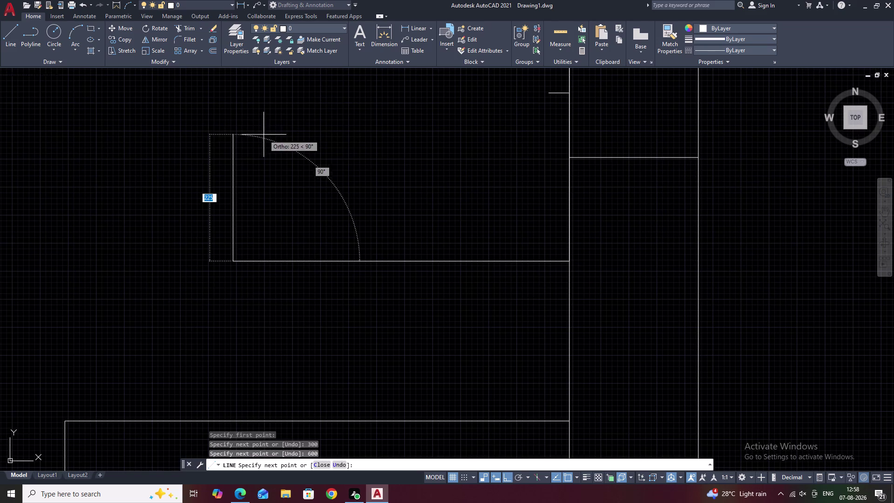
middle_drag(266, 134, 288, 244)
text(600)
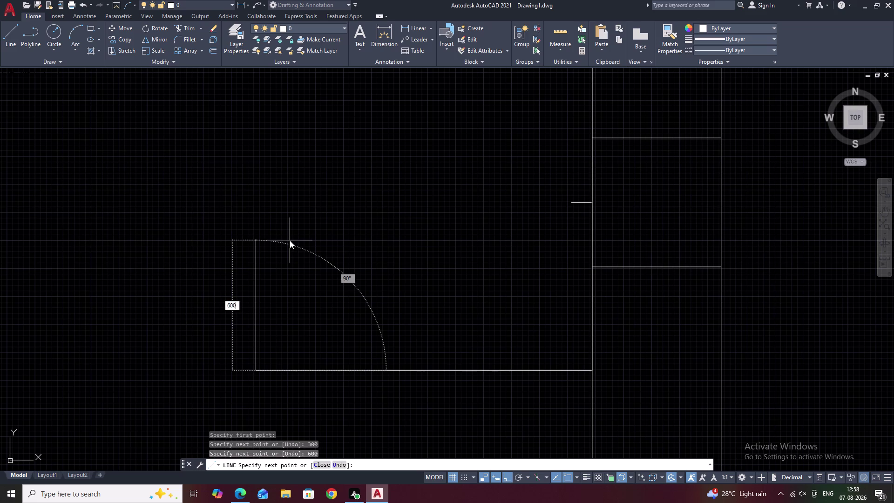
key(space)
middle_drag(324, 236, 344, 396)
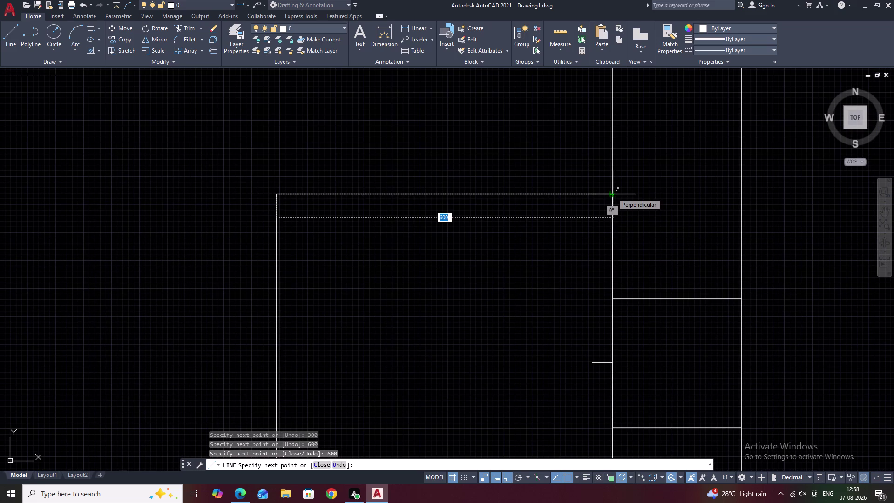
text(600)
key(Escape)
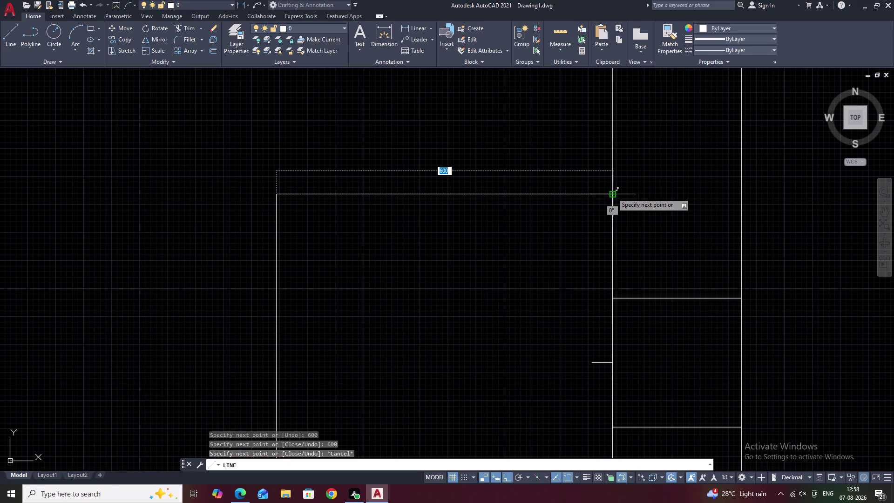
key(Escape)
Erase the outline's top edge and redraw a 600-unit line from the left edge.
click(600, 363)
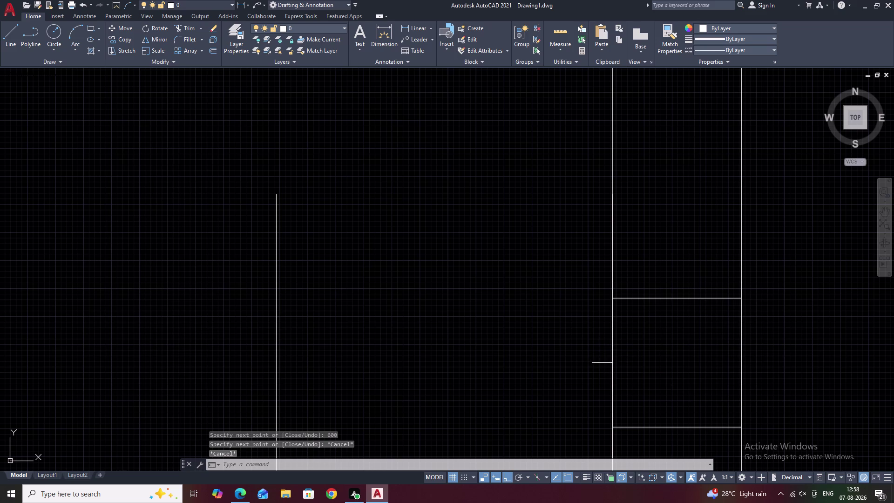
text(E)
key(space)
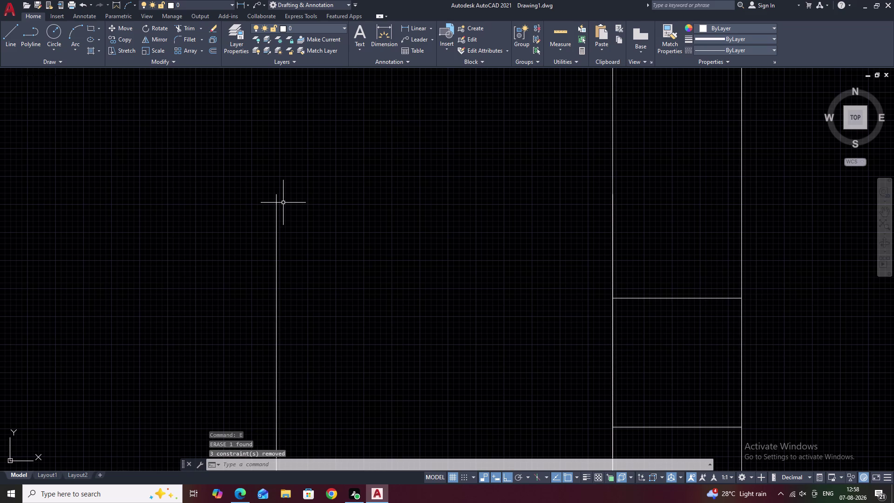
text(L)
key(space)
click(275, 193)
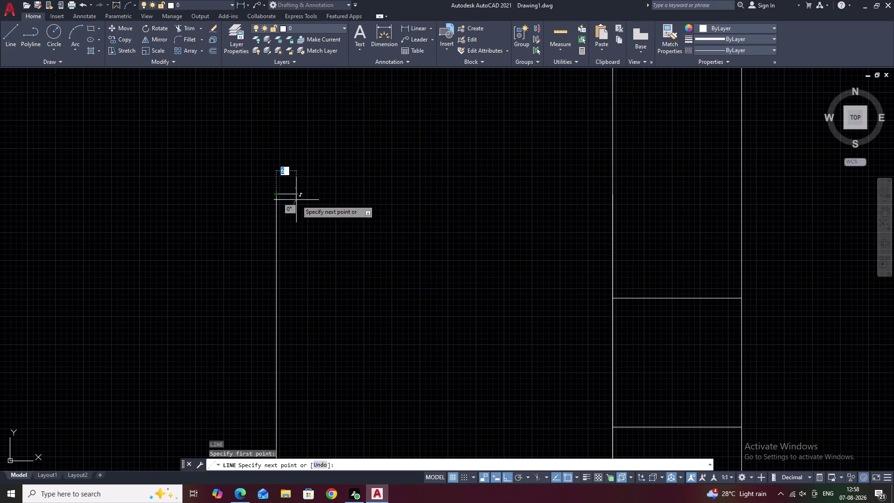
text(600)
key(space)
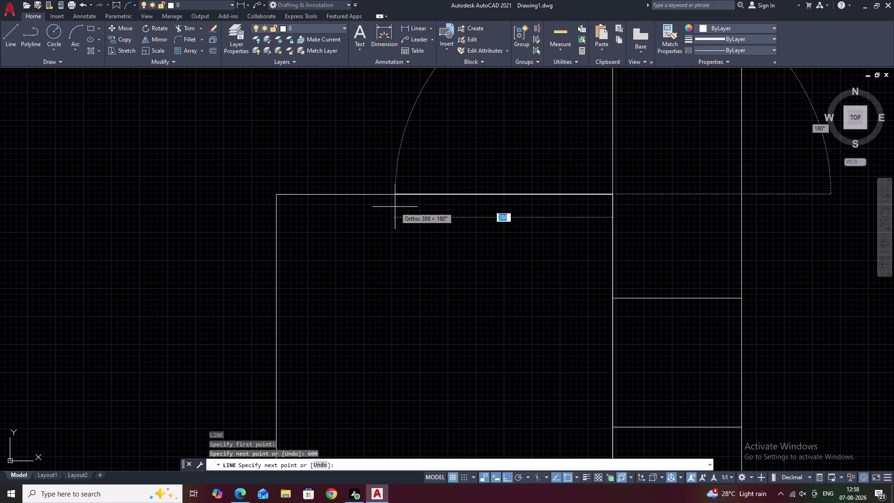
key(Escape)
Refresh the display and erase the first stray line piece on the wall.
scroll(down, 3)
middle_drag(448, 276, 459, 198)
scroll(up, 3)
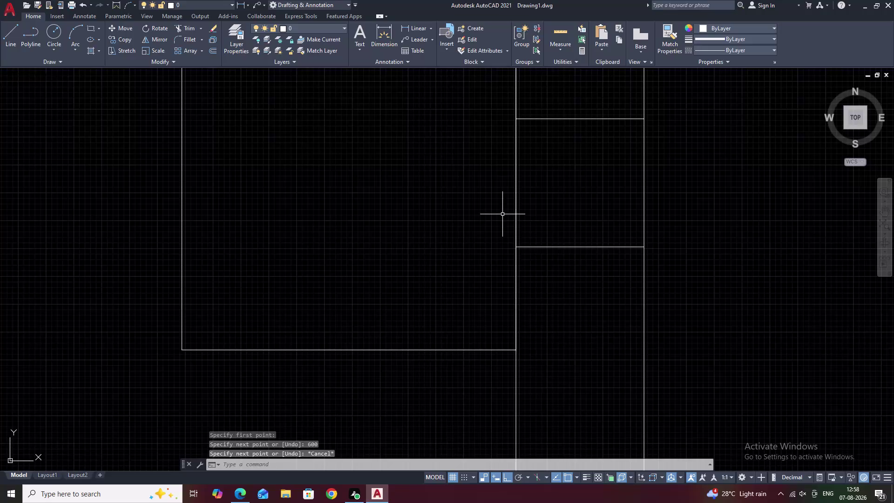
click(516, 214)
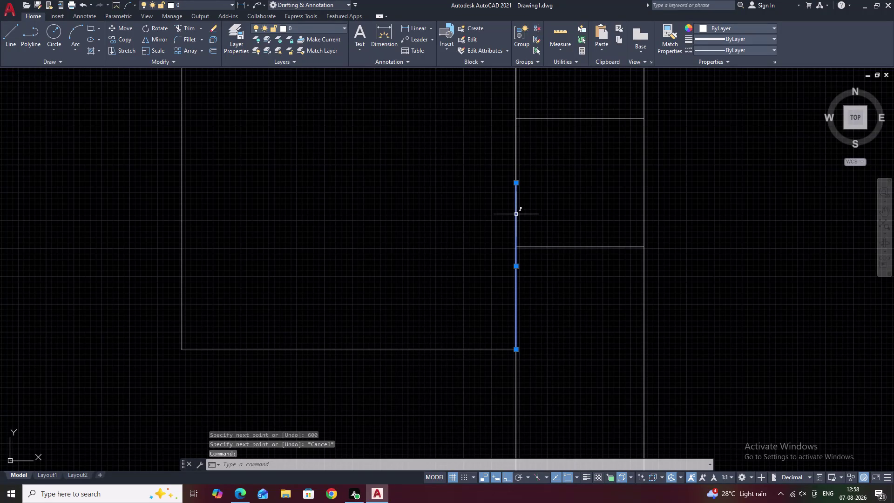
text(R)
key(space)
key(space)
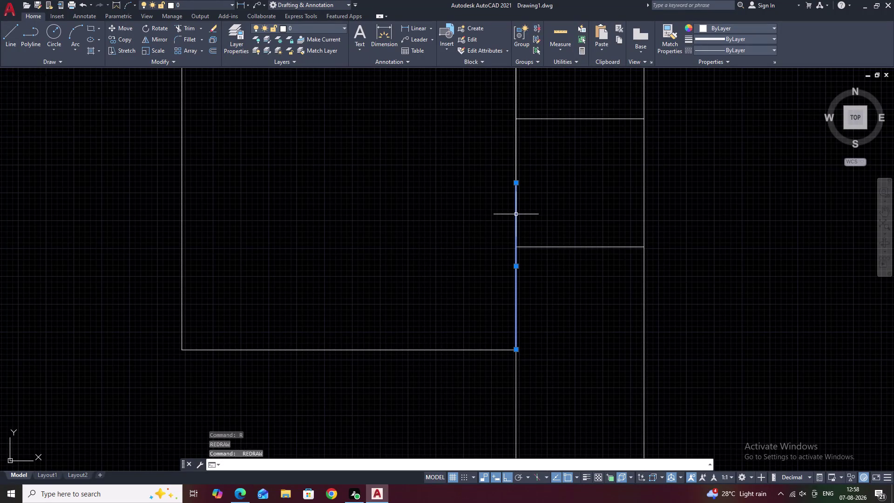
text(E)
key(space)
Erase the second stray line piece farther along the wall.
middle_drag(515, 216, 512, 354)
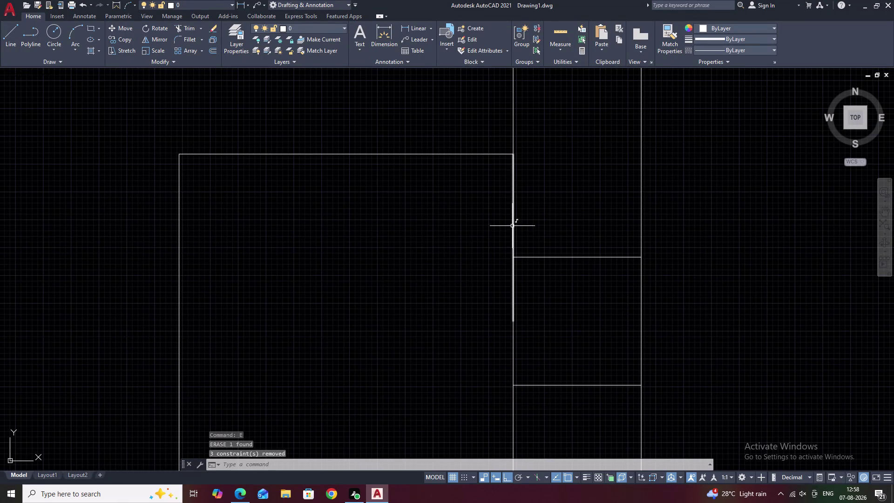
click(513, 225)
text(E)
key(space)
scroll(down, 3)
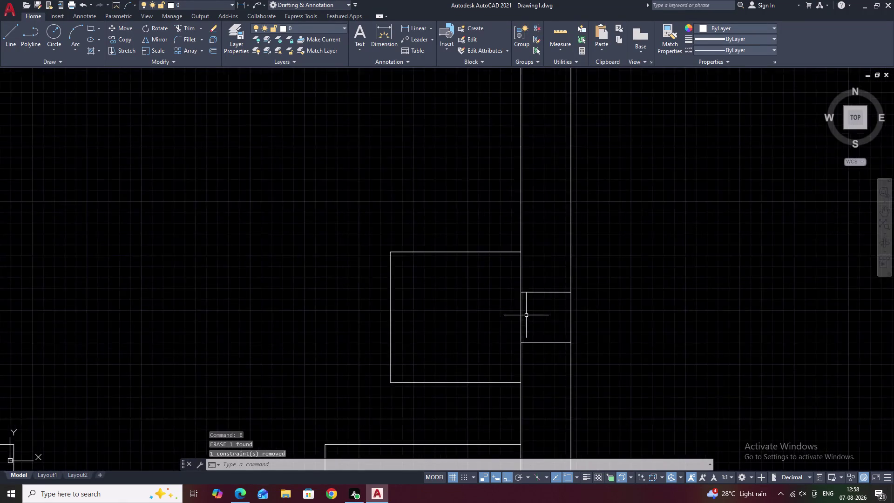
middle_click(543, 323)
scroll(down, 3)
middle_drag(511, 303, 644, 298)
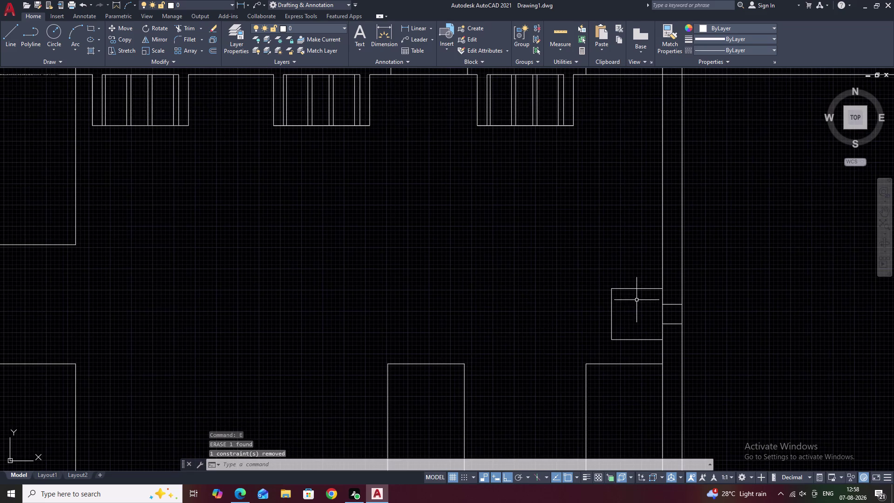
middle_drag(637, 306, 639, 331)
scroll(down, 3)
middle_drag(638, 324, 582, 244)
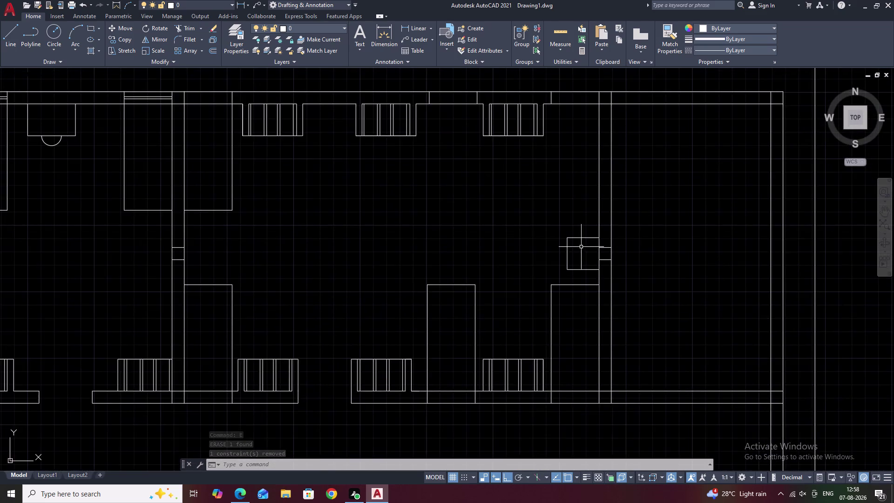
middle_drag(583, 295, 585, 264)
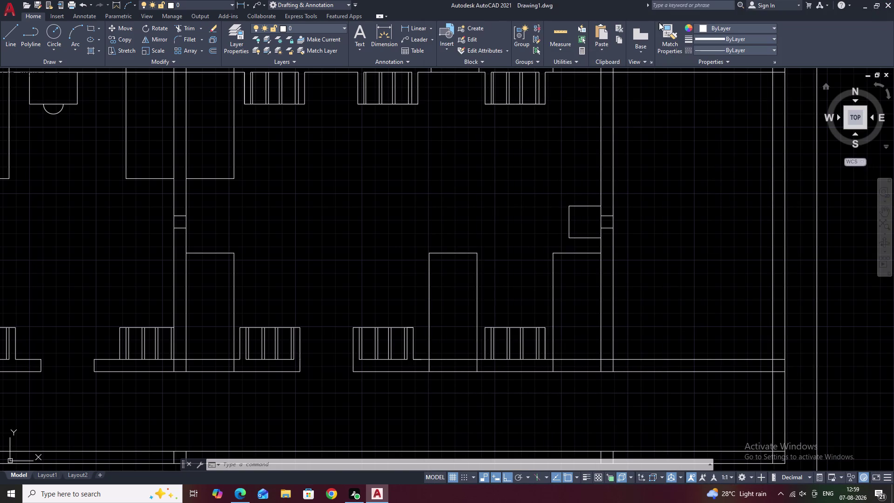
middle_drag(591, 188, 596, 230)
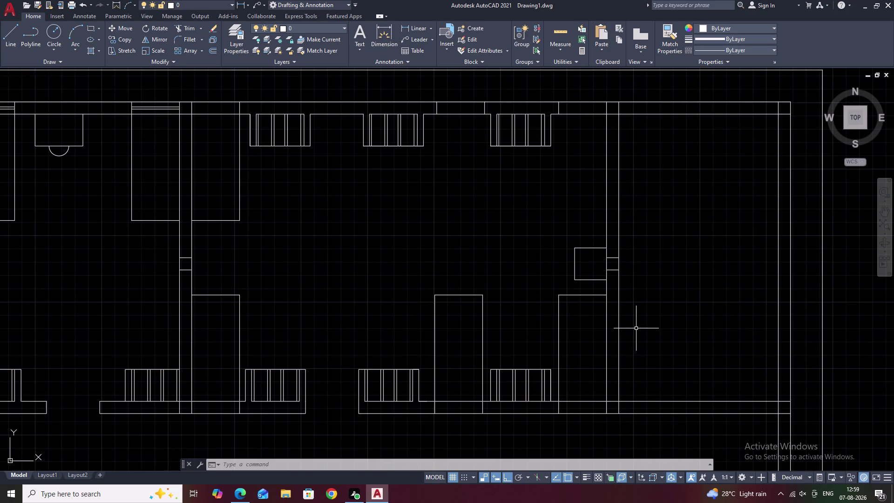
Draw a trial 200-unit line below the top shelves, then undo it.
key(l)
key(space)
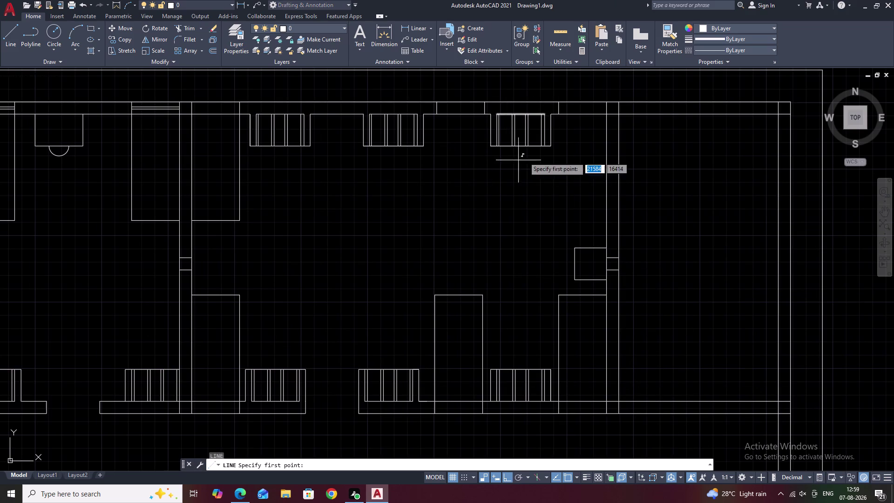
click(559, 113)
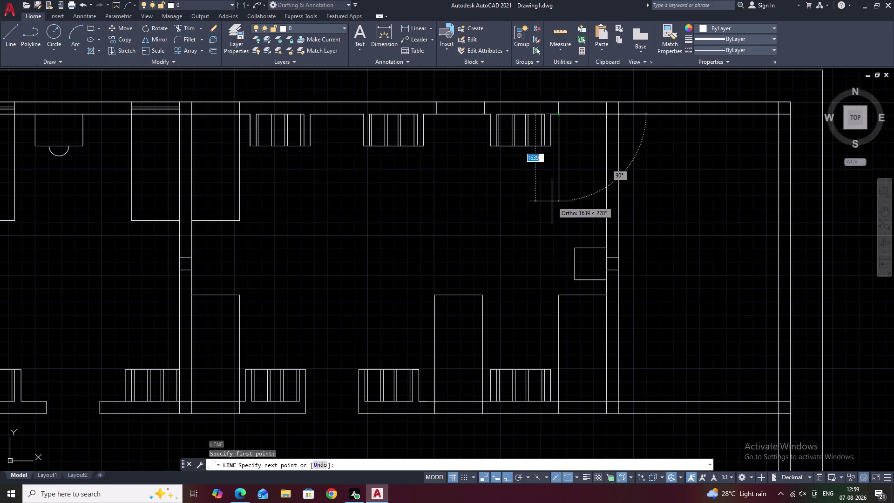
text(200)
key(space)
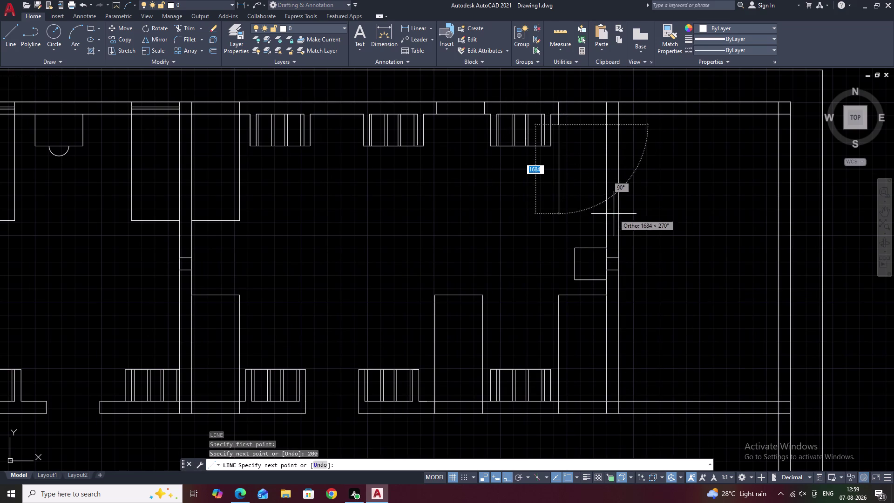
key(ctrl+z)
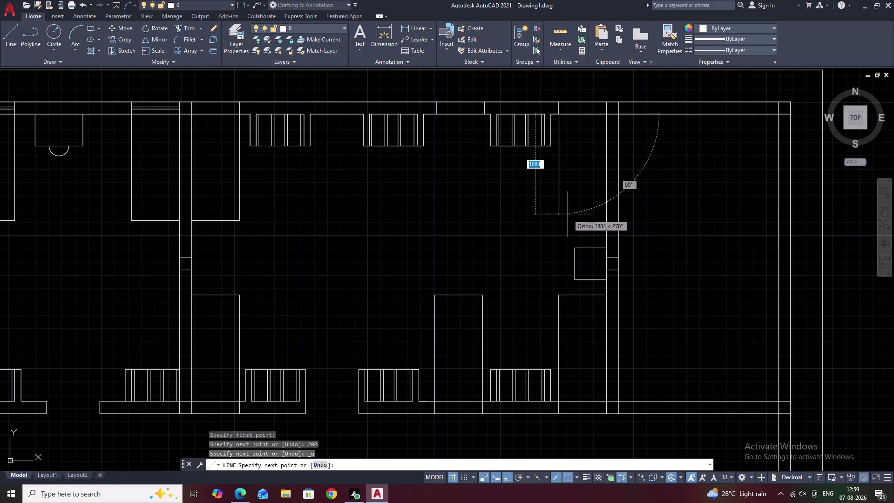
key(Escape)
scroll(up, 3)
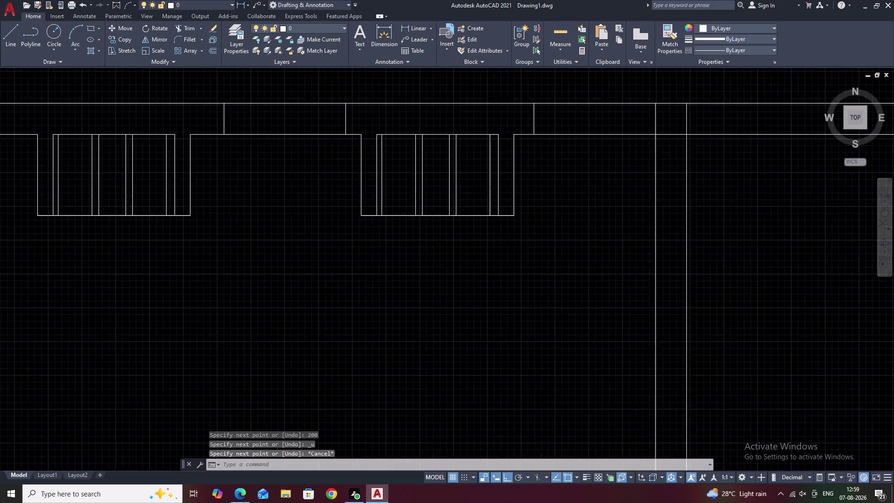
Draw a 2000-unit line downward from the top wall corner.
text(L)
key(space)
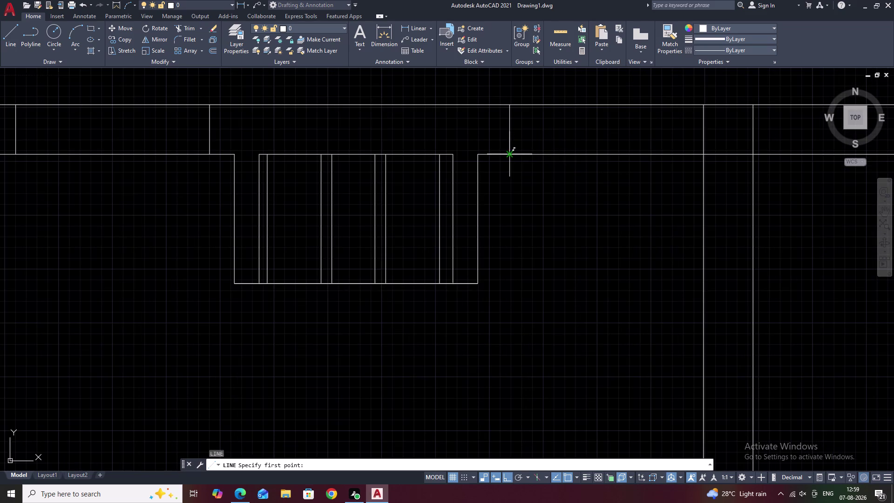
click(508, 152)
text(20)
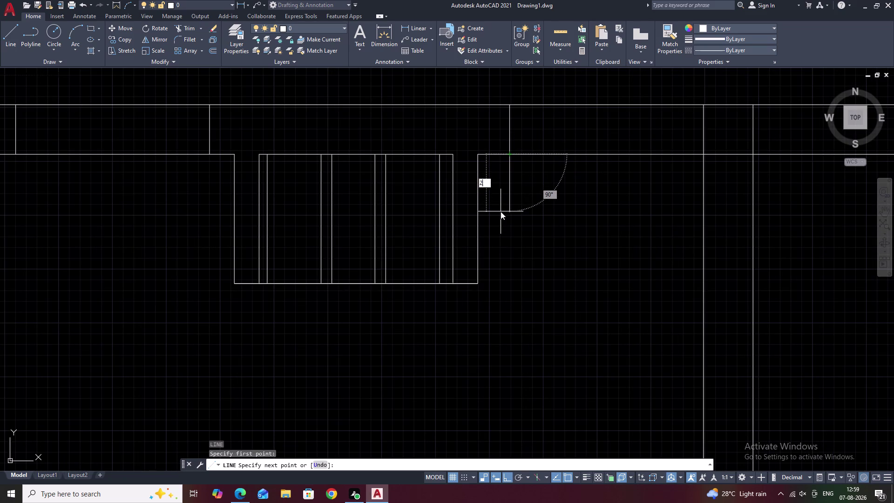
text(0)
text(0)
key(space)
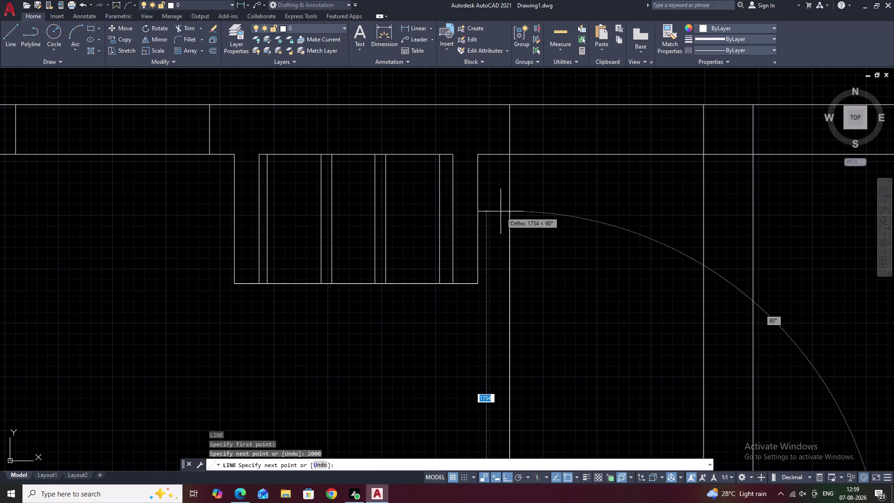
middle_drag(570, 251, 577, 111)
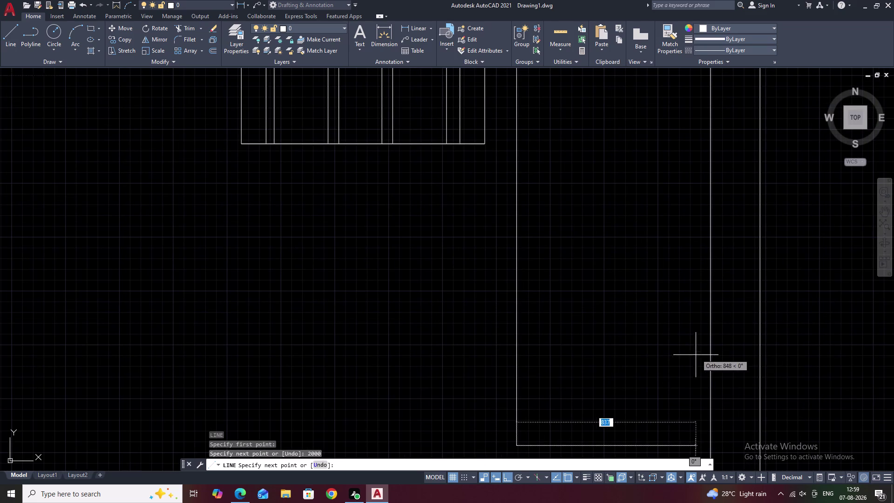
Enter a 900-unit next point and end that line.
key(9)
text(00)
key(space)
key(Escape)
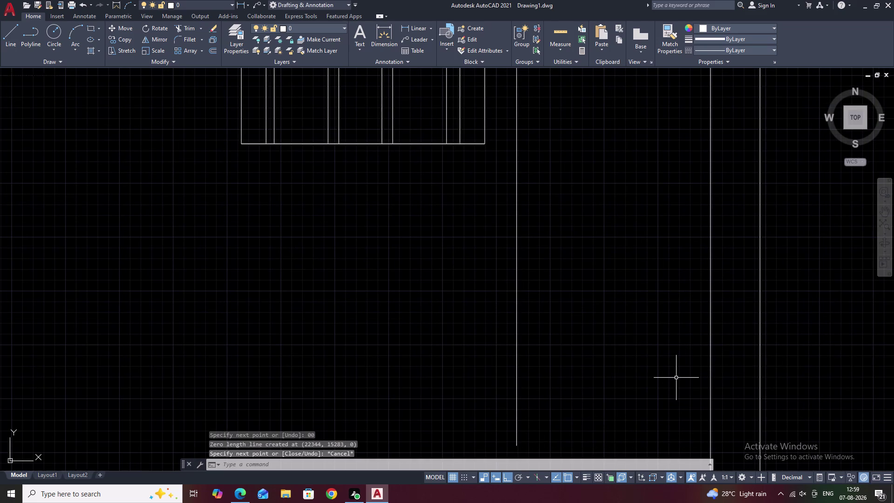
scroll(down, 3)
middle_drag(628, 377, 638, 266)
Draw a 900-unit horizontal return from the vertical line's lower end with Ortho on.
text(L)
key(space)
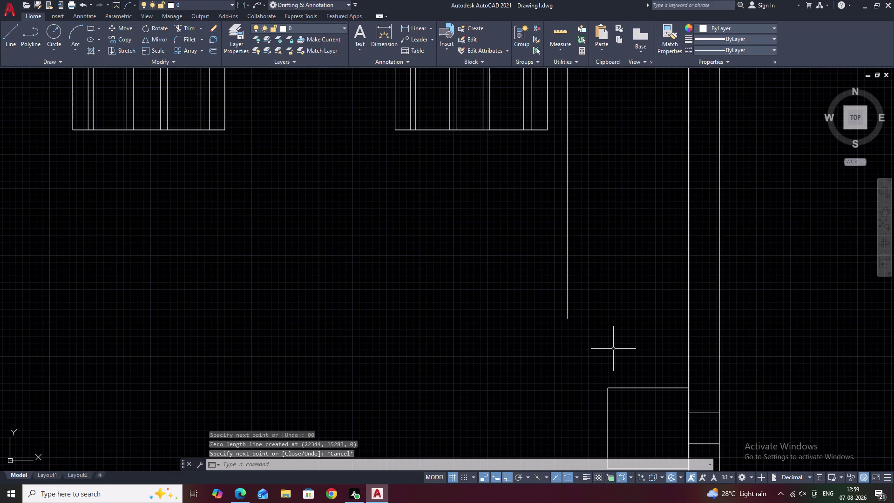
click(569, 320)
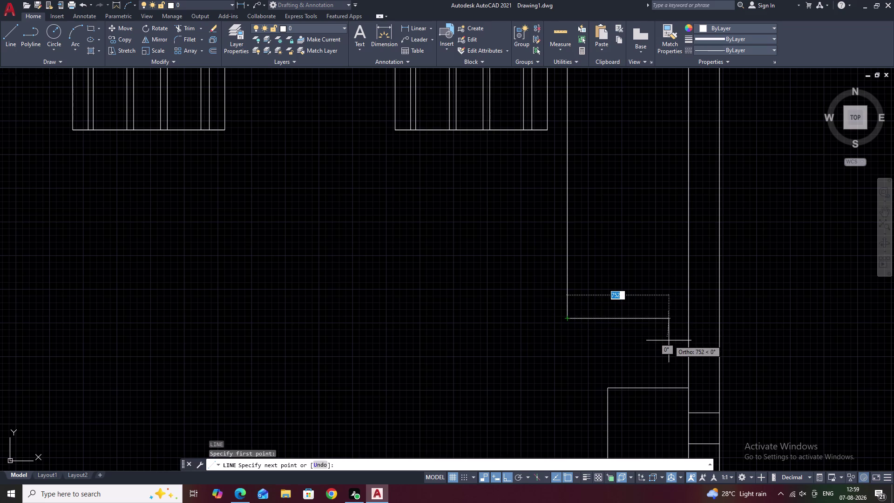
key(F8)
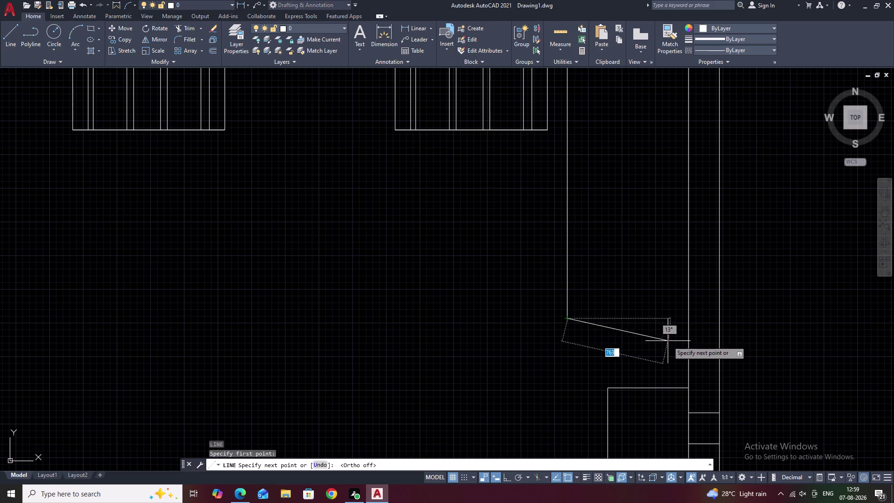
key(F8)
text(900)
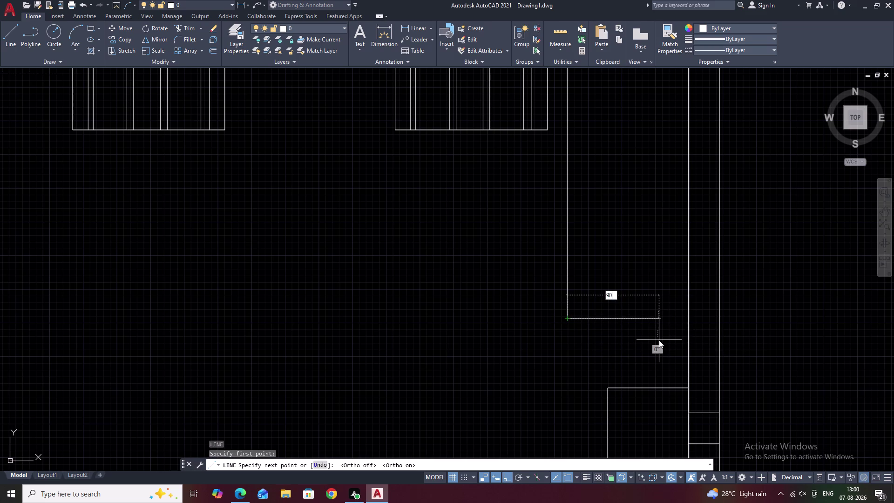
key(space)
key(Escape)
scroll(down, 3)
middle_drag(662, 343, 657, 257)
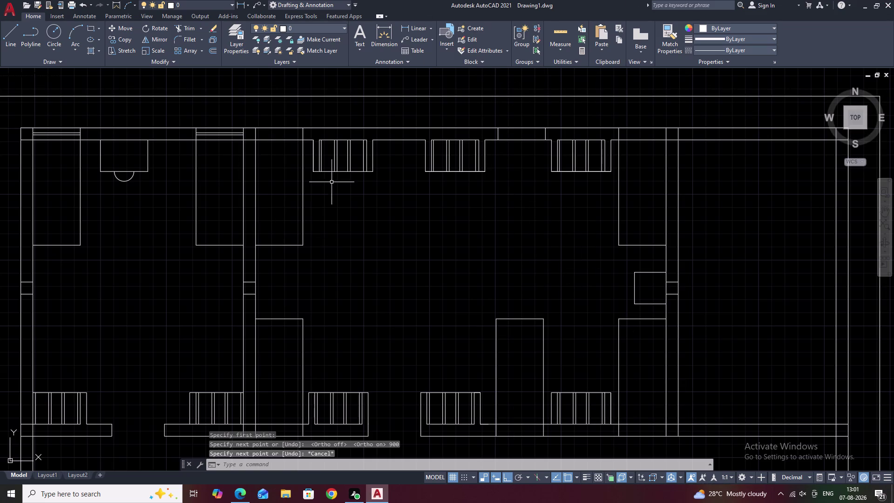
scroll(down, 3)
middle_drag(406, 222, 451, 211)
key(Escape)
scroll(up, 3)
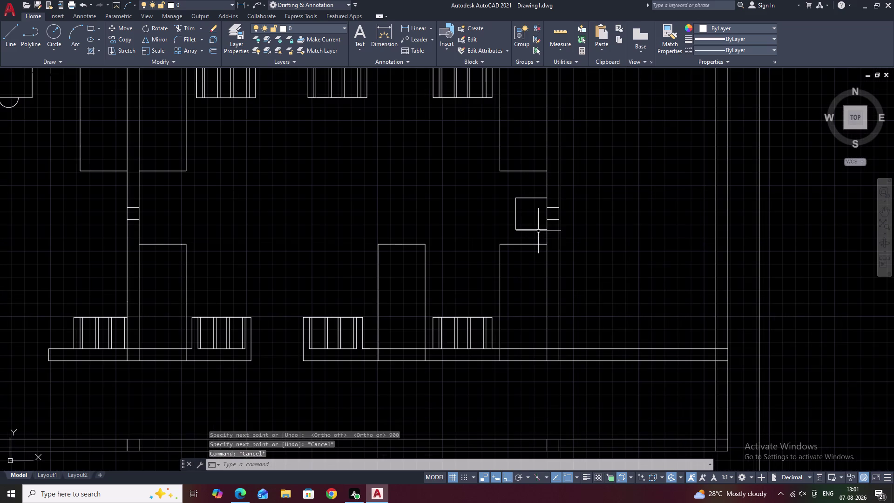
middle_drag(394, 178, 582, 242)
scroll(down, 3)
middle_drag(515, 234, 465, 235)
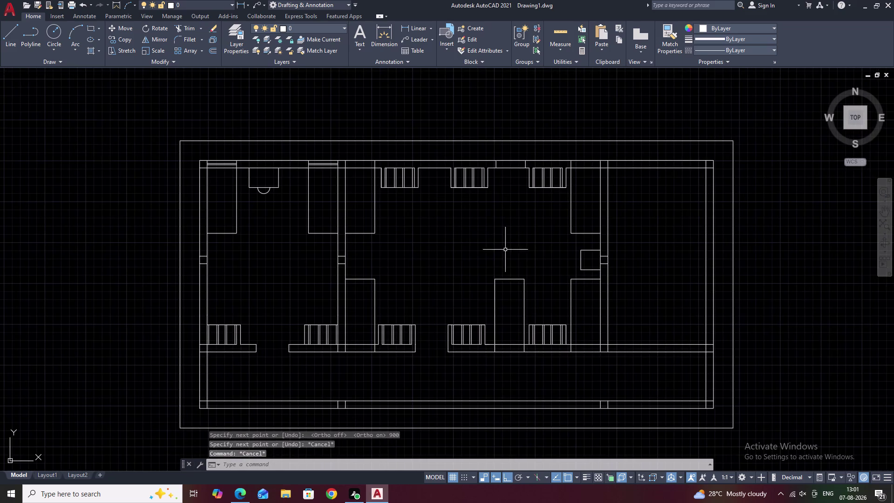
middle_drag(504, 243, 501, 238)
middle_drag(587, 218, 568, 221)
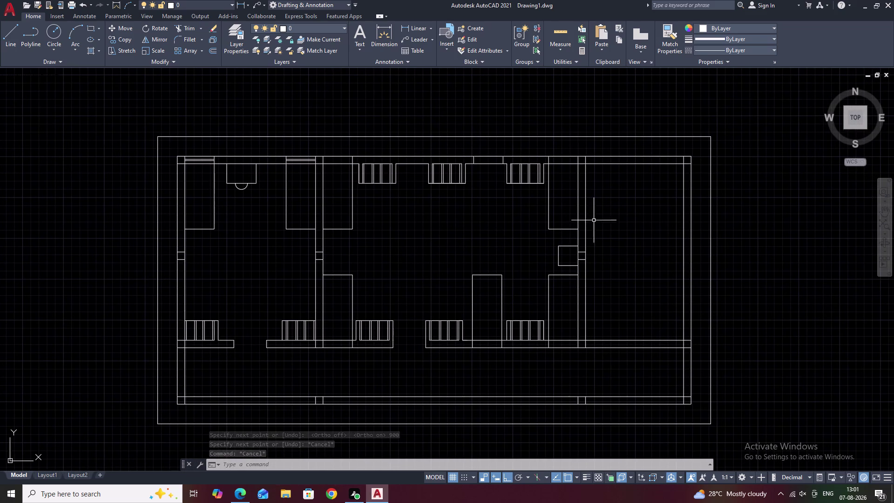
middle_drag(638, 226, 575, 245)
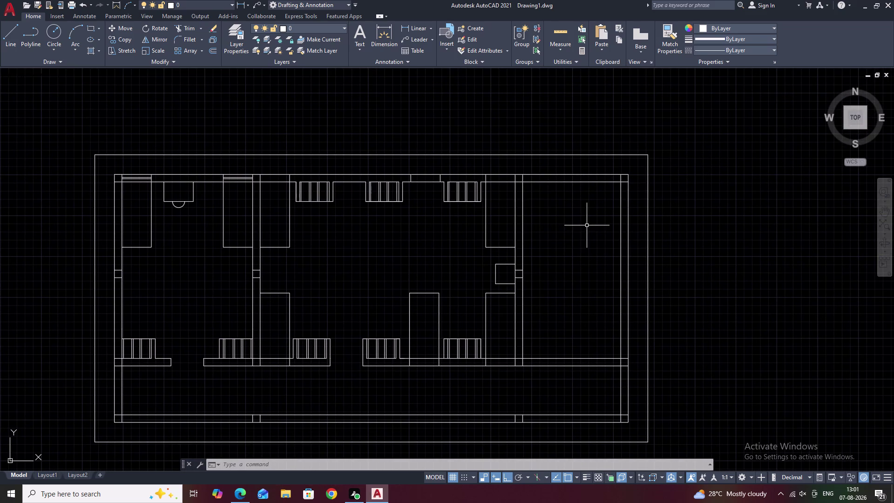
middle_drag(550, 217, 569, 249)
middle_drag(324, 241, 323, 241)
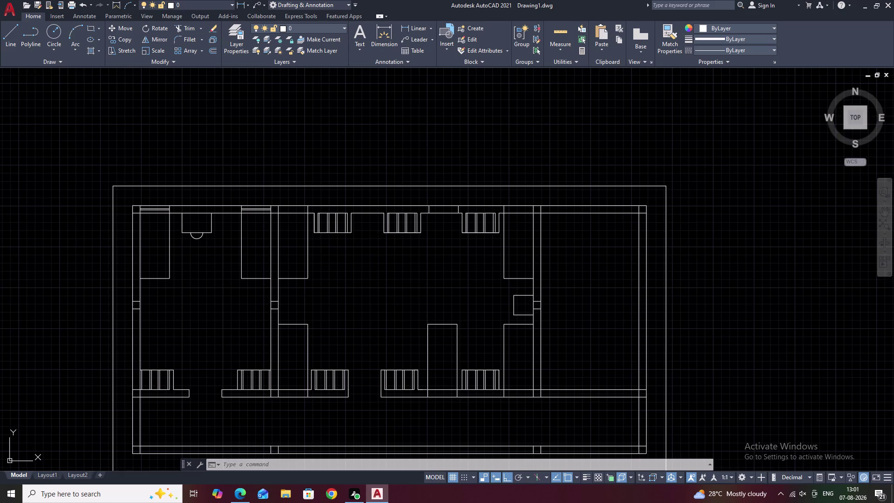
middle_drag(323, 240, 331, 238)
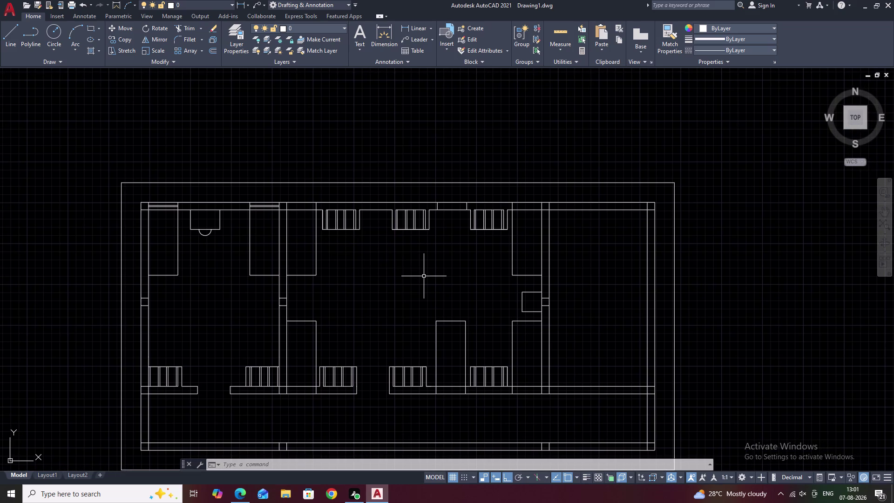
middle_drag(191, 232, 259, 262)
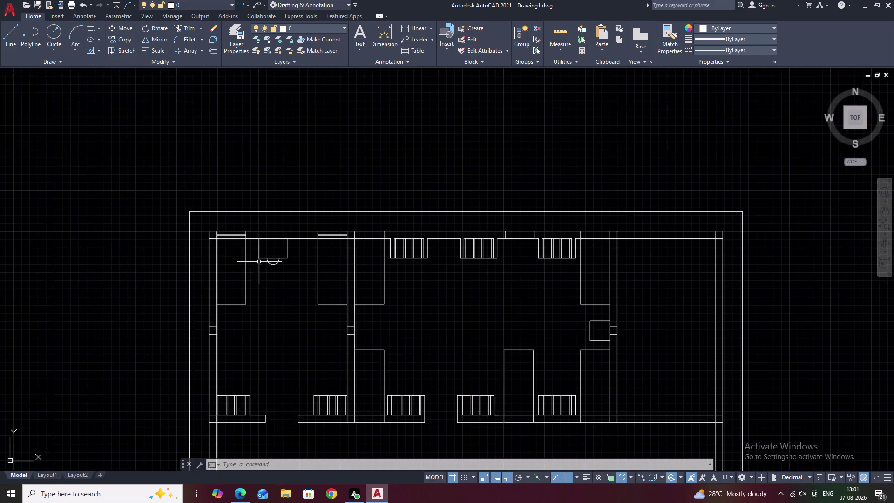
scroll(up, 3)
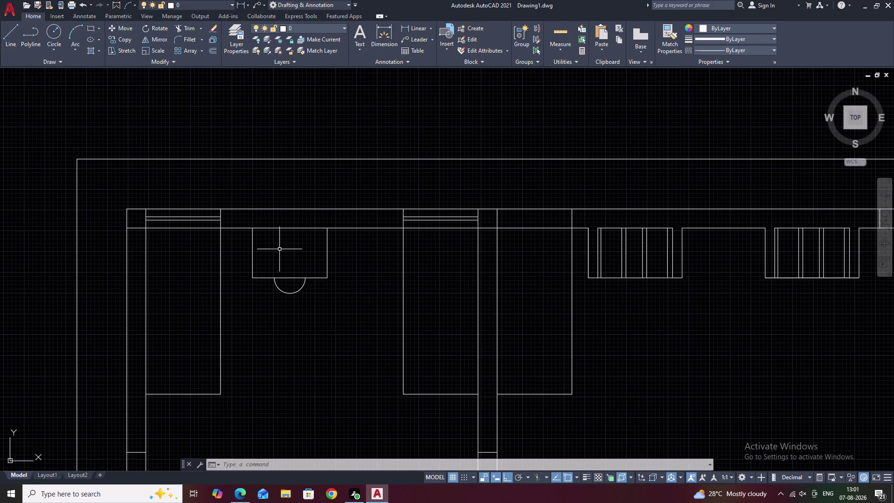
Offset the box's left edge by 600, then cancel the offset.
key(o)
key(space)
key(6)
text(00)
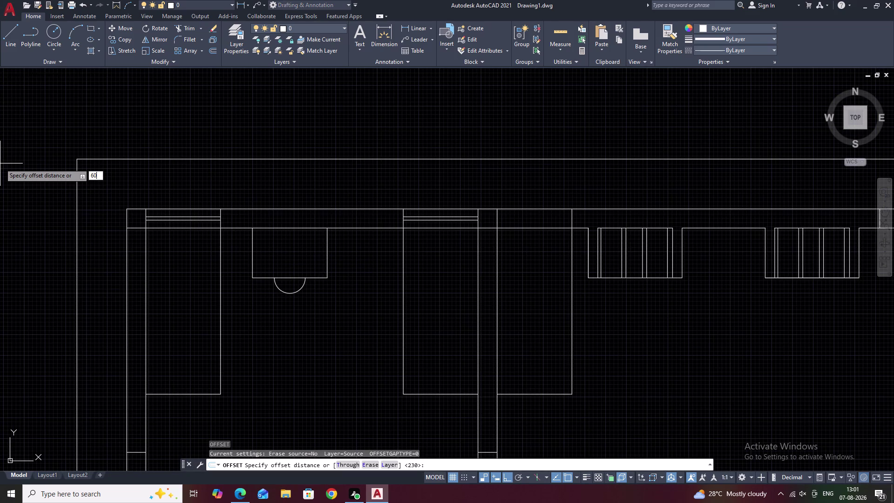
key(space)
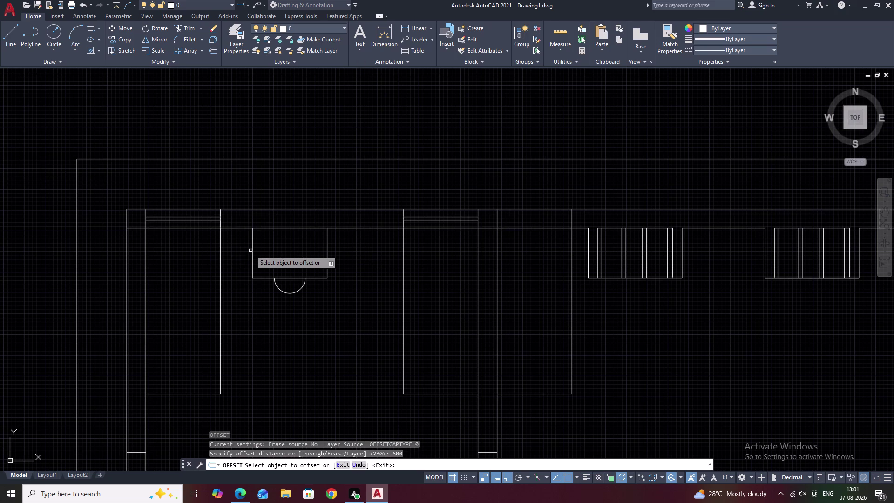
click(251, 251)
click(255, 251)
click(253, 252)
click(292, 253)
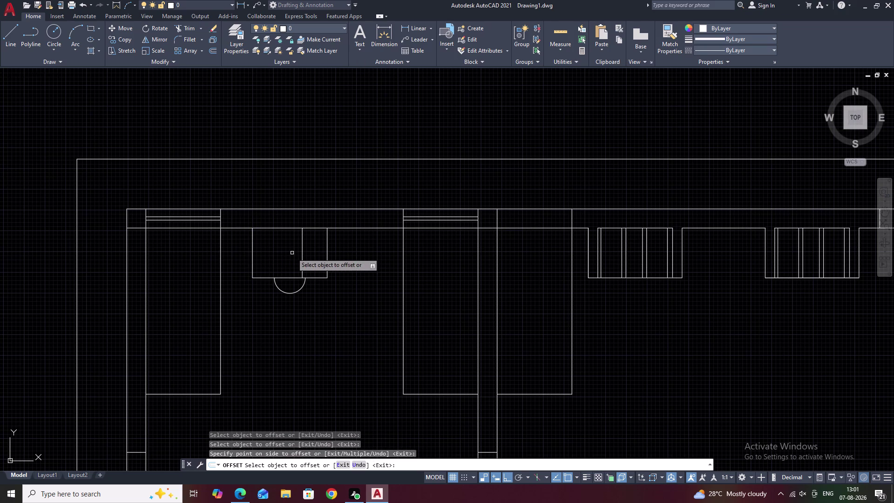
key(Escape)
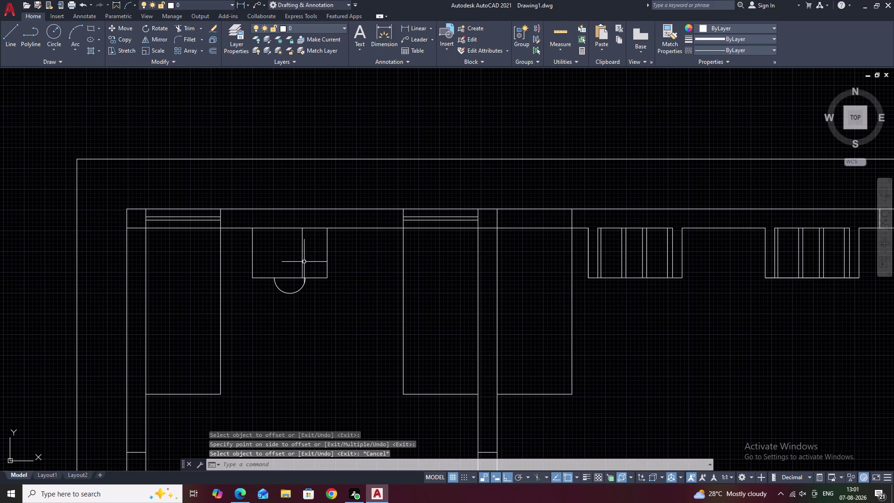
Erase the stray offset line.
click(303, 260)
text(E)
key(space)
Select the small box with its semicircular arc and erase them.
scroll(down, 3)
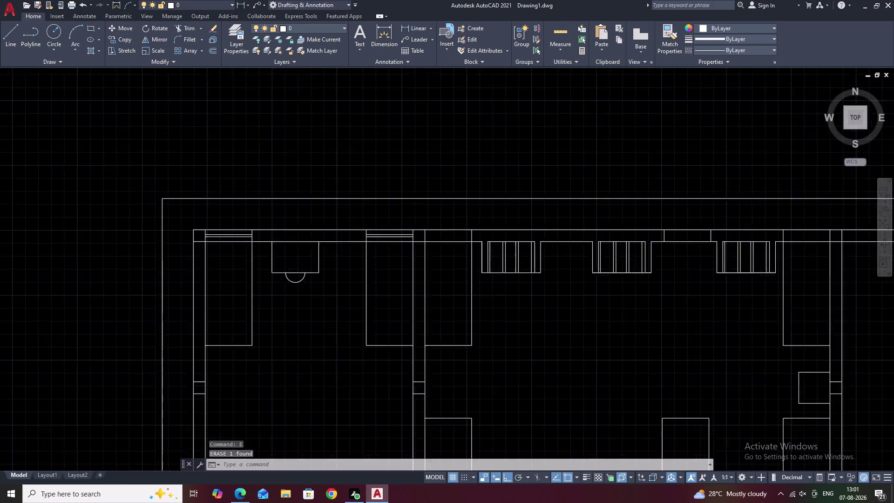
middle_drag(315, 279, 300, 252)
scroll(up, 3)
scroll(up, 3)
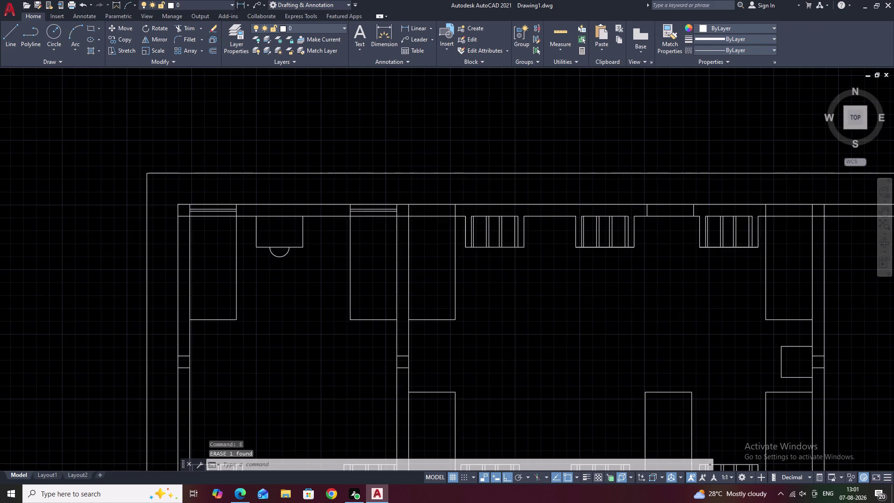
drag(317, 233, 246, 272)
drag(258, 279, 272, 280)
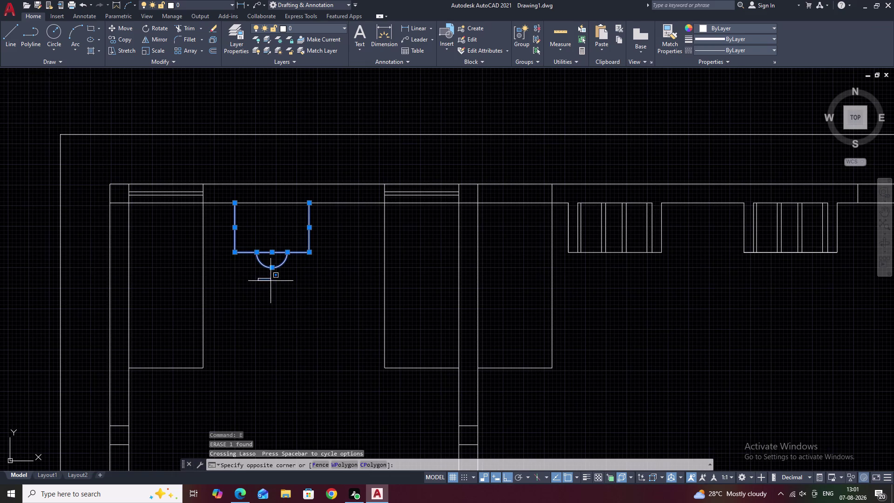
drag(272, 281, 275, 281)
click(279, 281)
key(r)
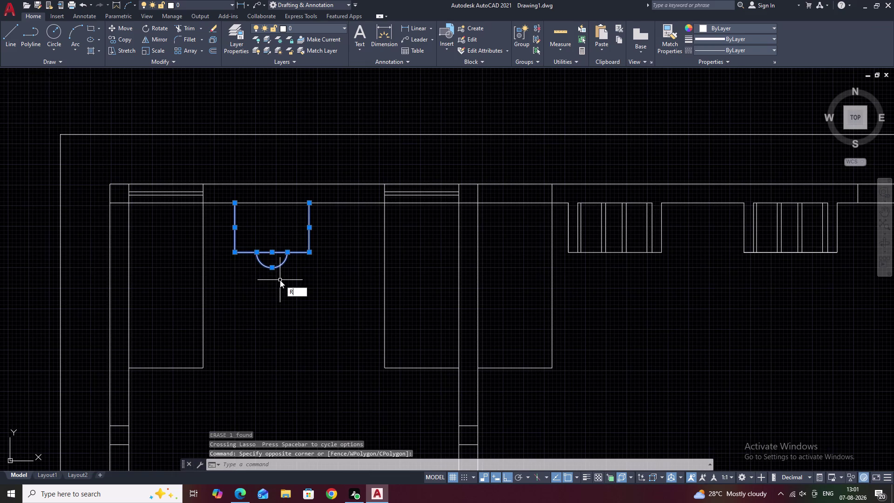
key(BackSpace)
text(E)
key(space)
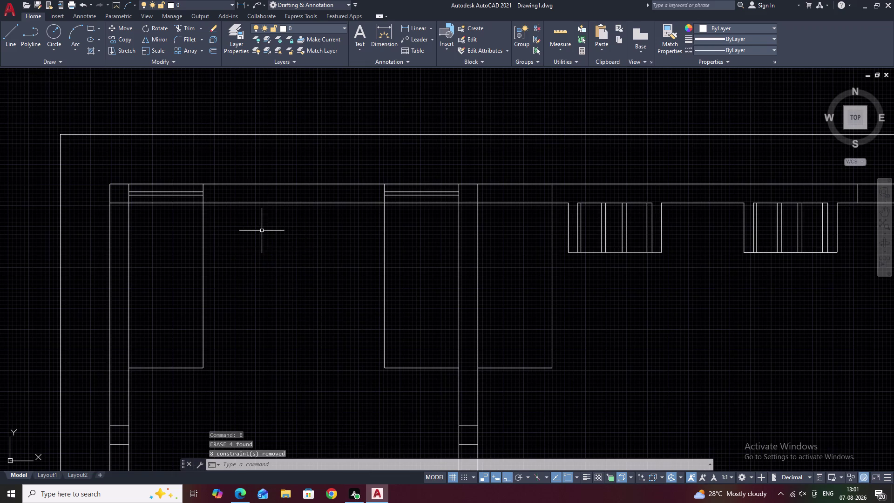
Draw a short vertical line from the midpoint between two wall points (M2P).
middle_drag(279, 239, 299, 246)
text(L)
key(space)
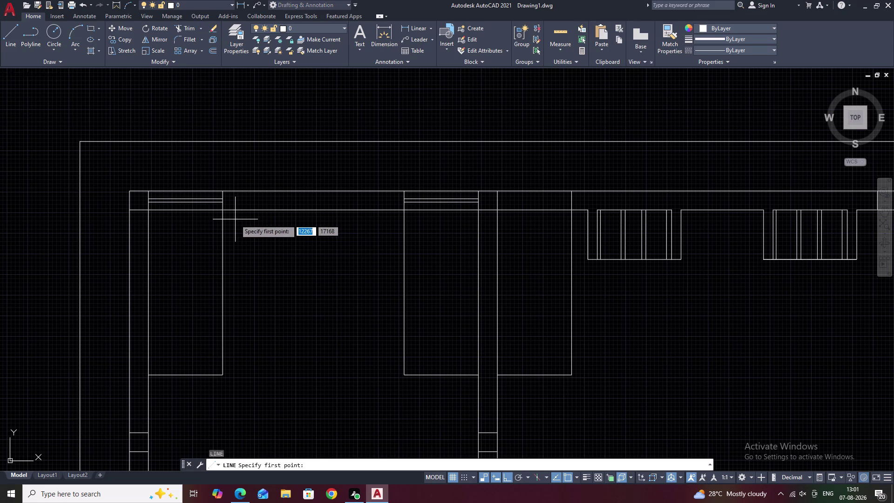
text(M2)
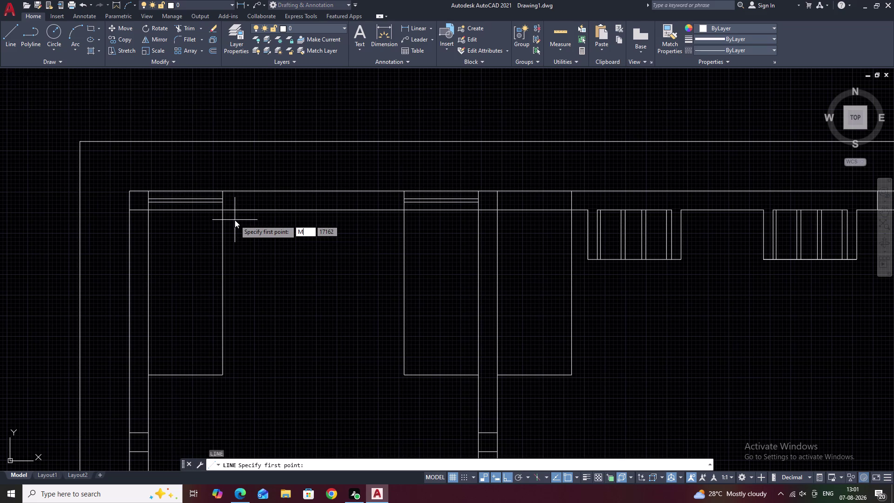
text(P)
key(space)
click(225, 210)
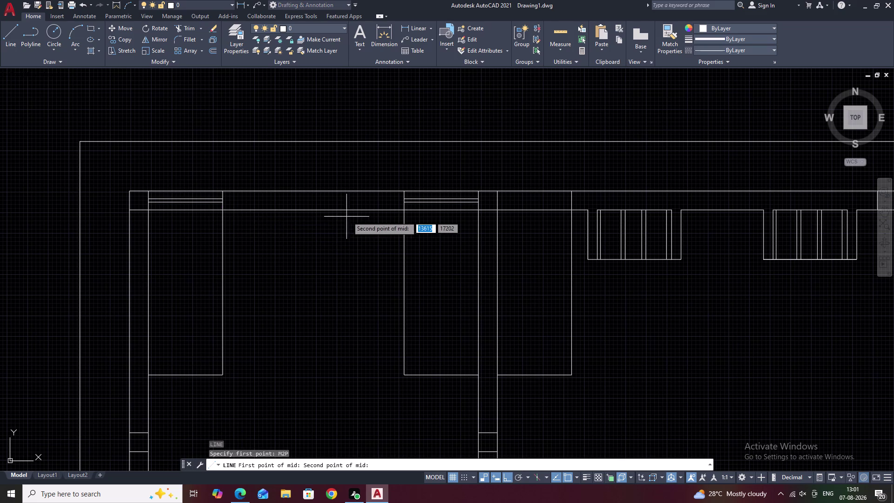
click(404, 210)
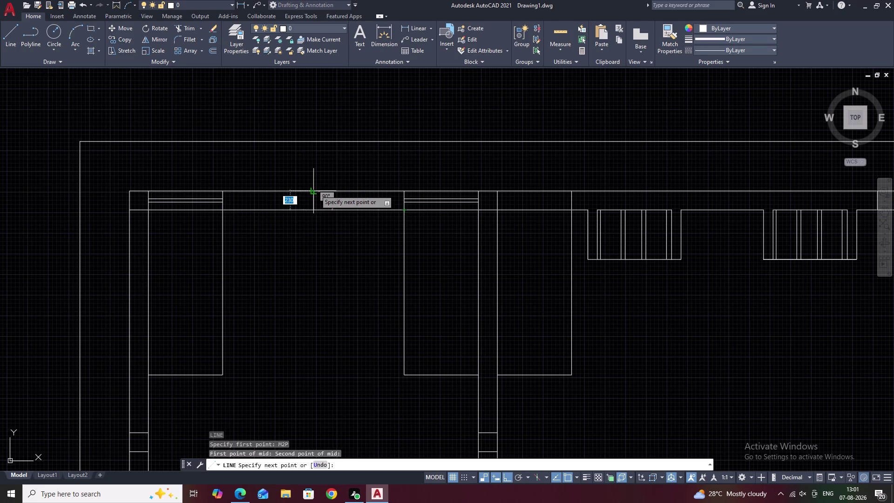
click(313, 225)
key(Escape)
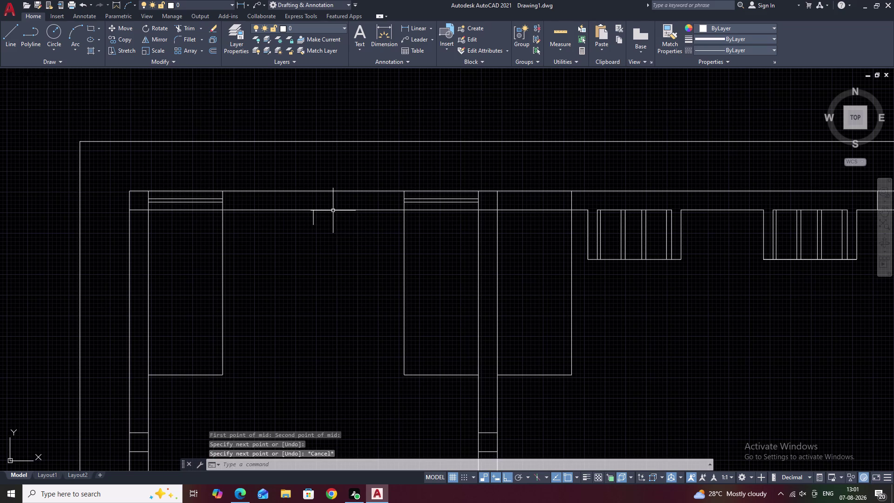
Trim the wall line segments around the new short line.
text(TR)
key(space)
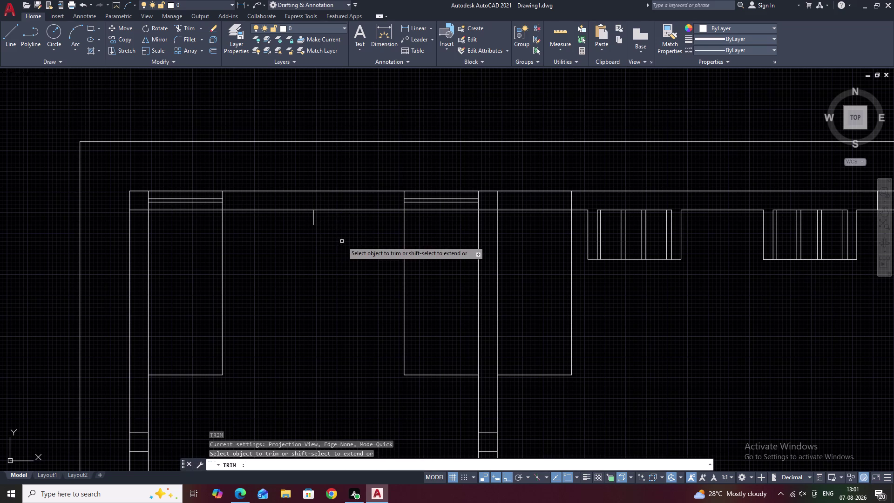
click(336, 210)
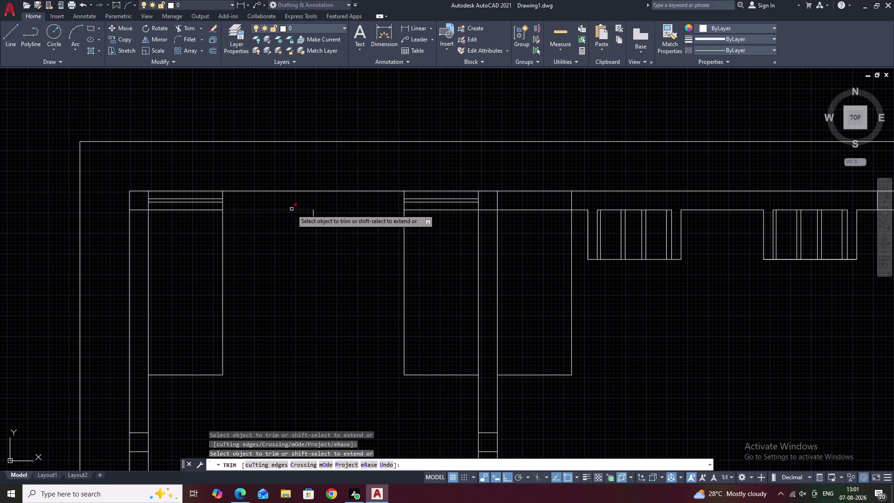
click(292, 209)
key(Escape)
Draw a short line starting at the wall point above the fixture.
text(L)
key(space)
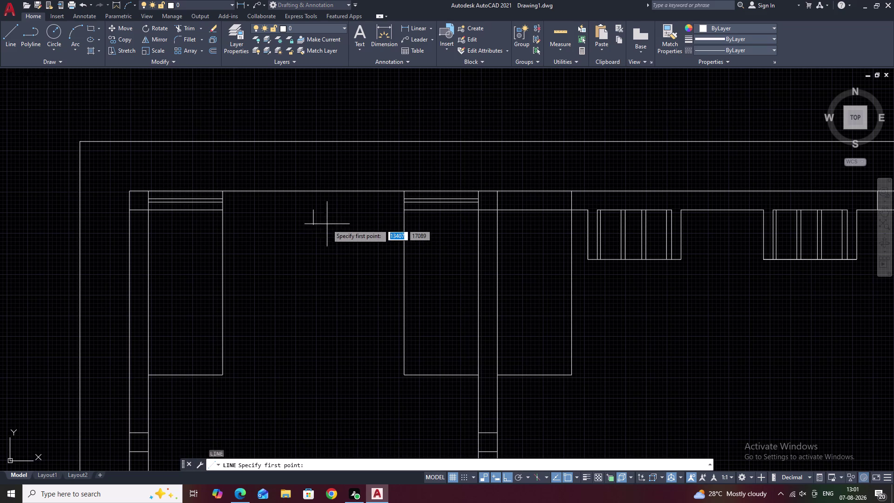
click(315, 209)
right_click(314, 209)
click(338, 219)
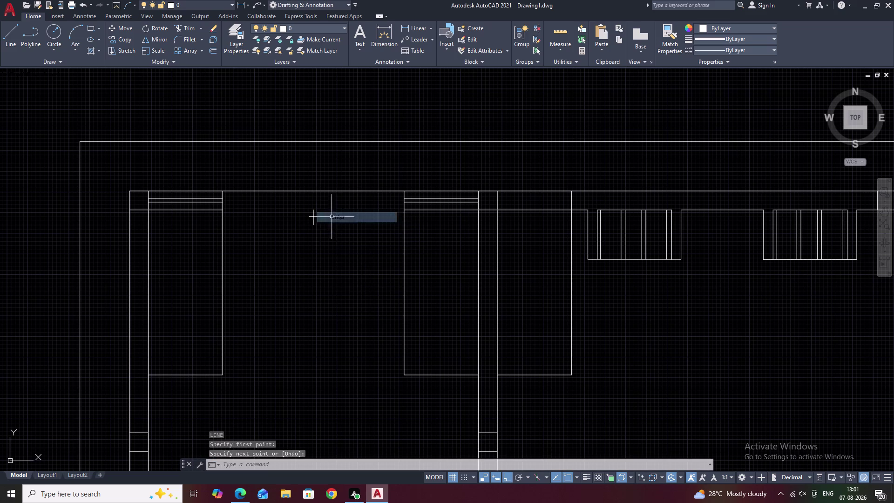
key(space)
Draw a 300-unit line from the short line's top, undoing and redrawing it.
click(321, 210)
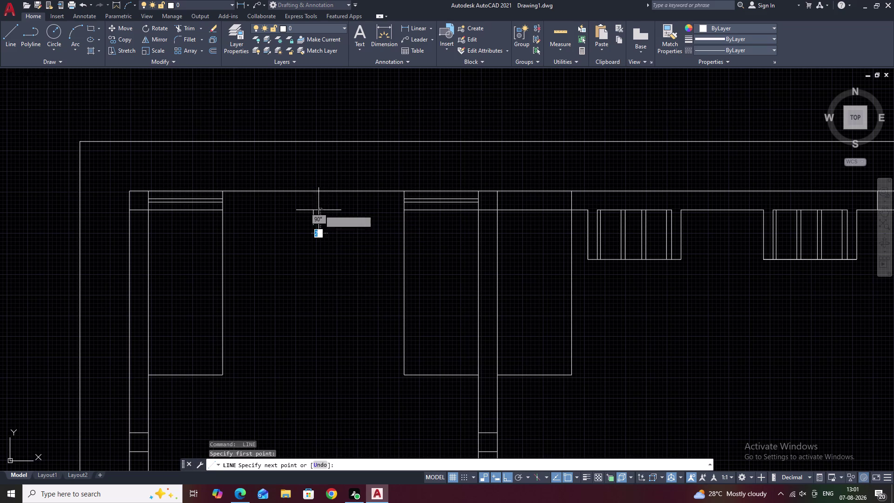
key(space)
key(space)
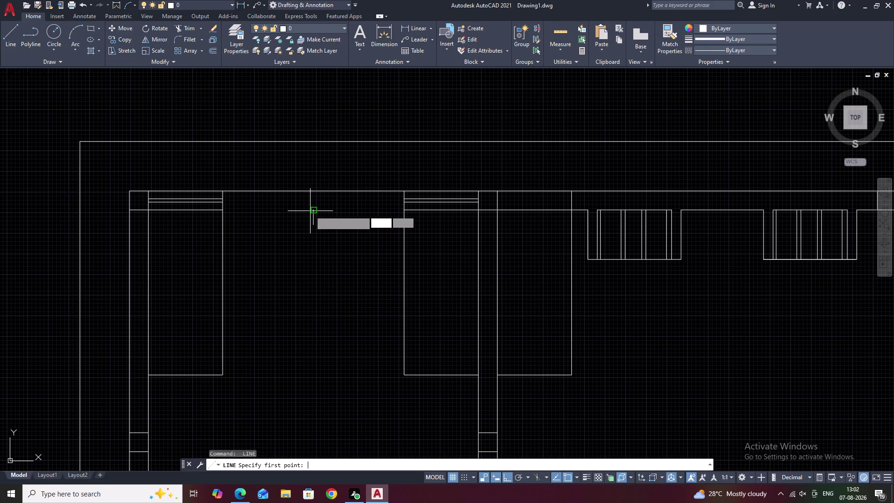
click(313, 210)
text(3)
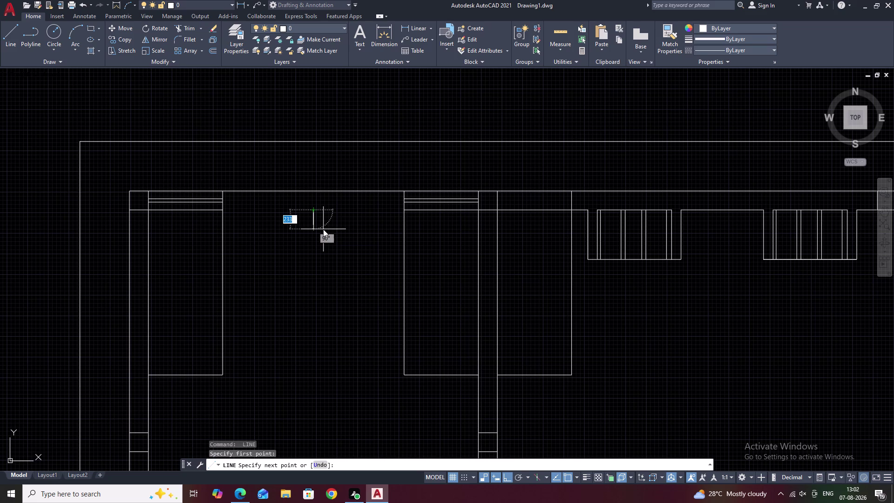
text(00)
key(space)
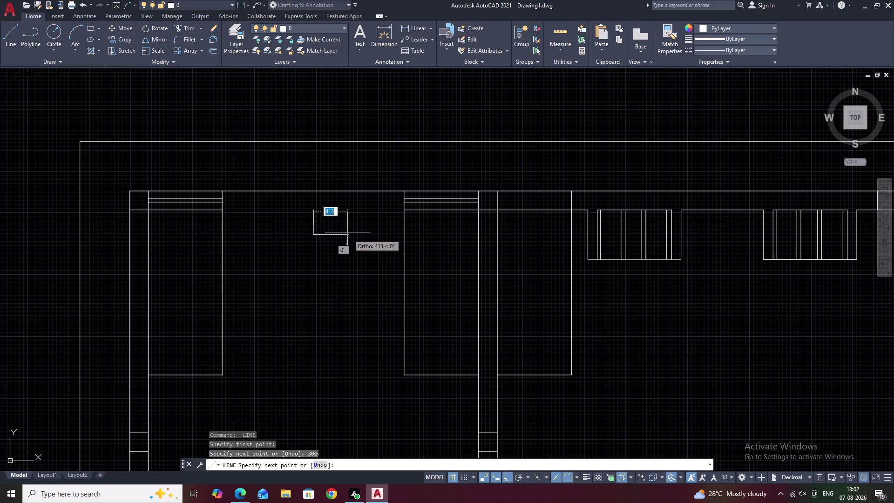
key(ctrl+z)
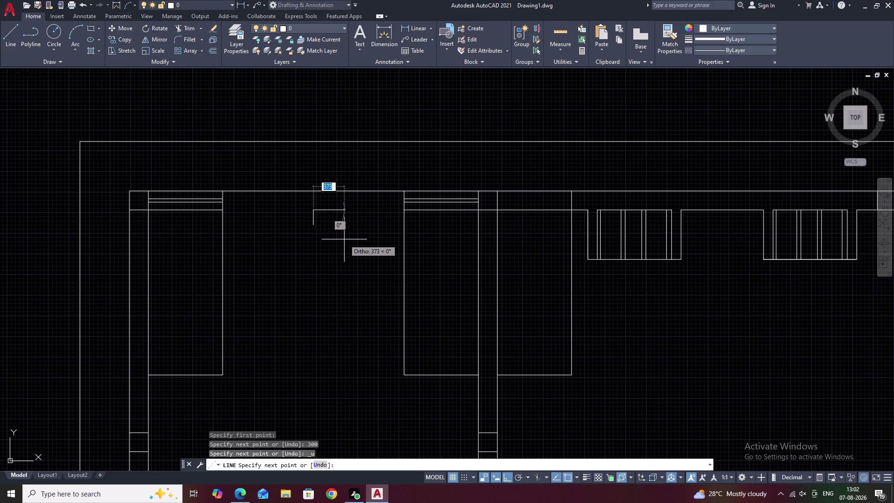
text(300)
key(space)
key(Escape)
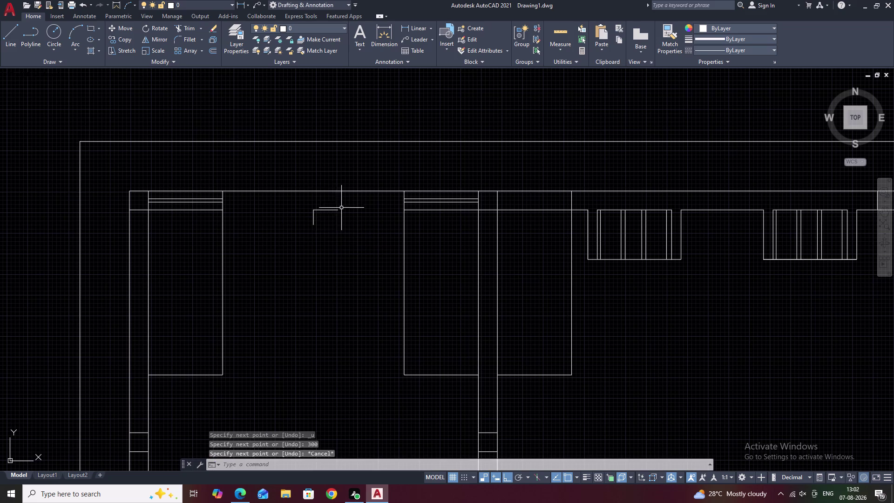
Draw another 300-unit line from the top of the short line.
key(space)
click(314, 210)
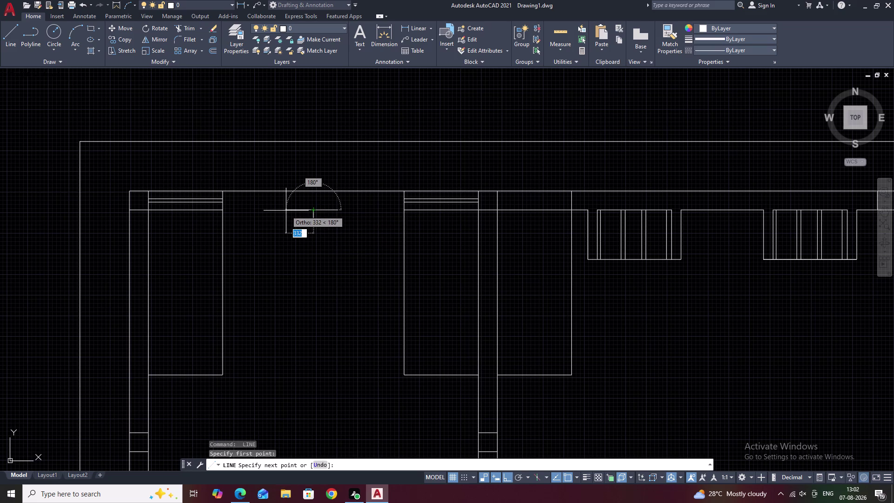
text(300)
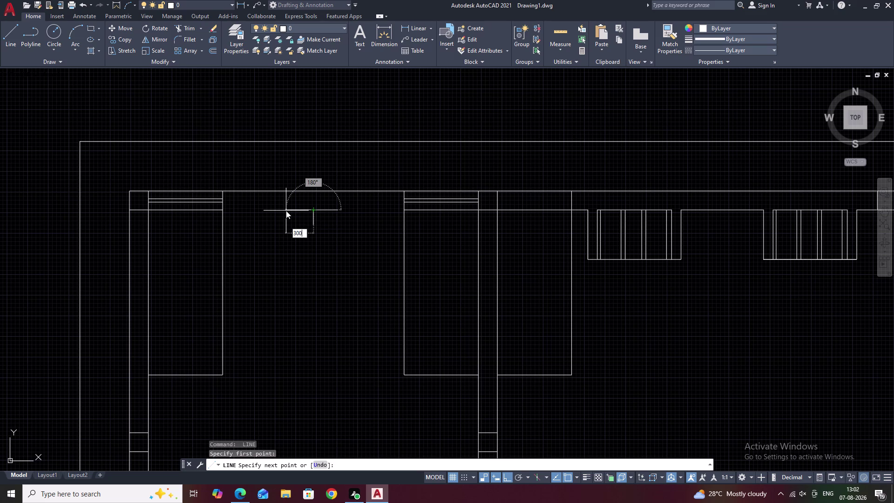
key(space)
key(Escape)
Draw a 600 by 600 box outline hanging below the wall.
key(space)
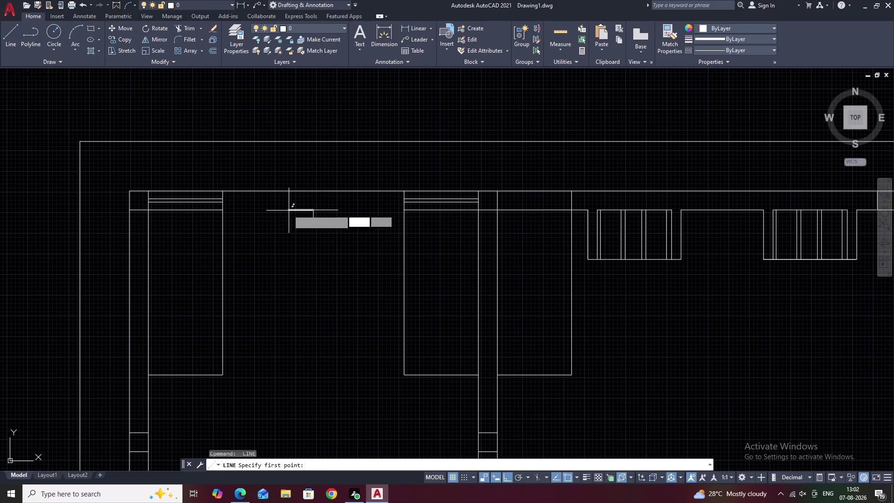
click(288, 210)
text(600)
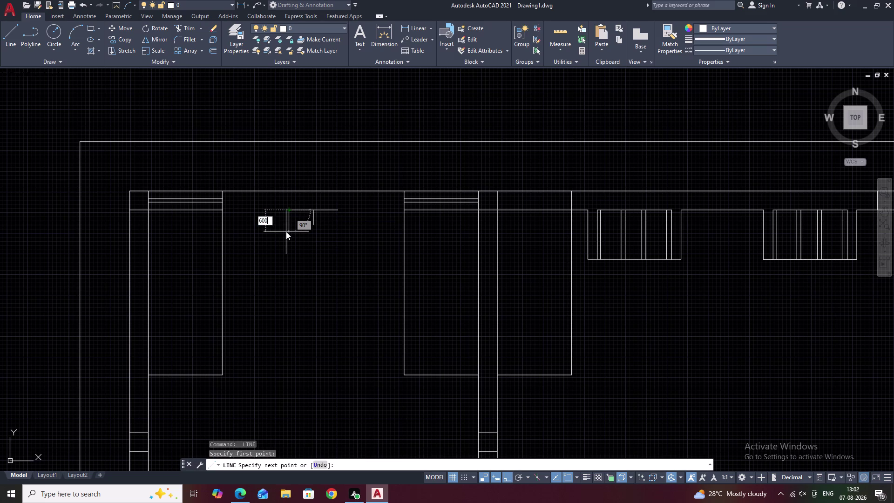
key(space)
text(6)
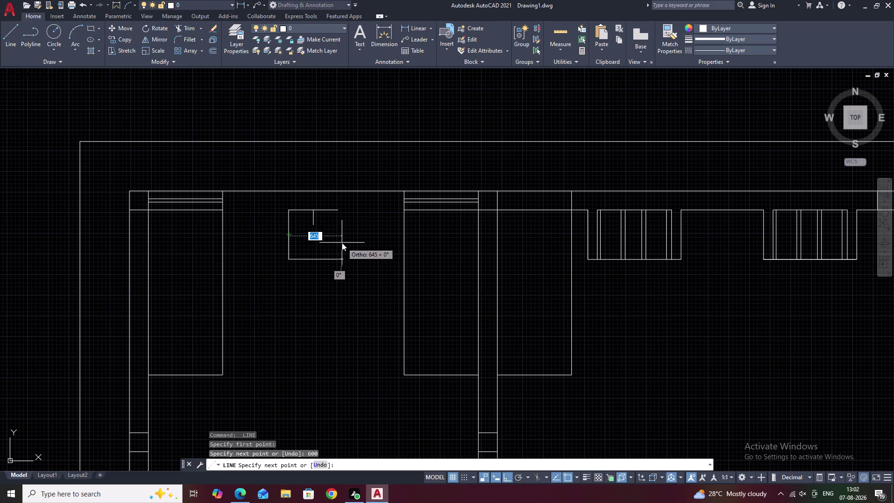
text(00)
key(space)
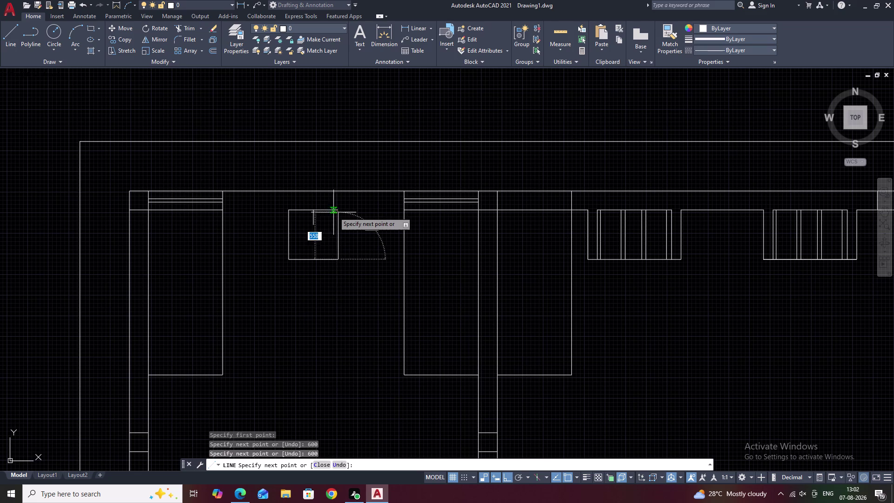
text(600)
key(space)
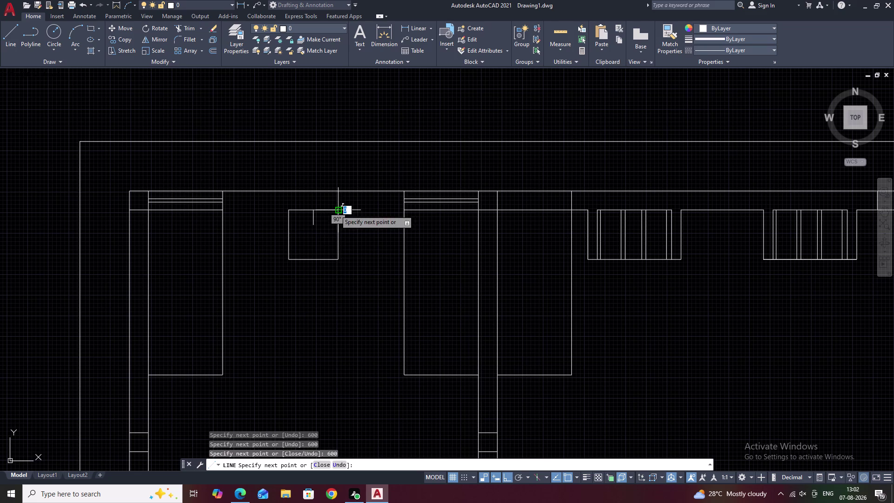
key(Escape)
Extend the wall lines to meet the new fixture.
text(EX)
key(space)
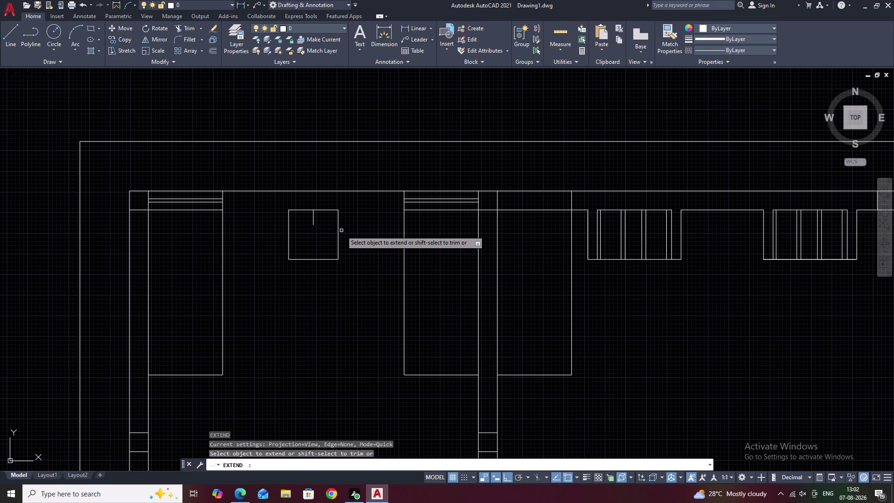
click(330, 210)
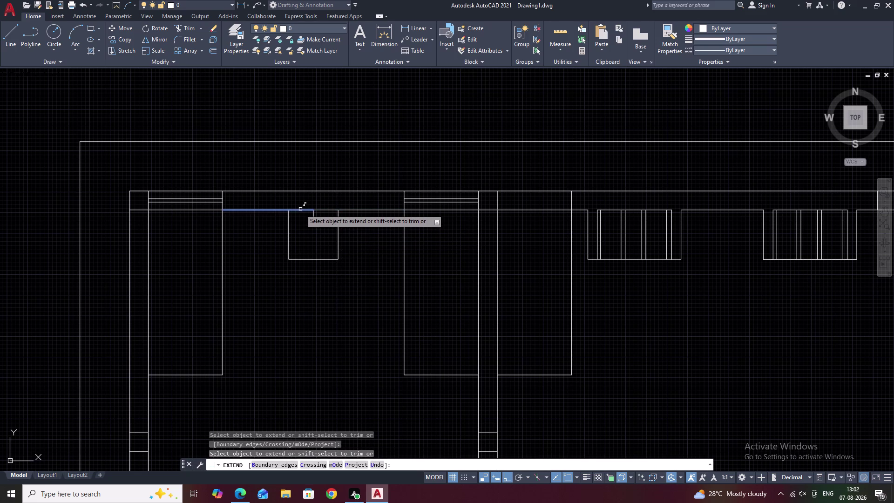
click(300, 209)
key(Escape)
Trim away the stray line inside the fixture.
middle_drag(339, 236, 389, 243)
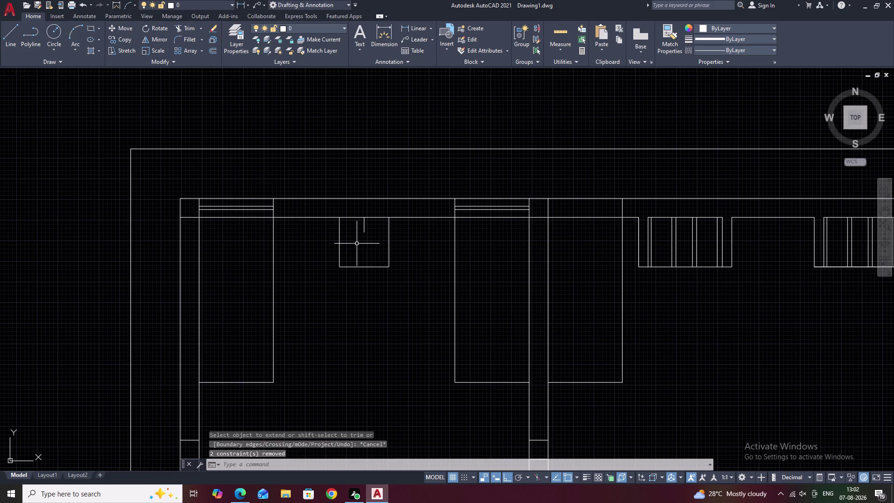
text(TR)
key(space)
click(364, 228)
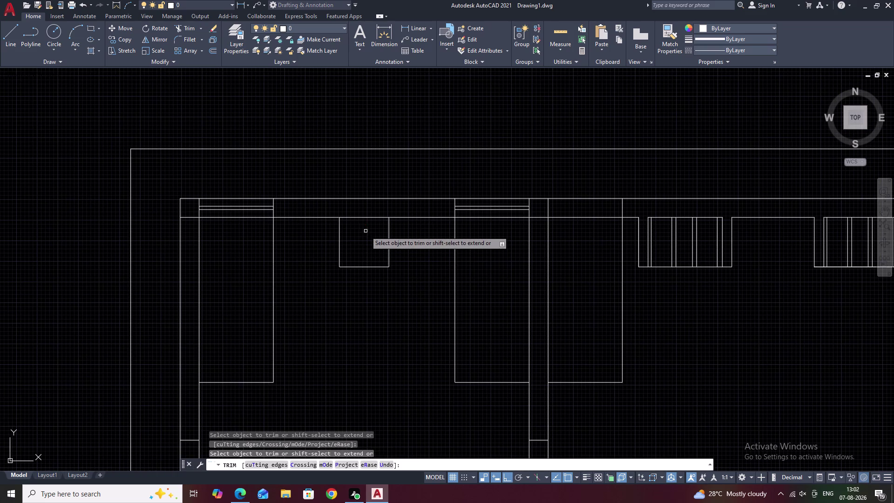
key(Escape)
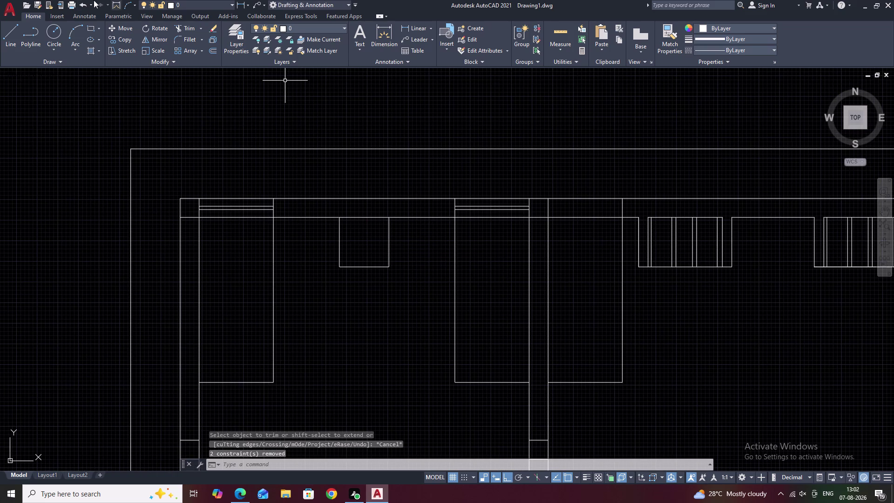
click(53, 30)
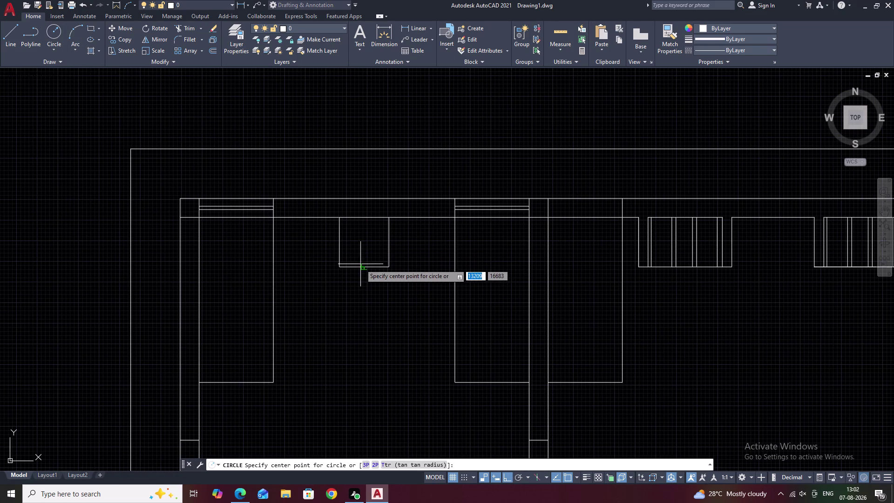
scroll(up, 3)
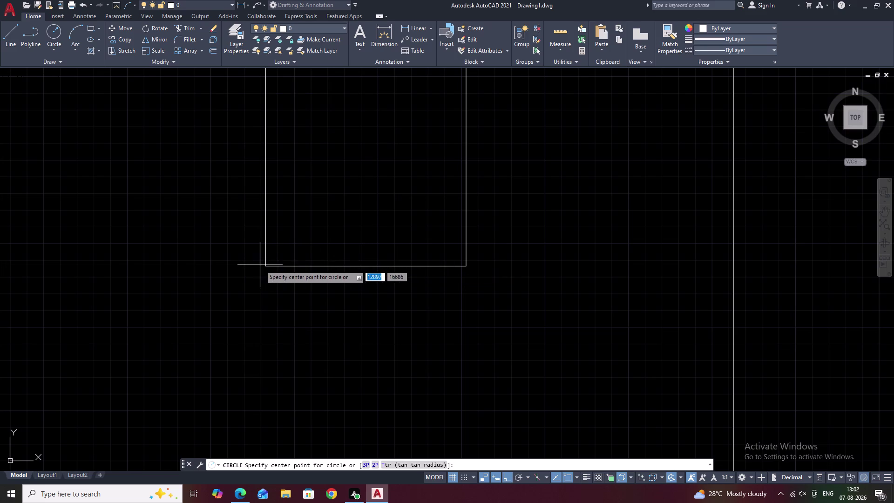
Draw a circle centred on the fixture's bottom edge, cancelling an accidental text box.
click(368, 265)
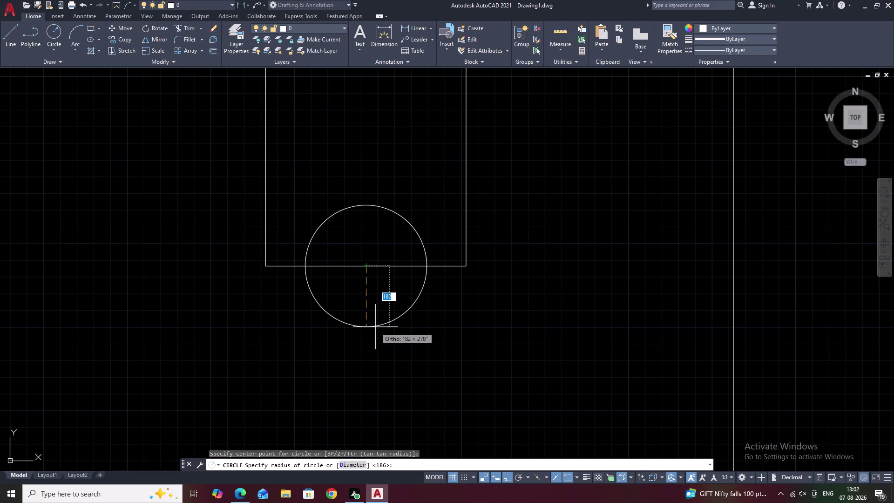
click(376, 326)
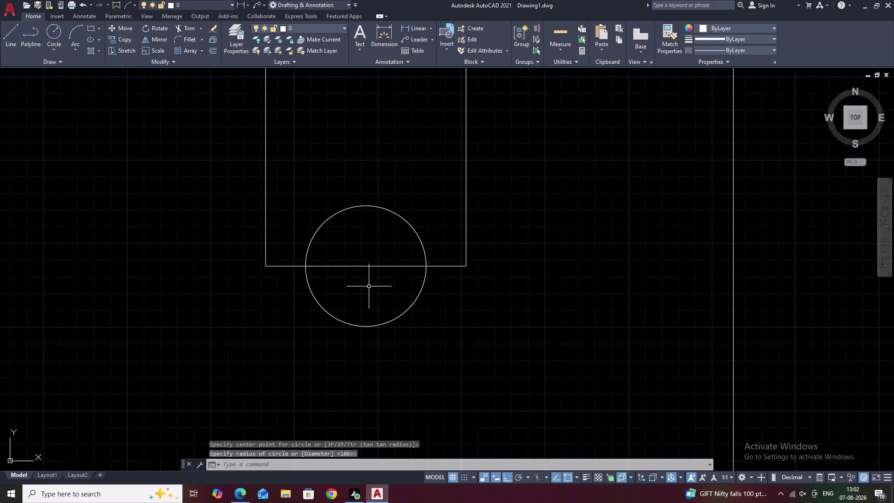
key(Escape)
key(t)
key(space)
drag(431, 221, 309, 228)
click(315, 233)
key(Escape)
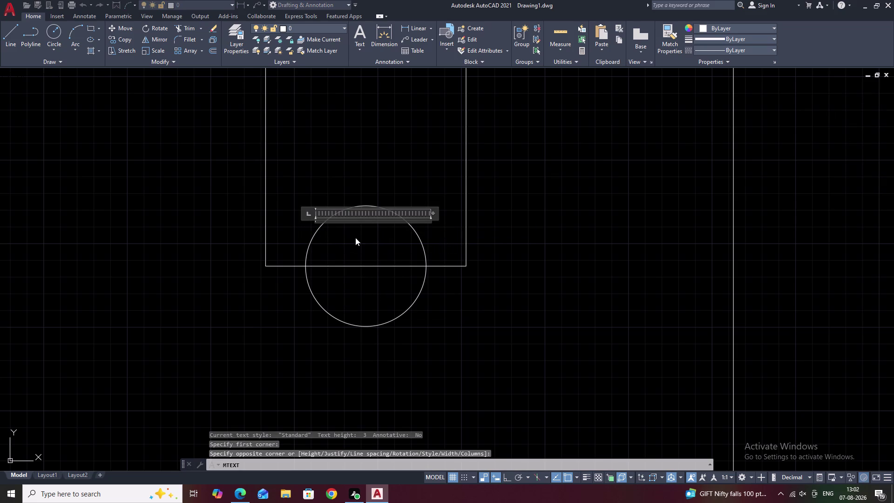
key(Escape)
key(Escape)
Trim the circle's upper half with a fence, leaving a semicircle below.
text(TR)
key(space)
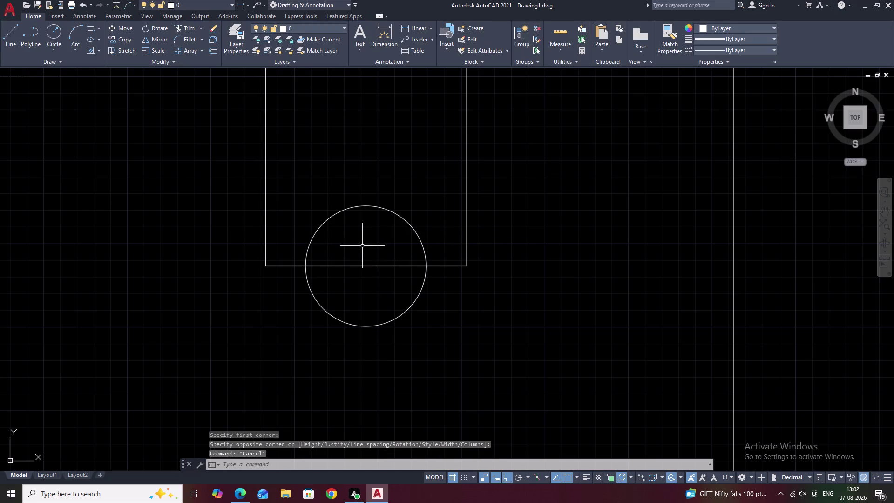
drag(418, 221, 296, 232)
scroll(down, 3)
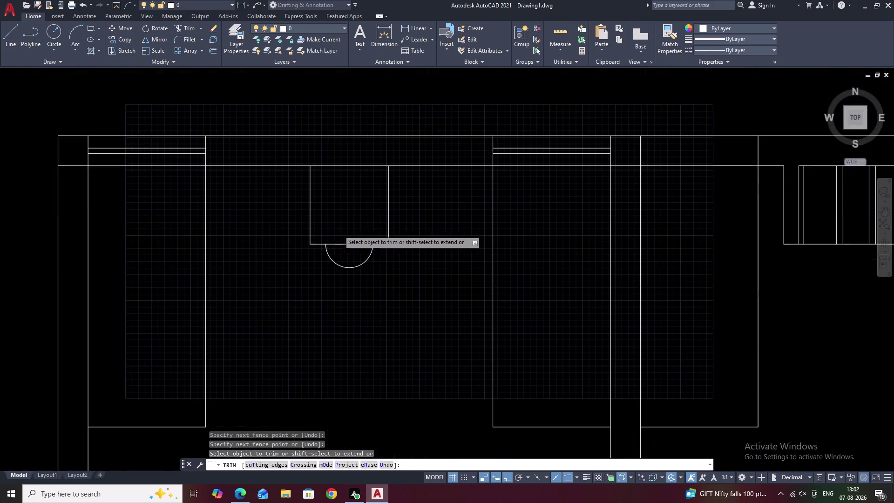
key(Escape)
scroll(down, 3)
Pan the view over to centre the right-side room.
middle_drag(420, 309, 343, 185)
middle_drag(359, 253, 338, 194)
middle_drag(584, 183, 576, 186)
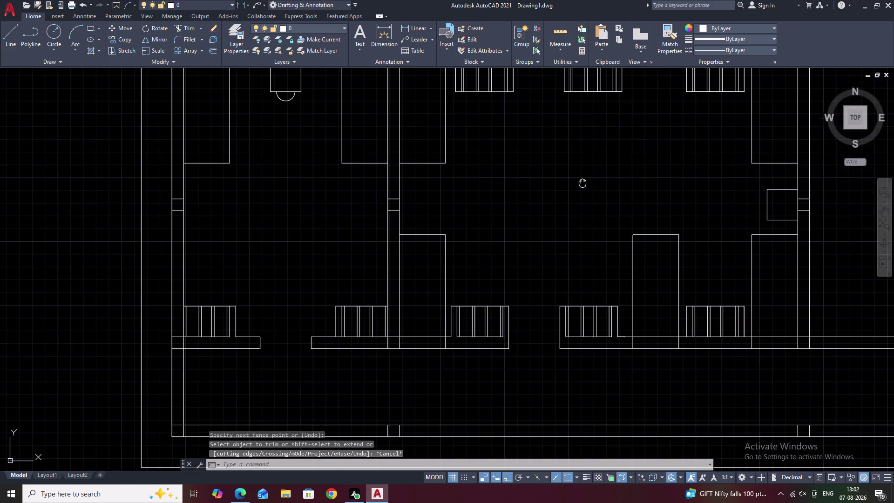
middle_drag(576, 186, 457, 231)
middle_drag(523, 228, 472, 233)
middle_drag(506, 235, 444, 236)
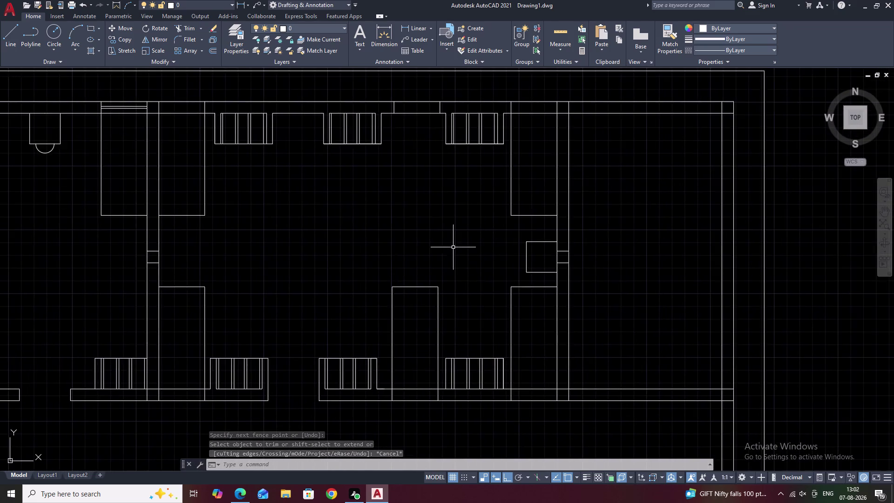
middle_drag(451, 259, 419, 215)
middle_drag(453, 258, 430, 231)
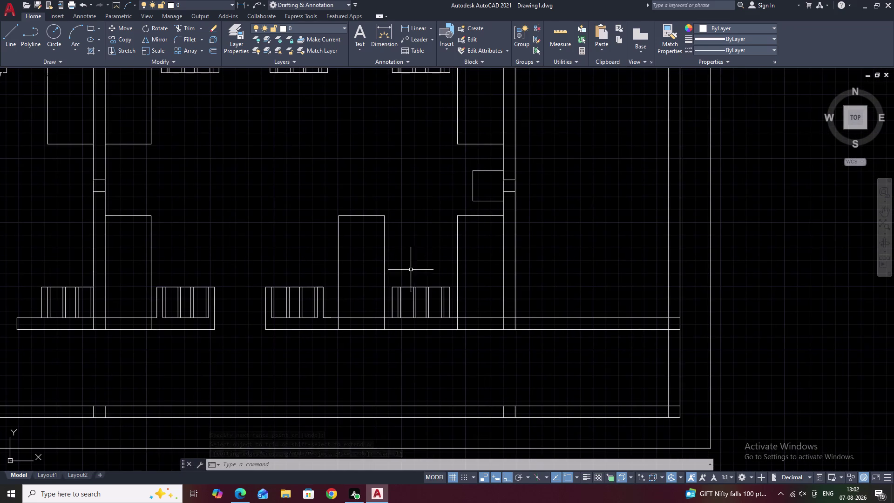
middle_drag(455, 253, 316, 281)
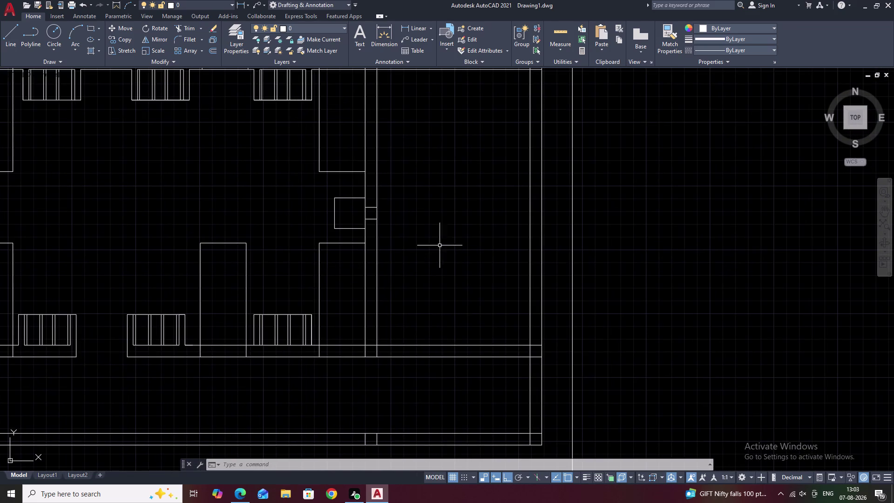
middle_drag(407, 170, 415, 292)
middle_drag(406, 221, 402, 268)
scroll(up, 3)
middle_drag(411, 251, 403, 277)
key(o)
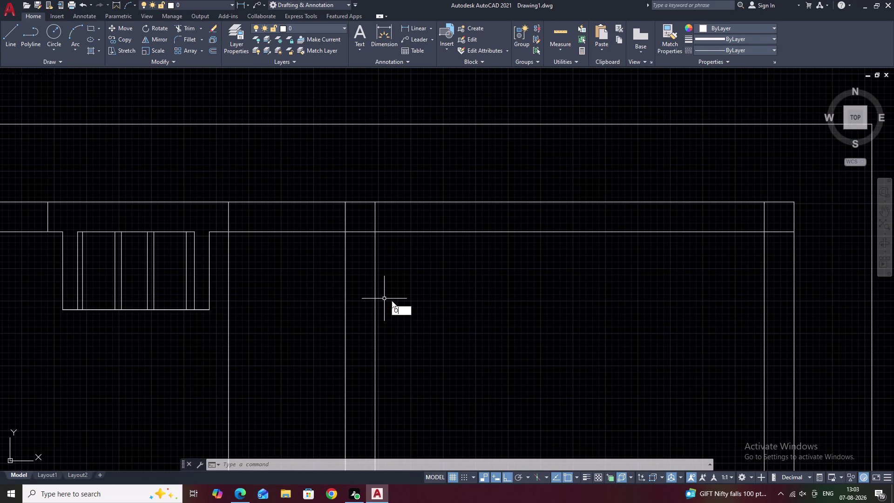
Break the room's top wall line at a point.
key(space)
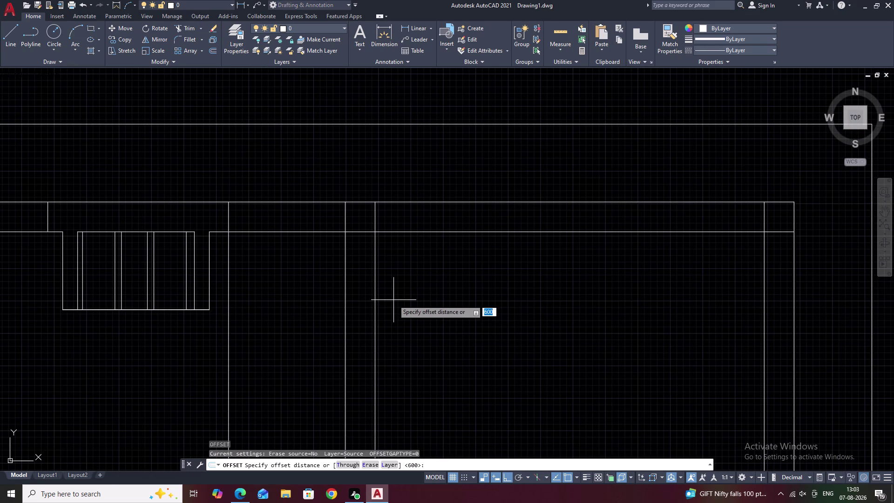
key(Escape)
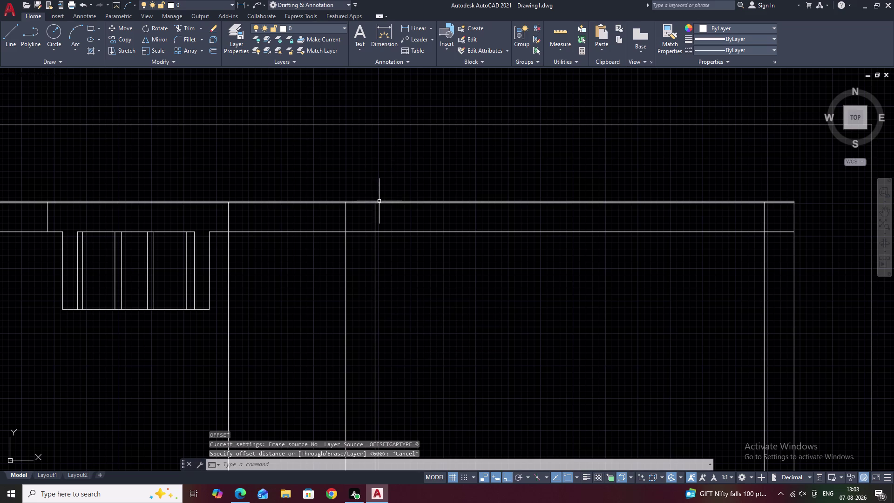
text(BE)
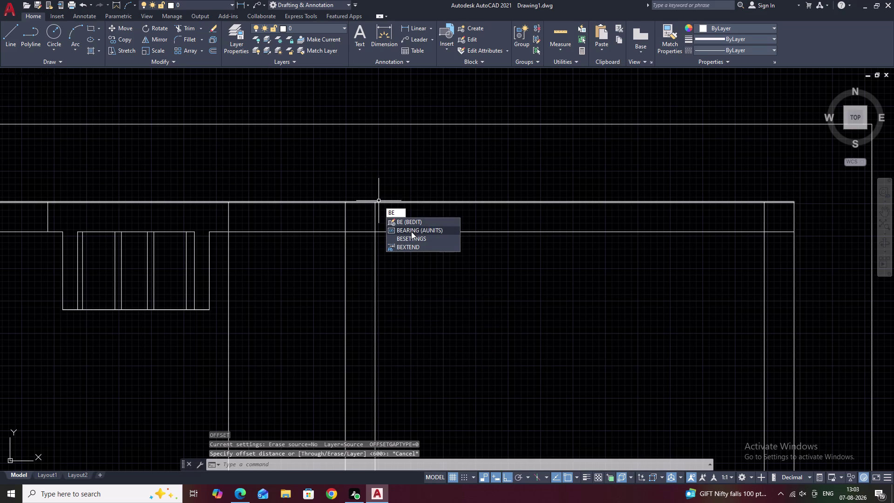
key(BackSpace)
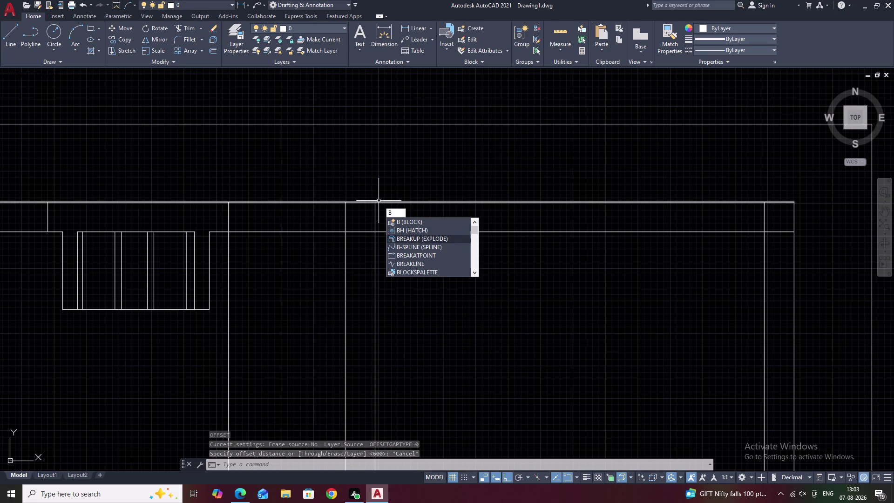
key(r)
click(427, 240)
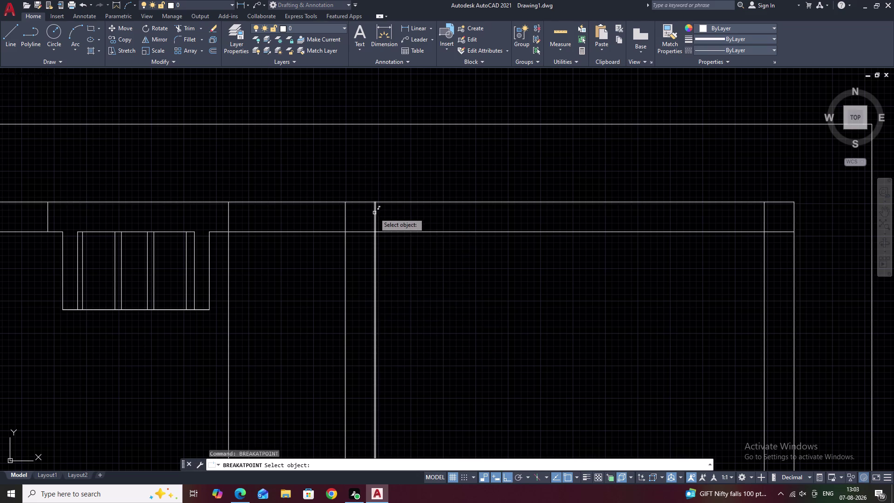
click(375, 213)
click(374, 230)
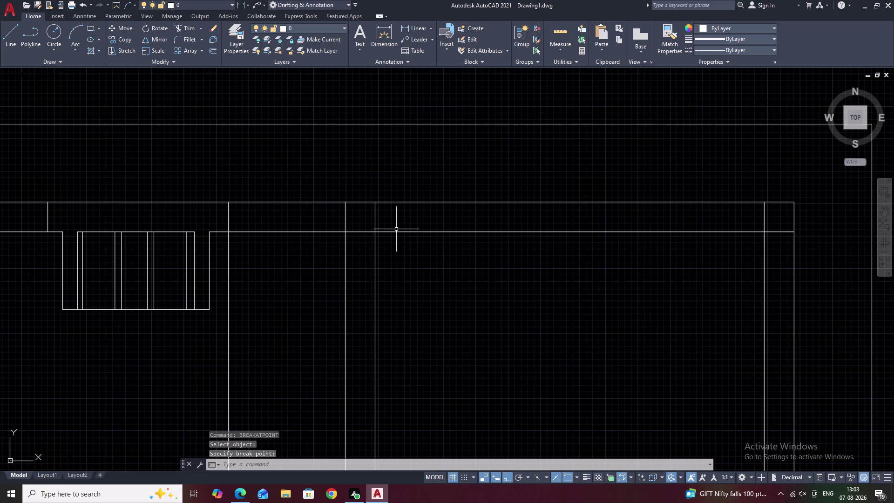
key(Escape)
Offset the vertical wall line 910 to the right.
key(o)
key(space)
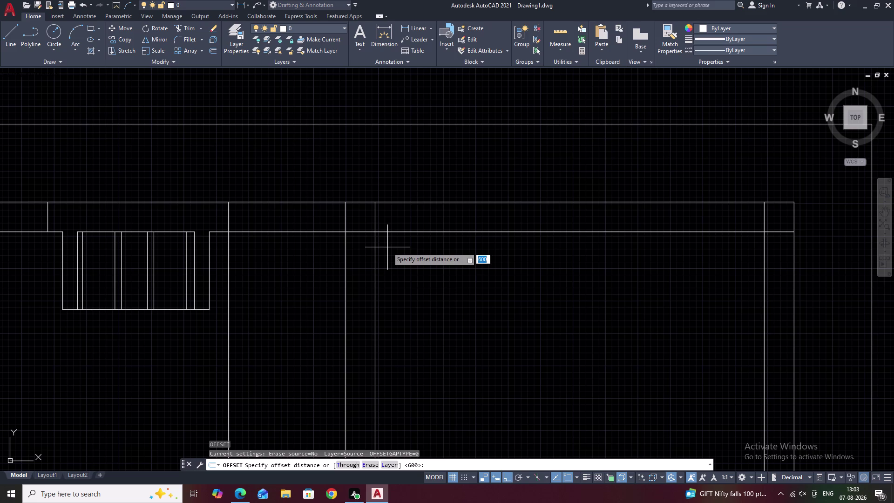
text(91)
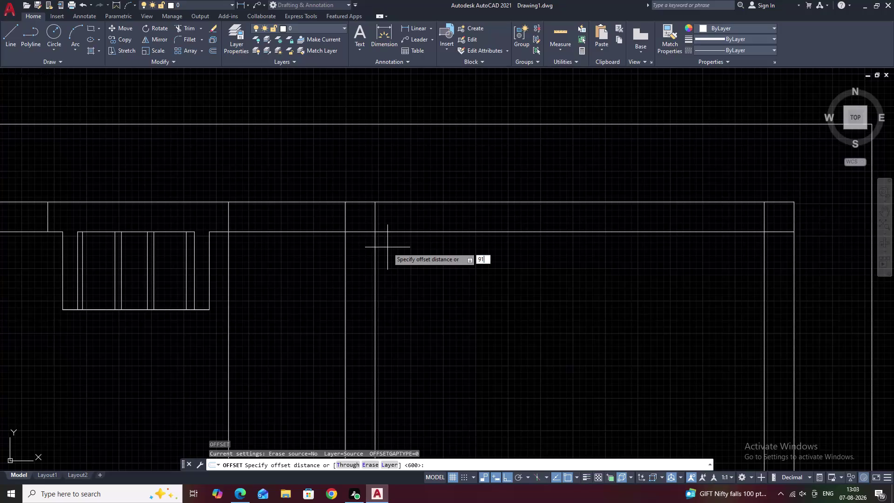
text(0)
key(space)
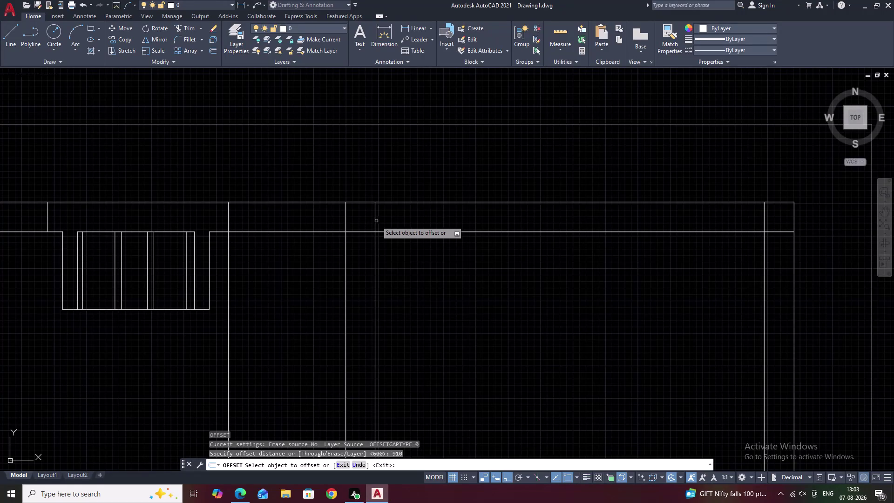
click(375, 219)
click(468, 221)
key(Escape)
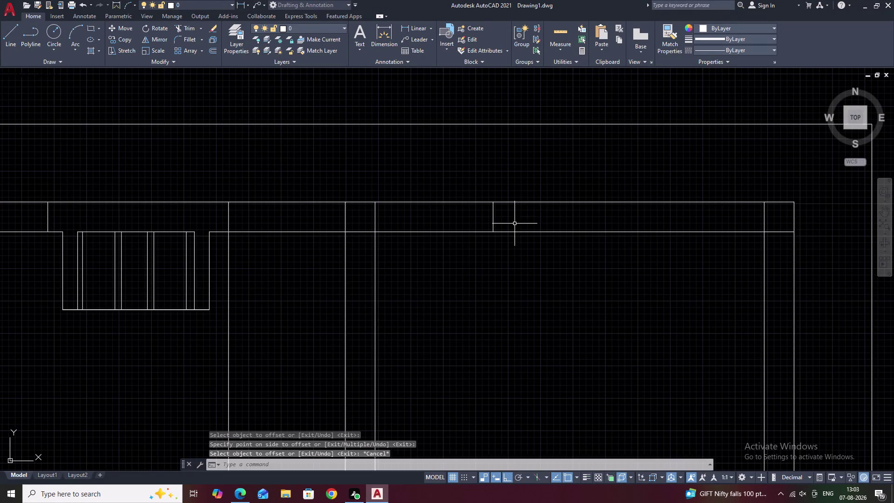
Offset the new vertical line another 600 to the right.
key(space)
text(600)
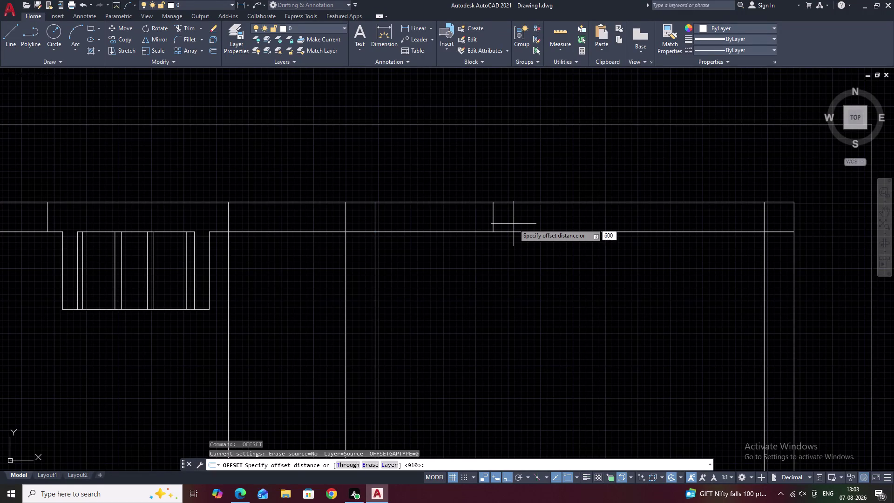
key(space)
click(494, 218)
click(560, 215)
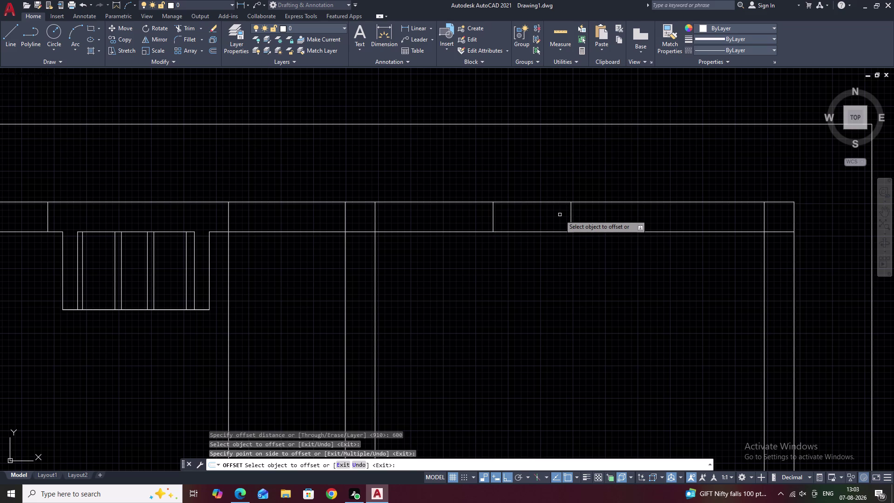
scroll(down, 3)
middle_drag(560, 288, 536, 144)
middle_drag(554, 285, 546, 173)
middle_drag(541, 277, 537, 160)
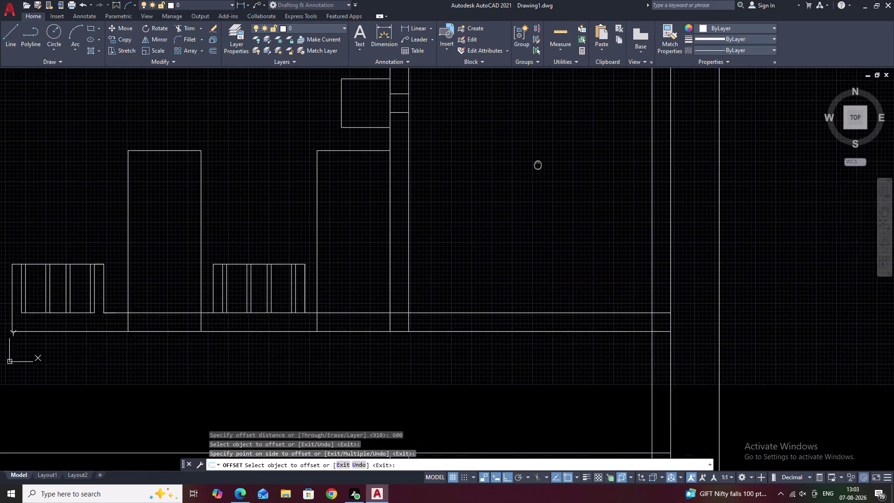
click(406, 303)
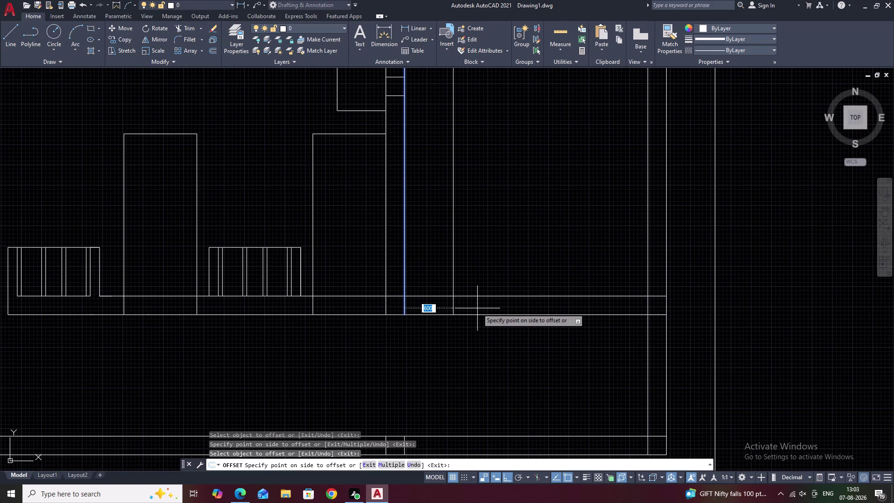
key(Escape)
Offset the wall line near the bottom wall by 910.
key(space)
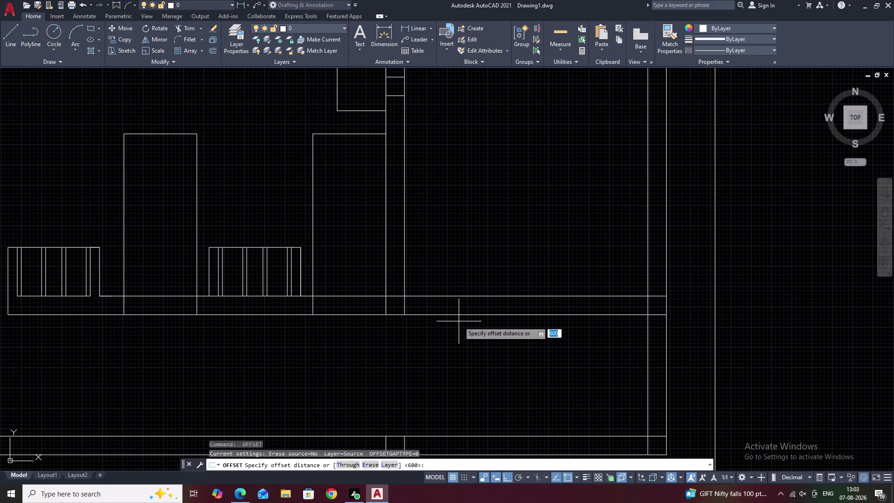
text(910)
key(space)
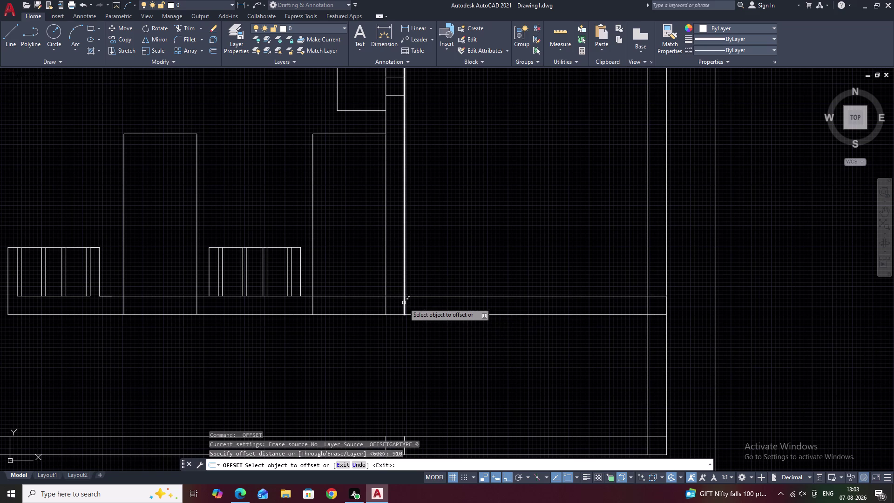
click(404, 303)
click(461, 309)
key(Escape)
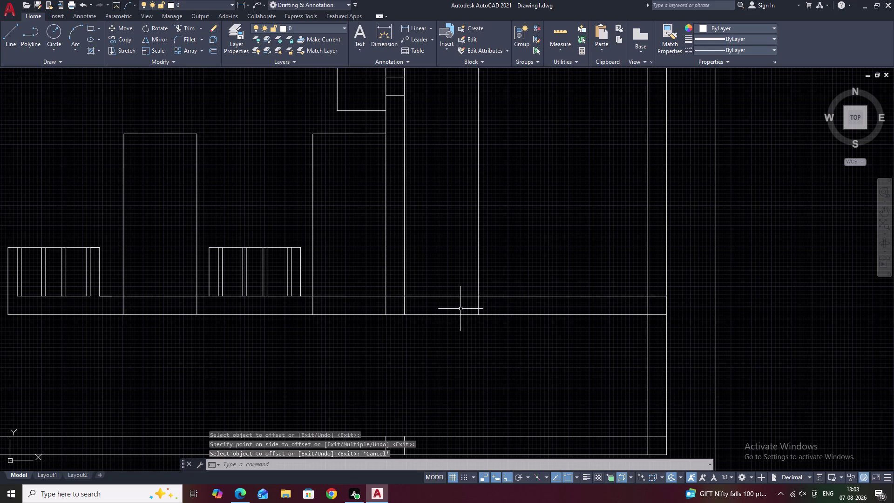
Start trimming by fencing across the excess wall line pieces.
text(TR)
key(space)
drag(529, 234, 470, 254)
Cancel the trim while panning around the floor plan.
scroll(down, 3)
middle_drag(476, 230, 476, 238)
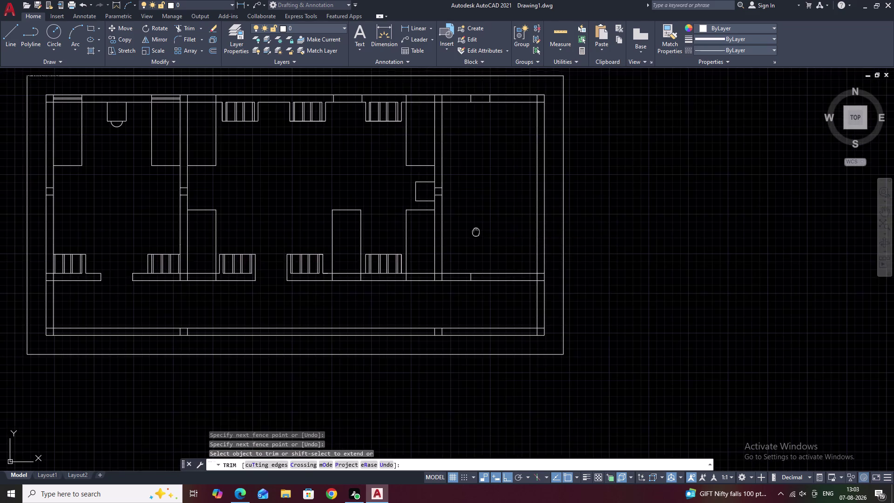
middle_drag(476, 238, 479, 263)
middle_drag(470, 177, 474, 195)
key(Escape)
middle_drag(501, 264, 492, 199)
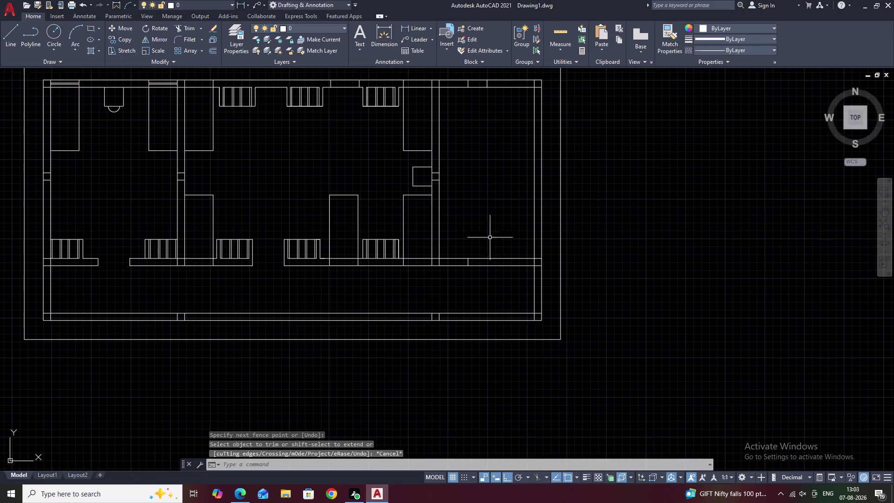
middle_drag(490, 228, 488, 203)
scroll(up, 3)
scroll(up, 3)
Pan the view onto the right-side room's top wall.
middle_drag(469, 254, 472, 211)
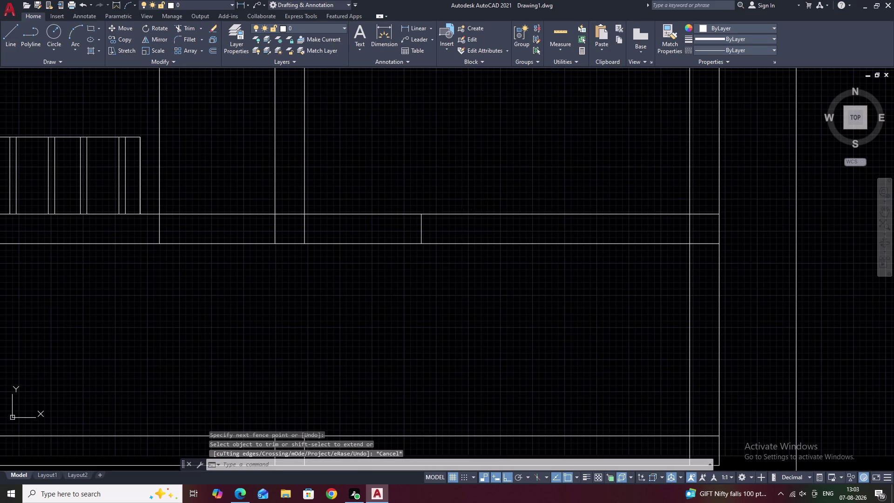
middle_drag(471, 188, 478, 251)
middle_drag(451, 99, 462, 253)
middle_drag(442, 51, 454, 173)
middle_drag(391, 5, 421, 221)
middle_drag(429, 152, 441, 277)
middle_drag(427, 89, 444, 251)
middle_drag(425, 152, 437, 259)
middle_drag(450, 84, 455, 171)
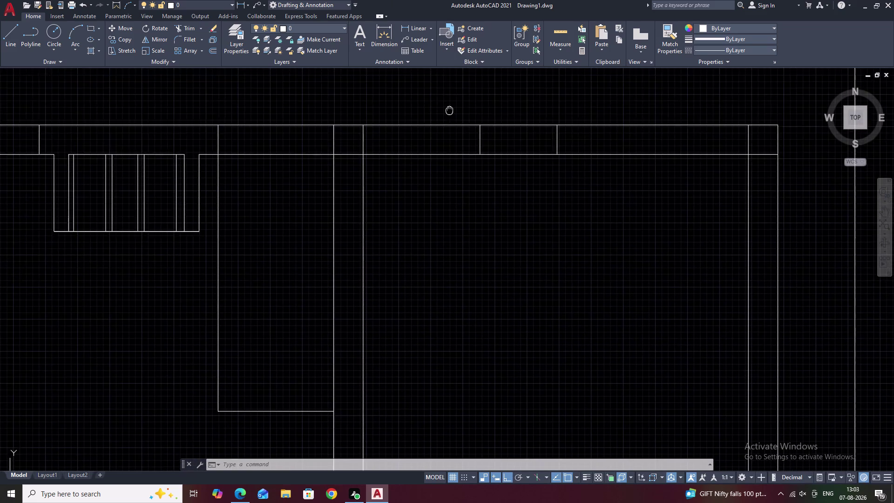
middle_drag(455, 172, 458, 200)
key(Escape)
middle_drag(467, 270, 525, 281)
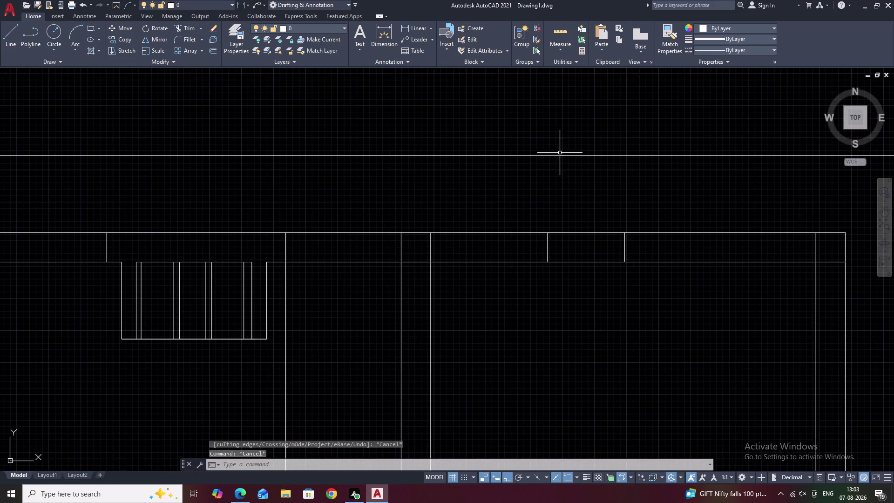
middle_drag(548, 299, 566, 270)
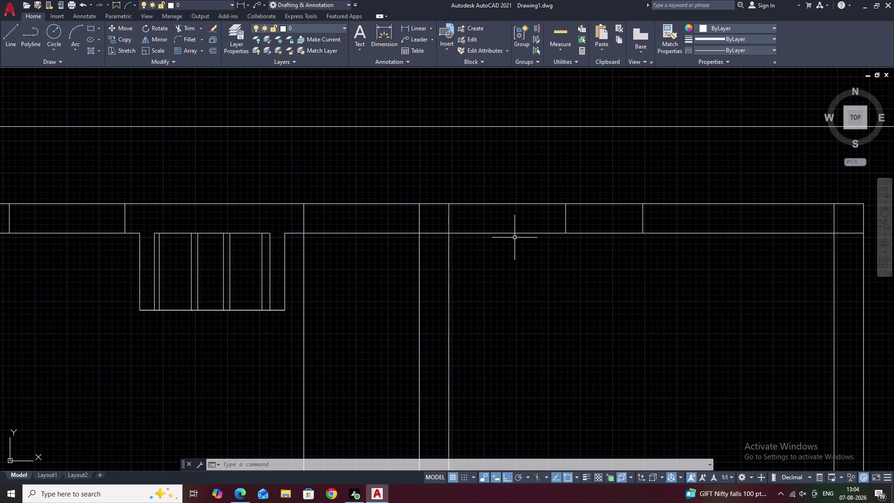
Split the top wall line at a point with Break at Point.
key(b)
key(r)
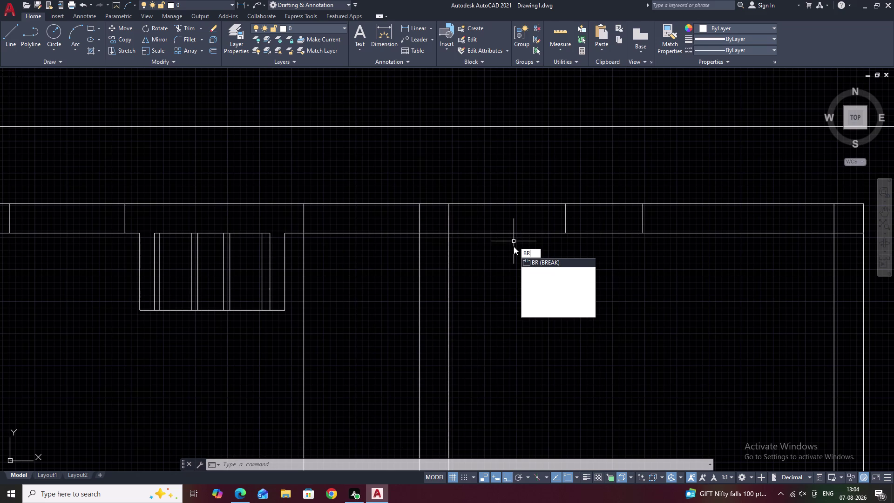
click(565, 275)
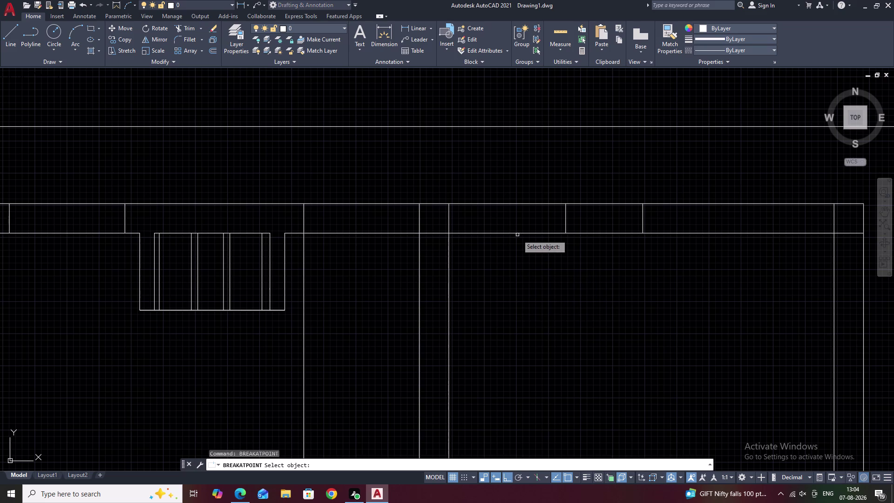
click(518, 233)
click(565, 234)
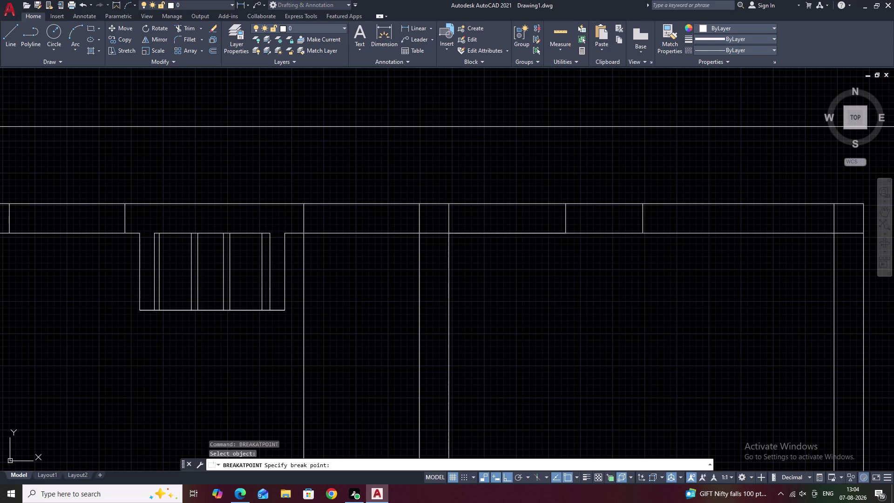
key(Escape)
Offset the split top wall segment 635 downward as the first shelf line.
text(O)
key(space)
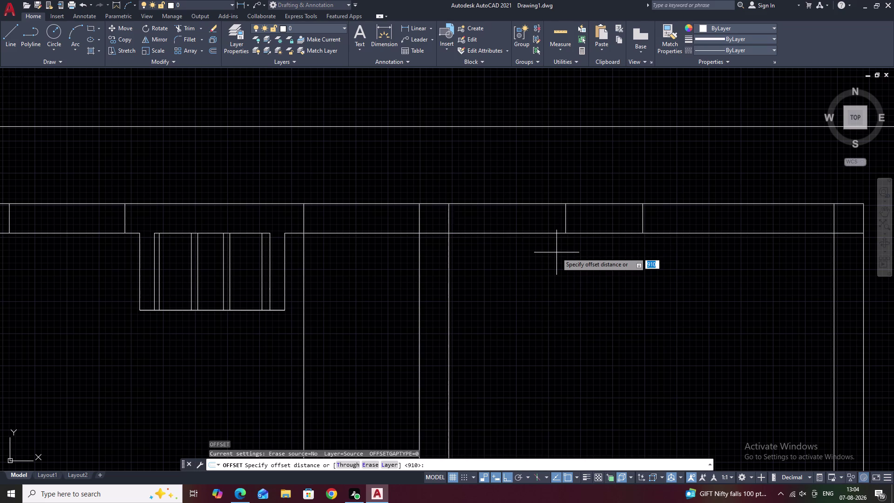
text(63)
key(5)
key(space)
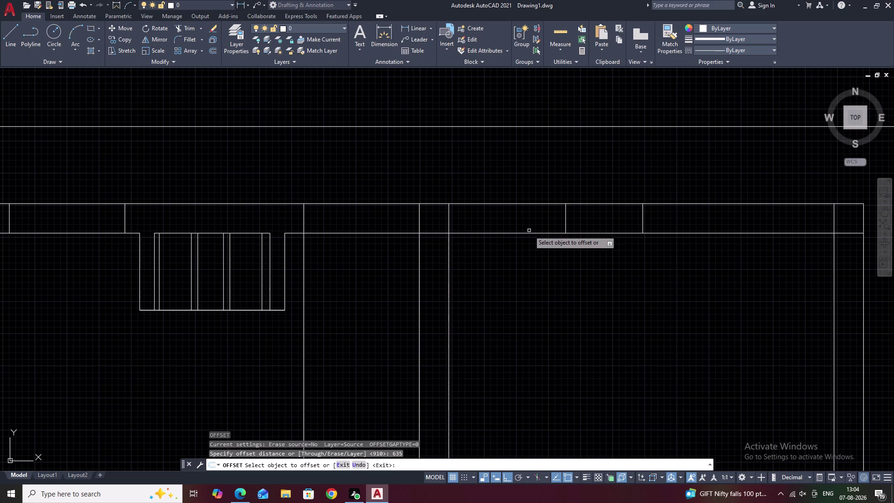
click(528, 233)
click(527, 289)
key(Escape)
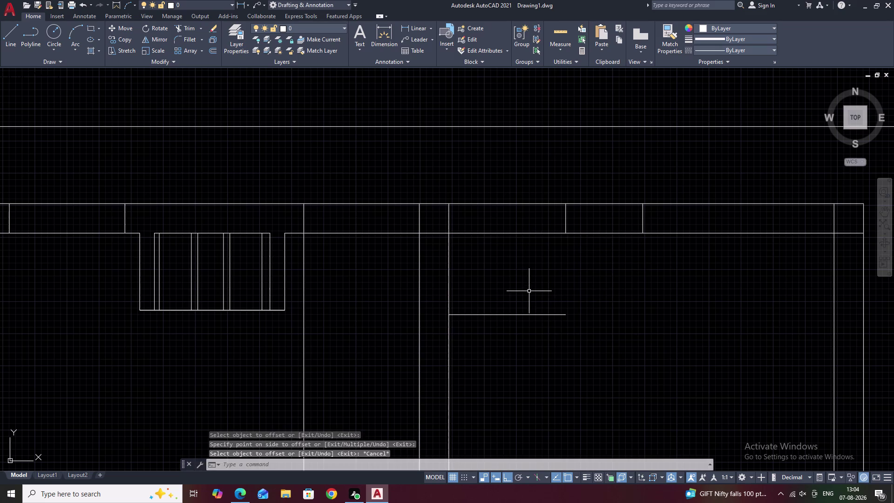
Add the second shelf line 115 below the first.
key(space)
text(115)
key(space)
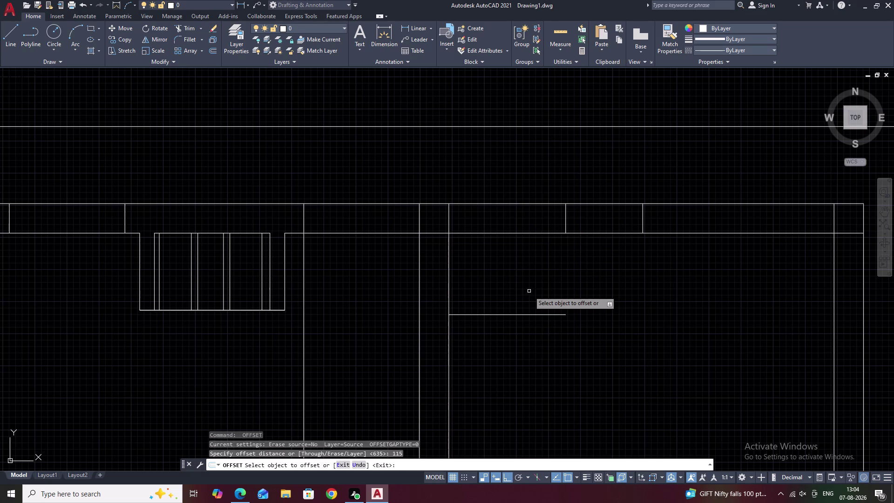
click(510, 314)
click(511, 338)
key(Escape)
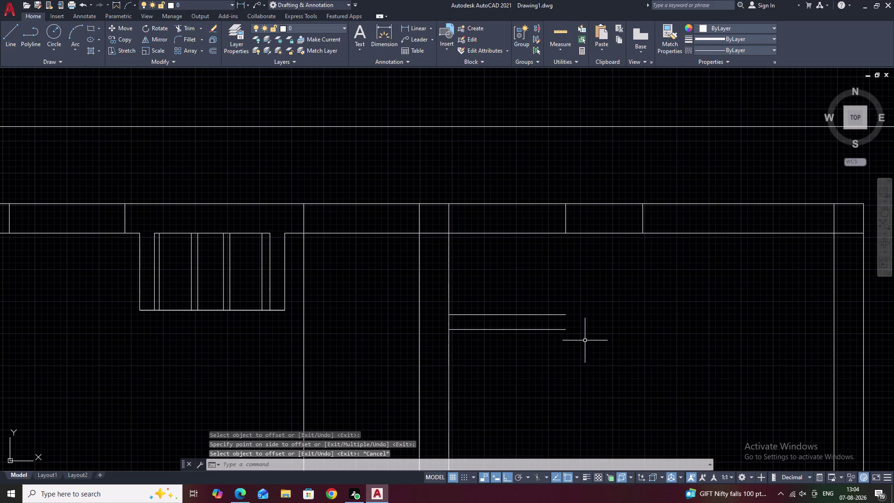
Close the shelf's end with a short vertical line.
key(l)
key(space)
click(566, 332)
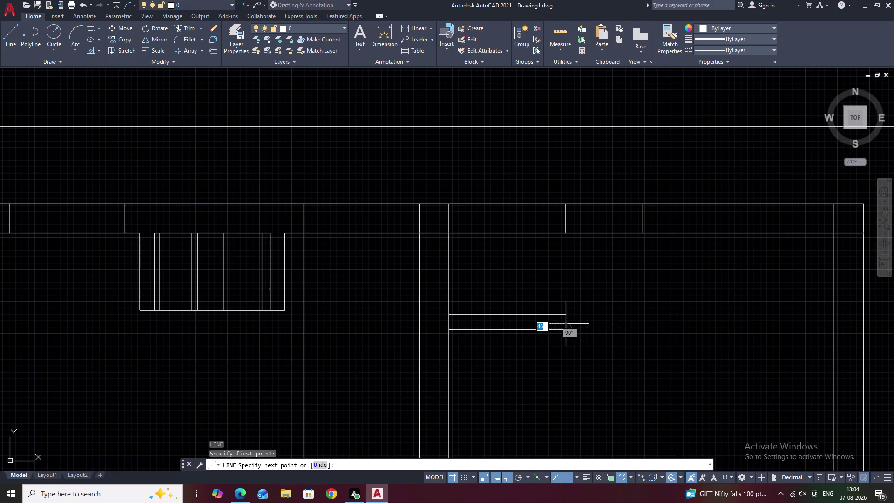
click(566, 316)
key(Escape)
Pull back over the plan and start the EXTEND command.
scroll(down, 3)
middle_drag(582, 343, 529, 332)
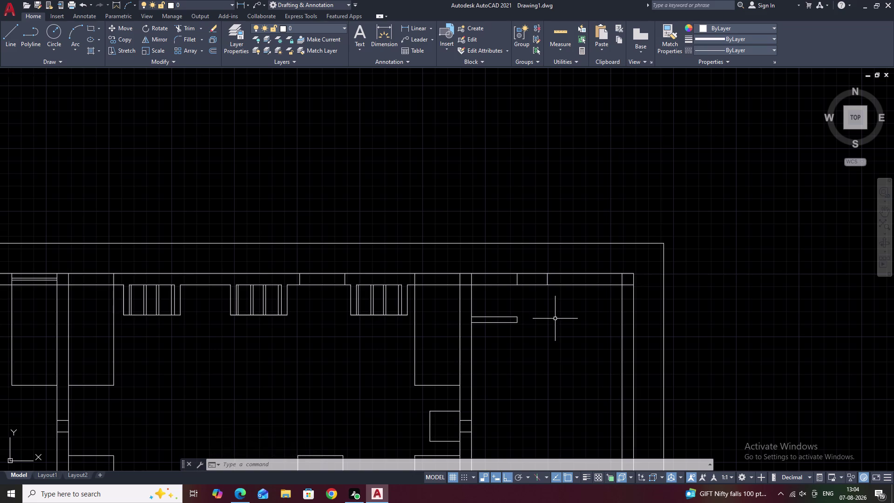
middle_drag(558, 319, 497, 312)
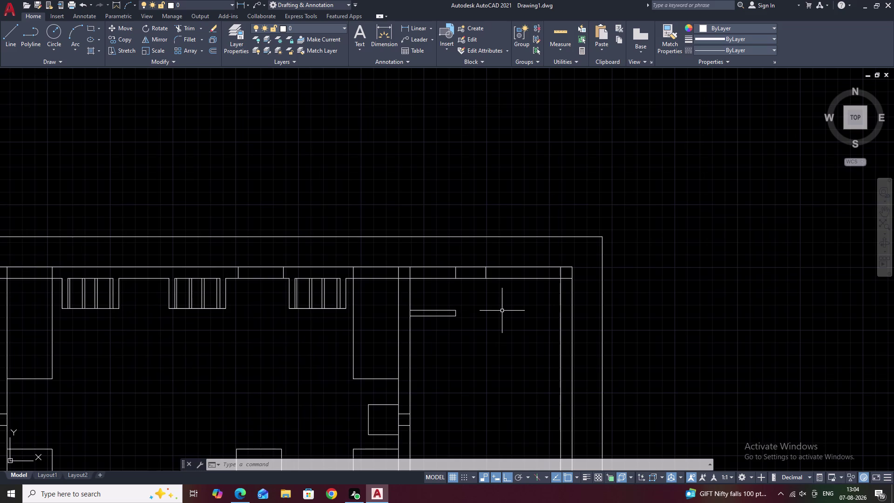
key(l)
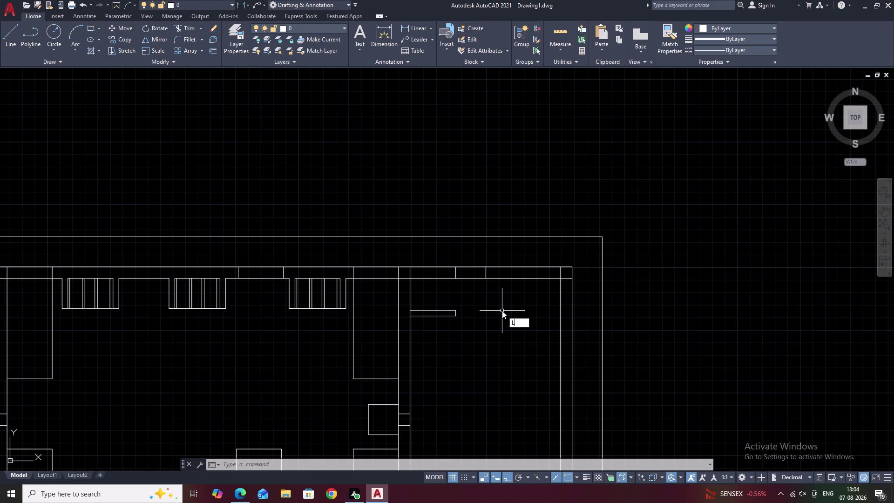
key(Escape)
text(EX)
key(space)
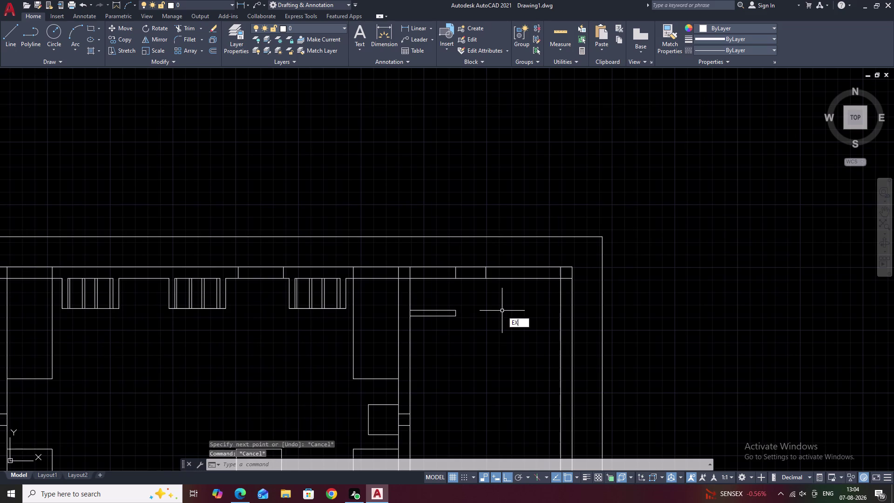
click(487, 276)
middle_drag(505, 315, 502, 267)
scroll(down, 3)
middle_drag(509, 311, 504, 285)
middle_drag(505, 341, 493, 241)
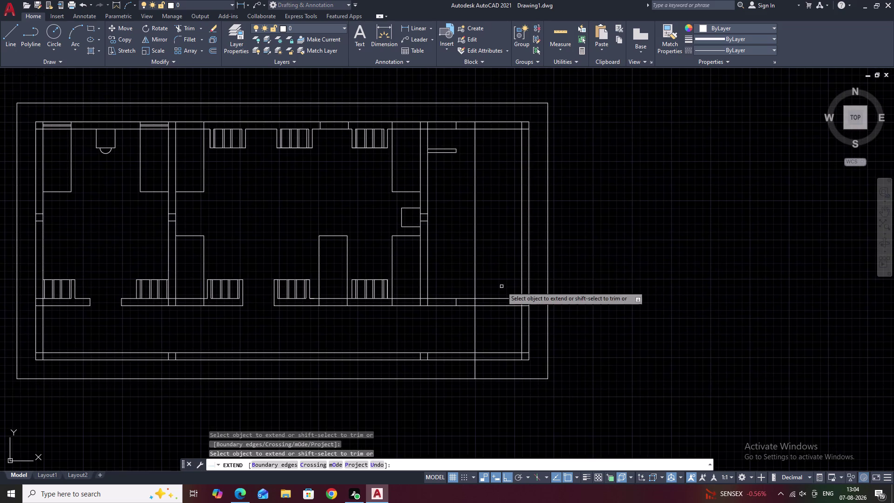
Cancel the extend and zoom in on the right room's top wall.
middle_drag(487, 253, 487, 286)
middle_drag(472, 230, 478, 313)
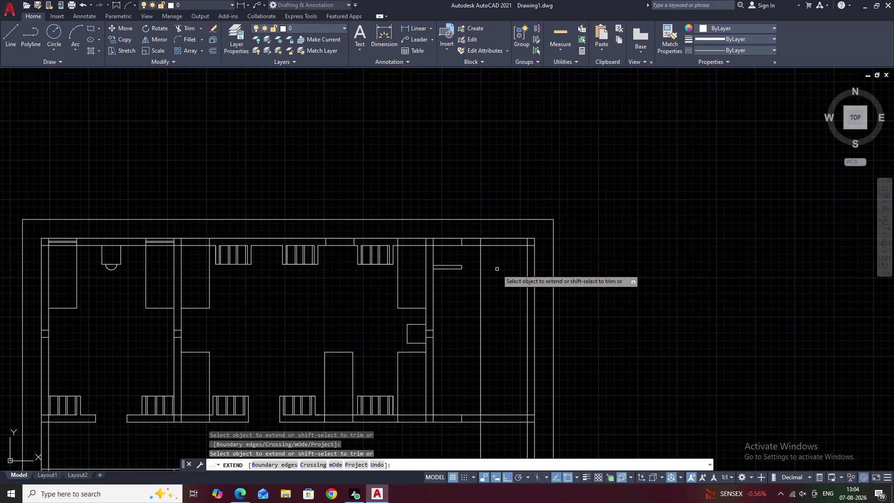
middle_drag(497, 269, 497, 308)
key(Escape)
middle_drag(488, 294, 488, 315)
scroll(up, 3)
scroll(up, 3)
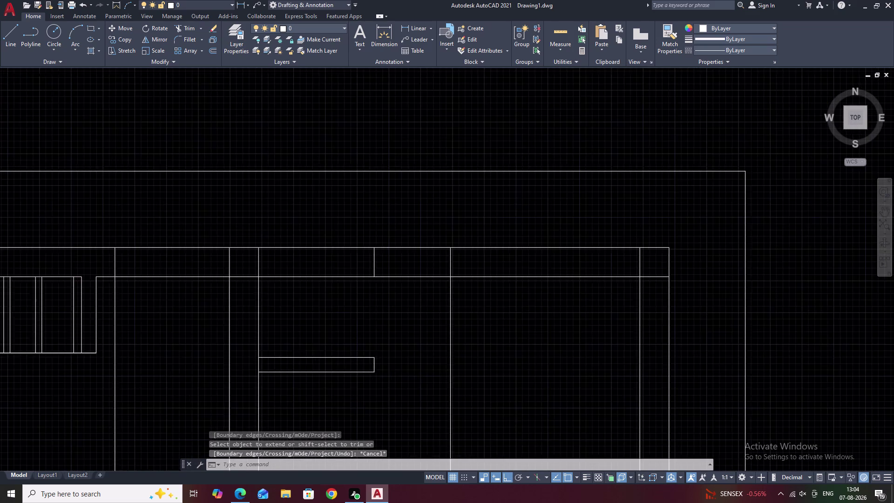
Offset the vertical guide line 115 to the right.
text(O)
key(space)
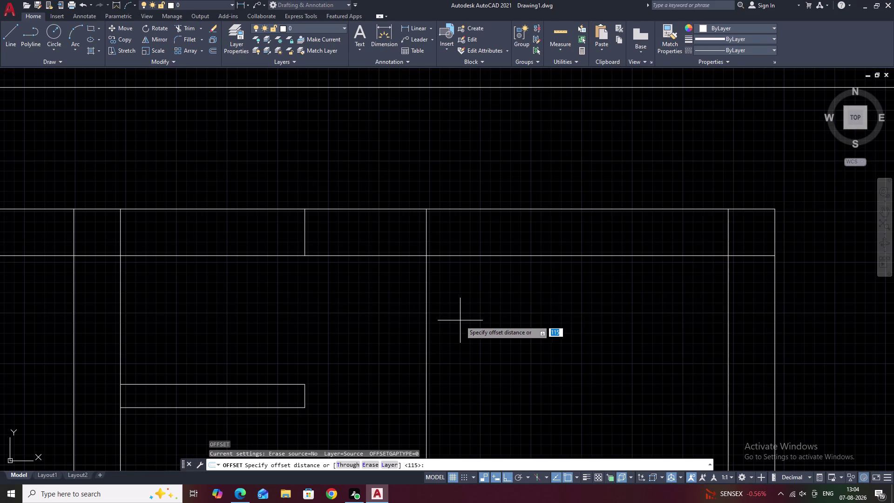
text(115)
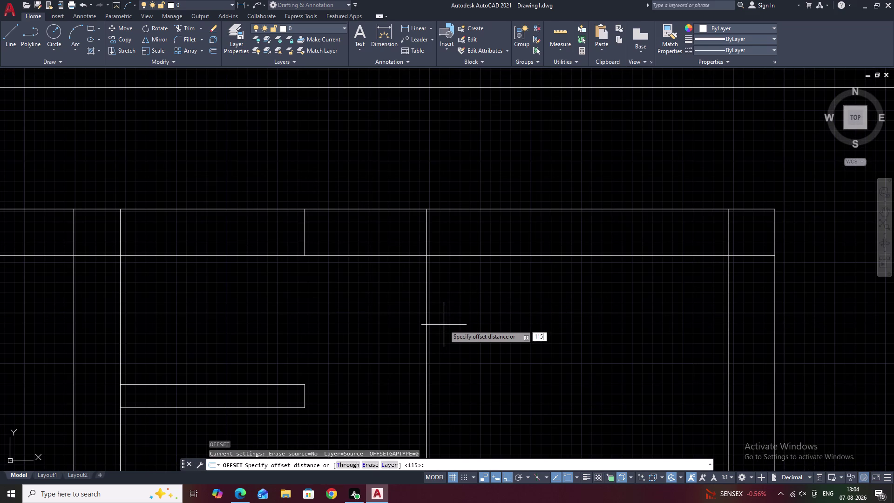
key(space)
click(426, 312)
click(463, 310)
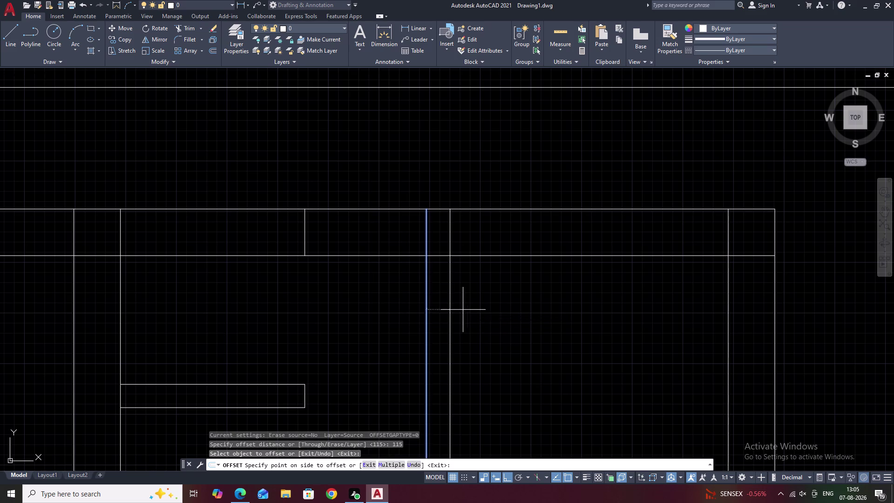
key(Escape)
middle_drag(460, 302, 452, 335)
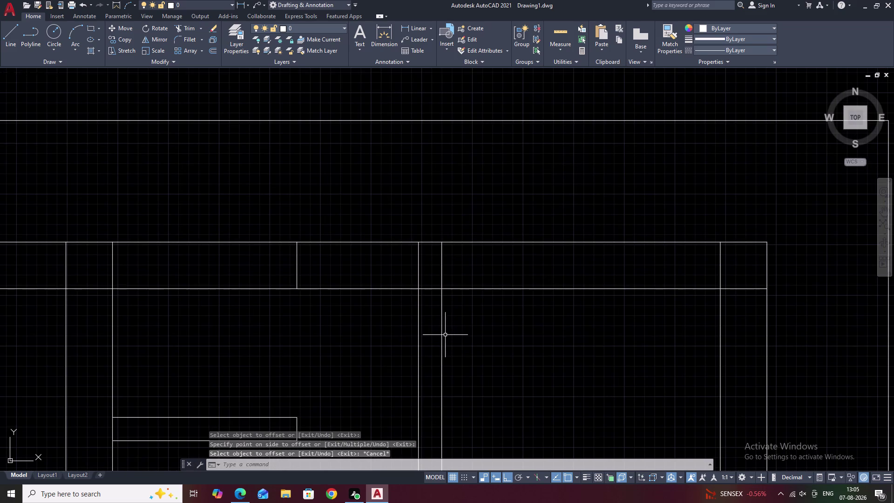
Trim the new line's part crossing the top wall.
text(TR)
key(space)
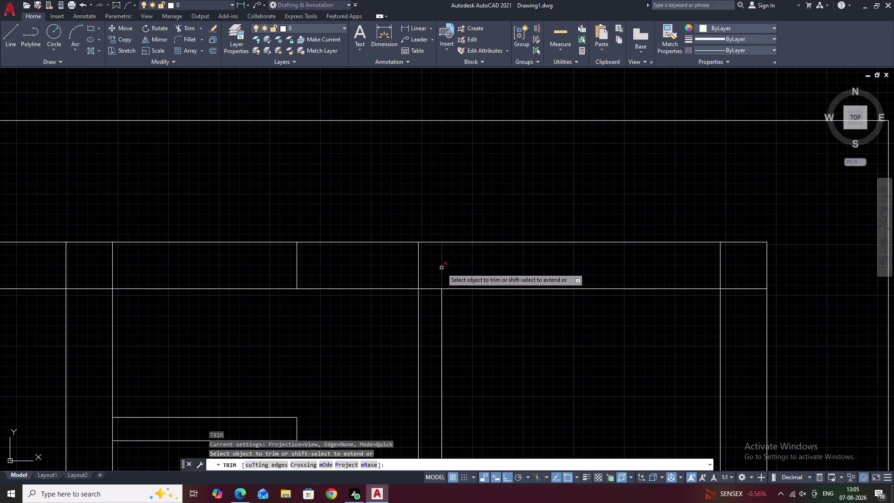
click(442, 268)
scroll(down, 3)
middle_drag(476, 338, 475, 316)
key(Escape)
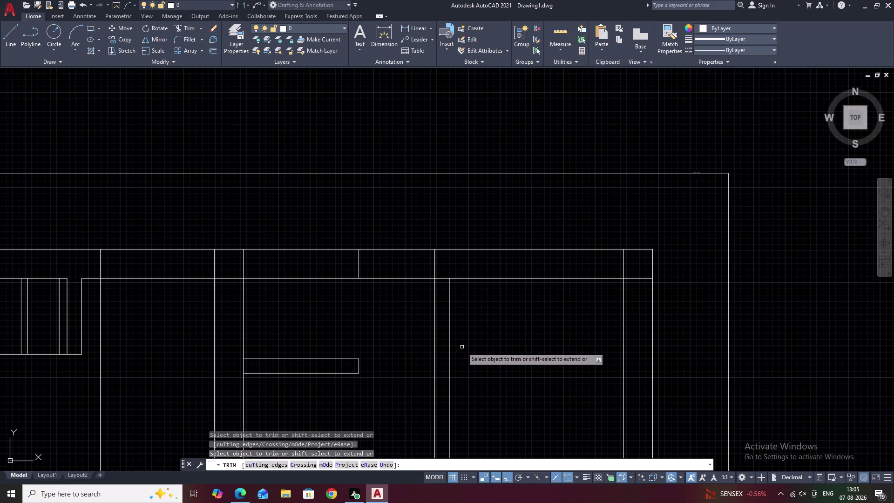
key(Escape)
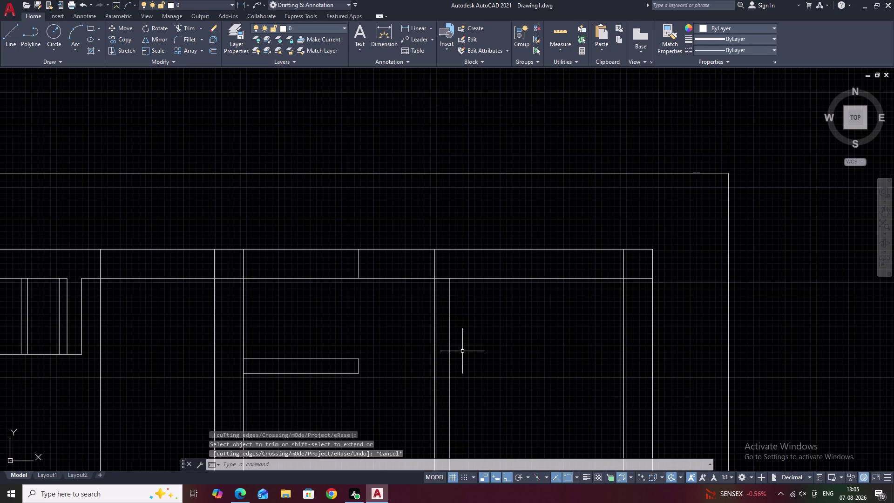
Cancel a mistaken 1500 entry at the command line.
text(15)
text(00)
key(space)
key(Escape)
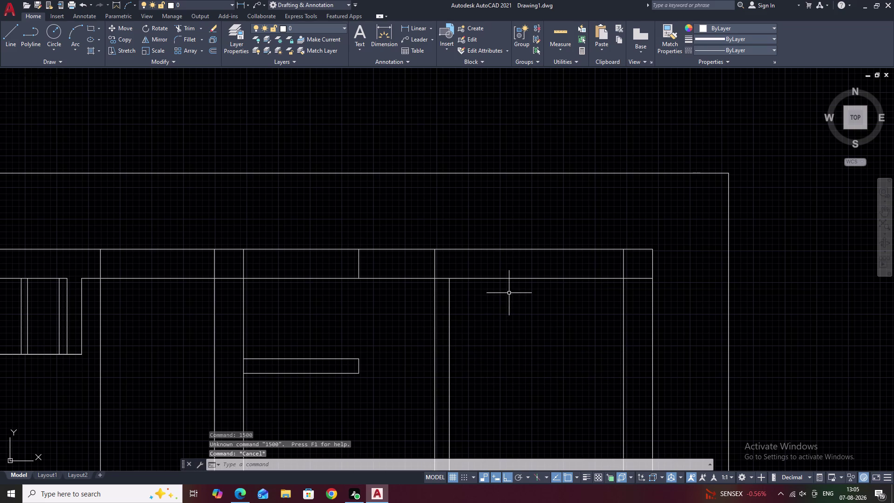
Attempt to break the top inner wall line, then cancel the break.
text(BR)
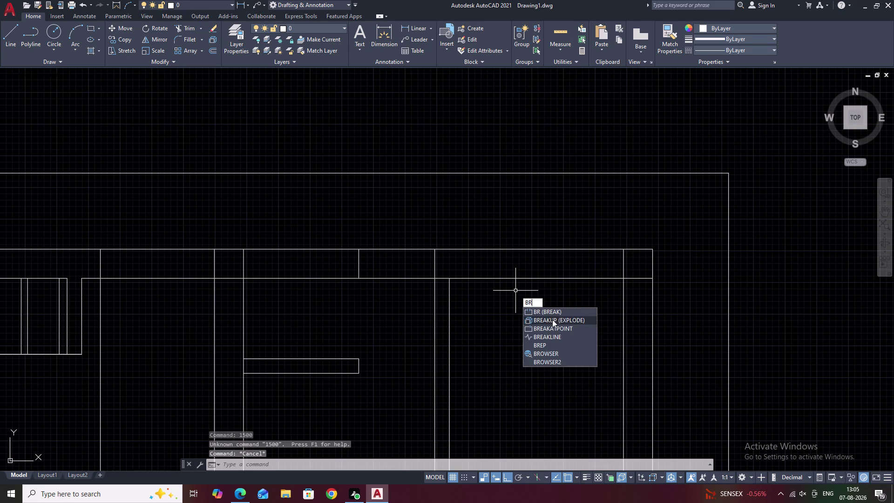
click(556, 329)
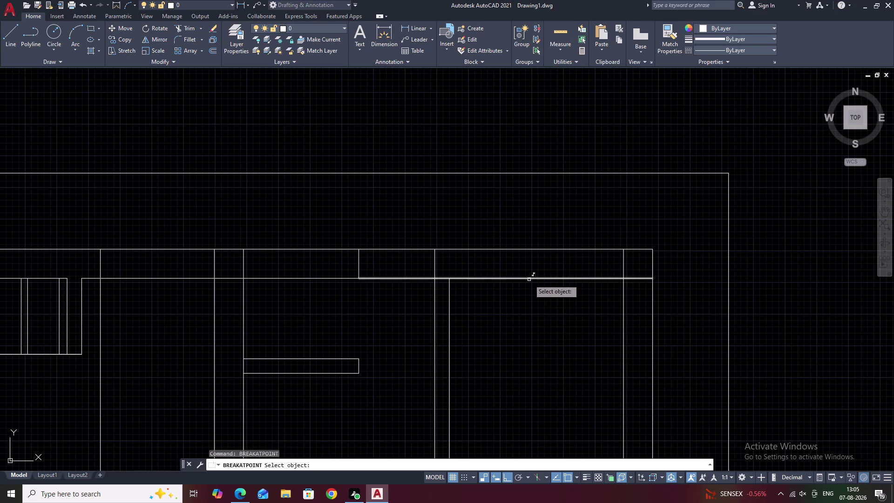
click(529, 279)
click(623, 279)
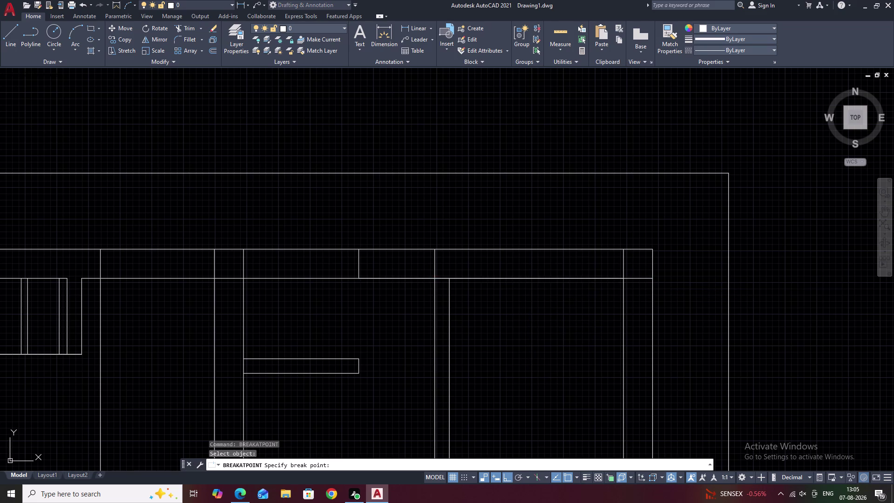
key(space)
click(524, 278)
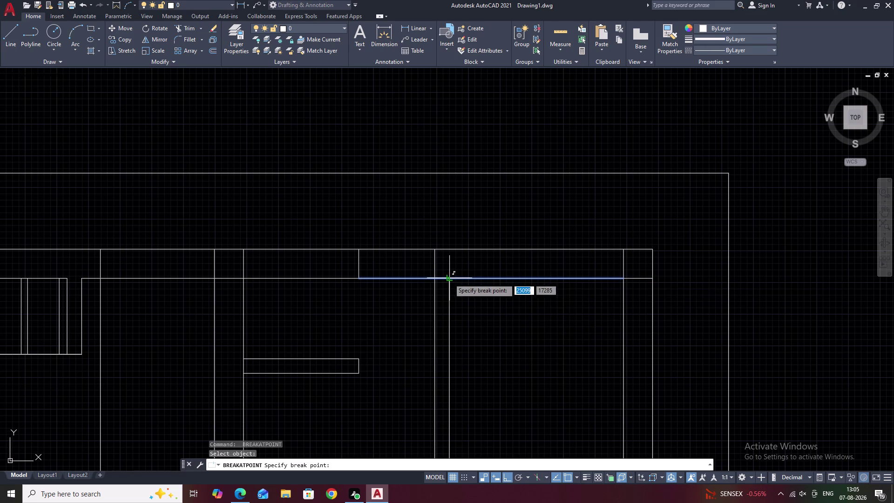
click(450, 278)
key(Escape)
key(Escape)
Offset the top inner wall line 1500 downward across the room.
key(o)
key(space)
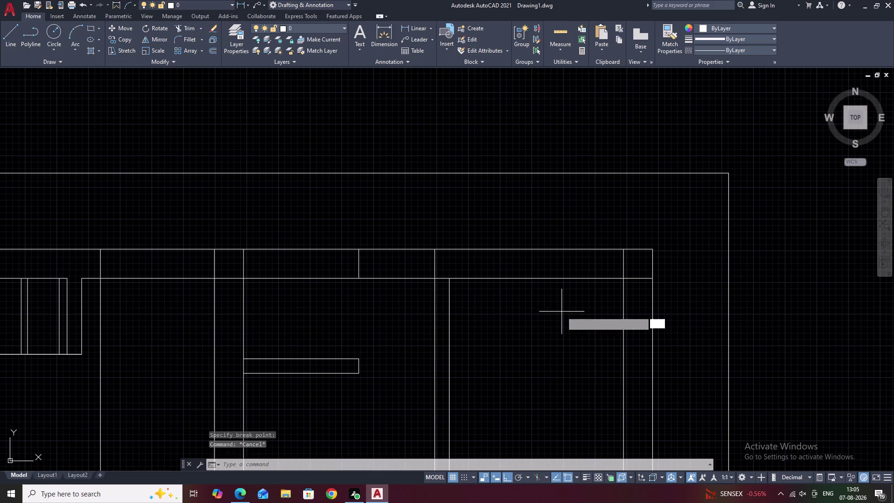
text(1500)
key(space)
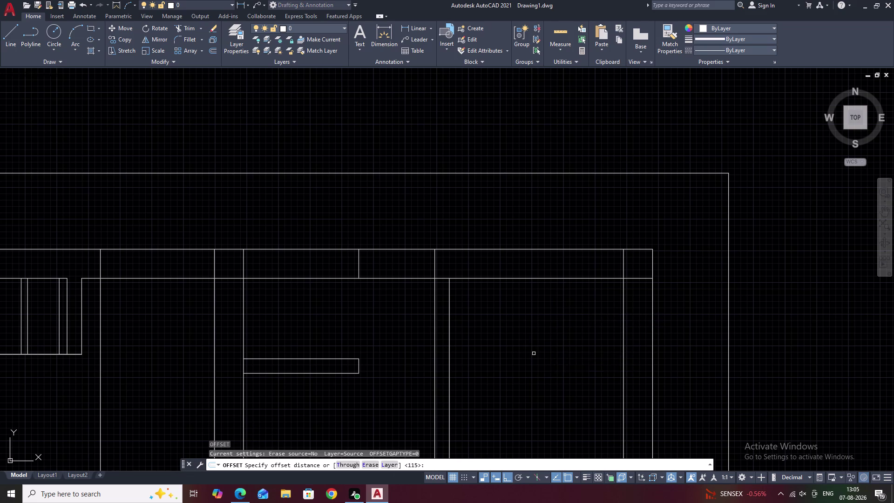
click(536, 280)
click(536, 336)
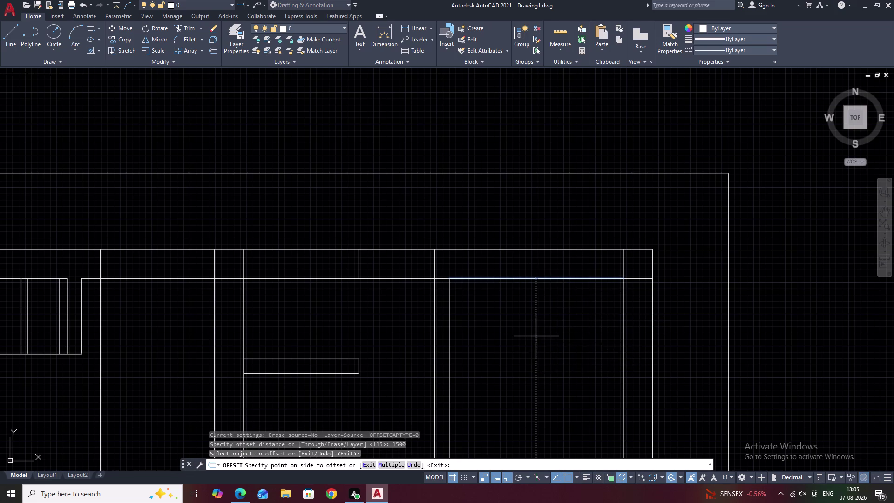
scroll(down, 3)
middle_drag(551, 347, 545, 309)
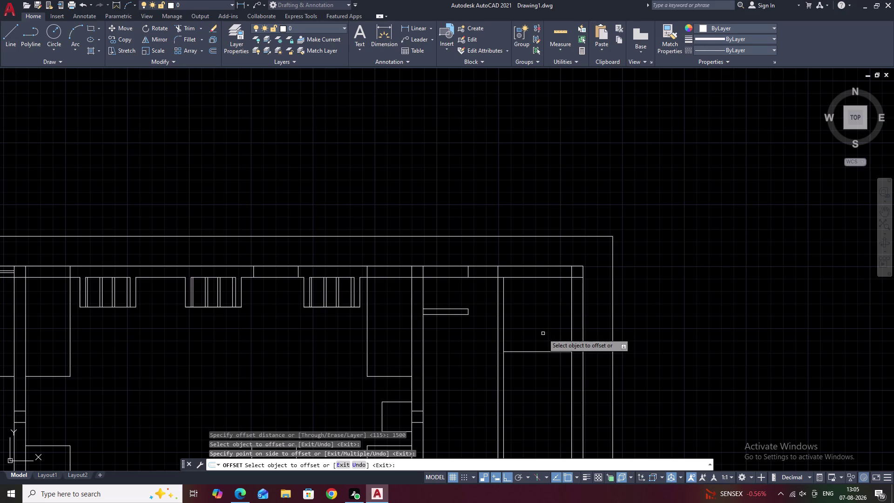
key(Escape)
Place a trial 1375 linear dimension above the right room, then erase it.
click(423, 28)
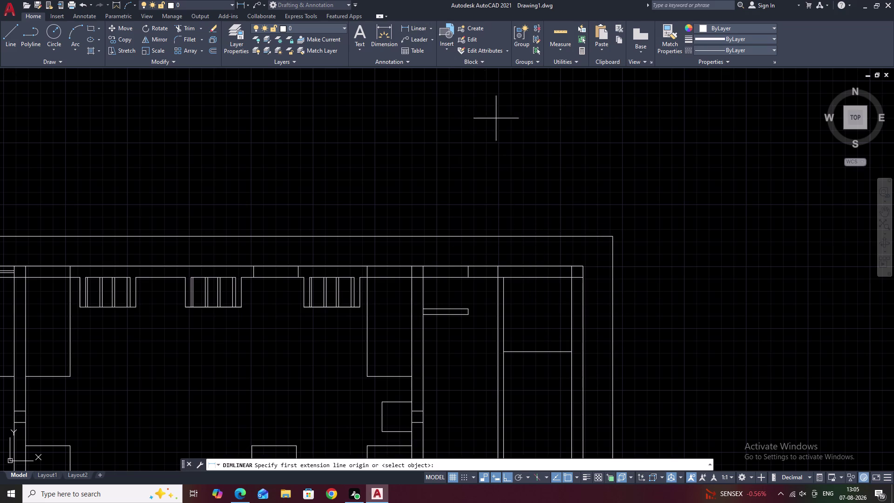
scroll(up, 3)
click(620, 280)
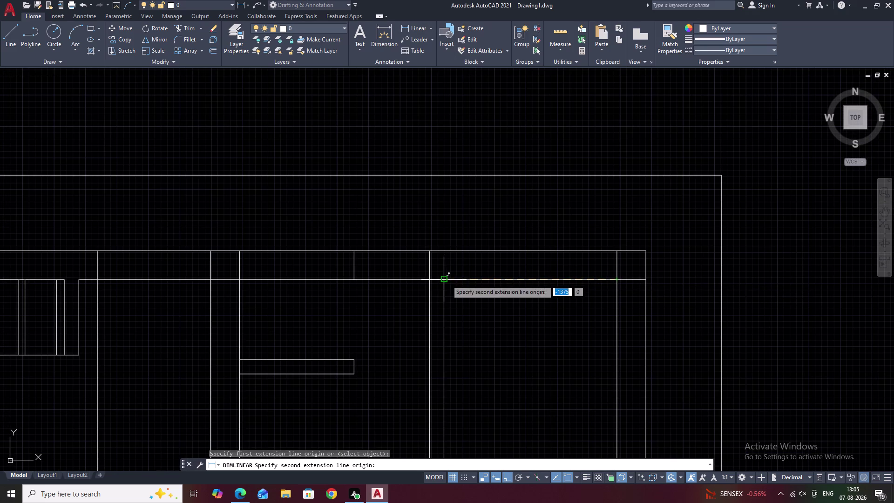
click(446, 281)
click(452, 231)
scroll(up, 3)
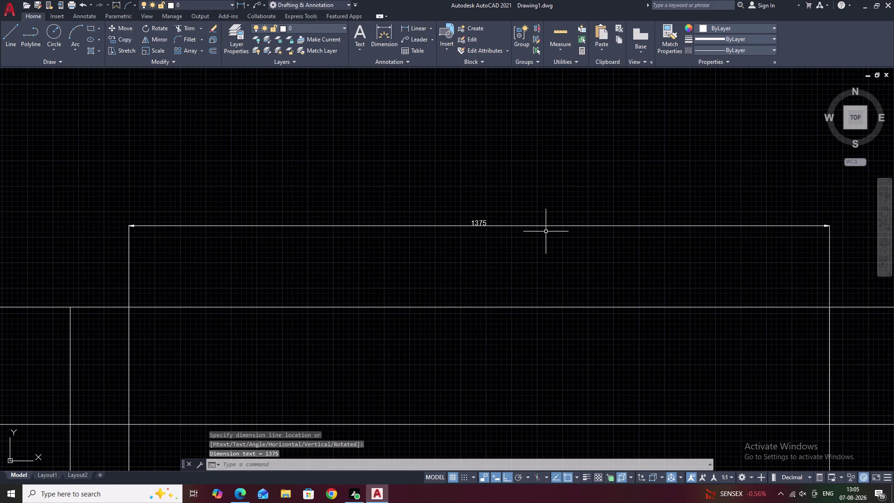
click(545, 224)
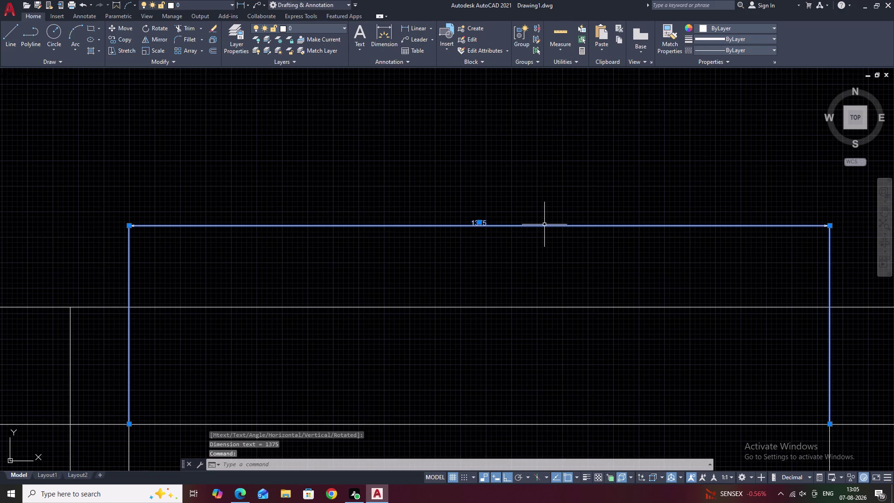
text(E)
key(space)
Window-select and erase the extra guide lines in the right-side room.
scroll(down, 3)
middle_drag(538, 281, 531, 177)
middle_drag(537, 259, 533, 153)
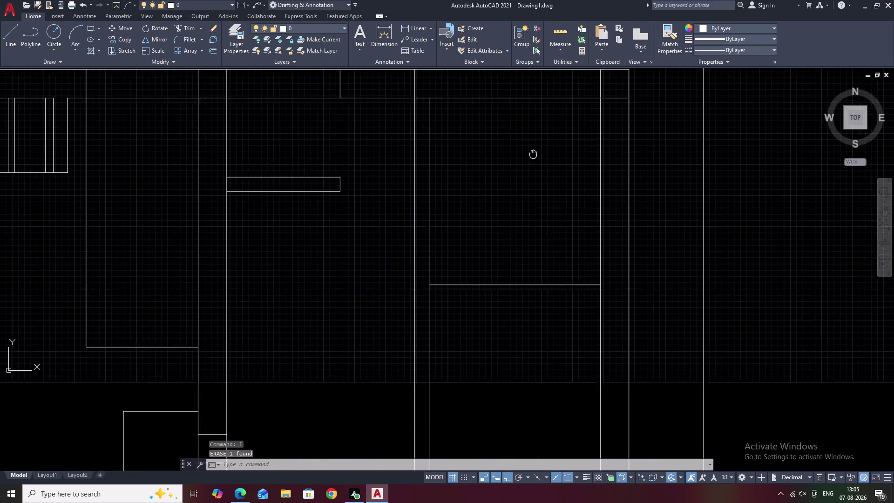
middle_drag(552, 245, 555, 189)
scroll(down, 3)
drag(497, 280, 473, 282)
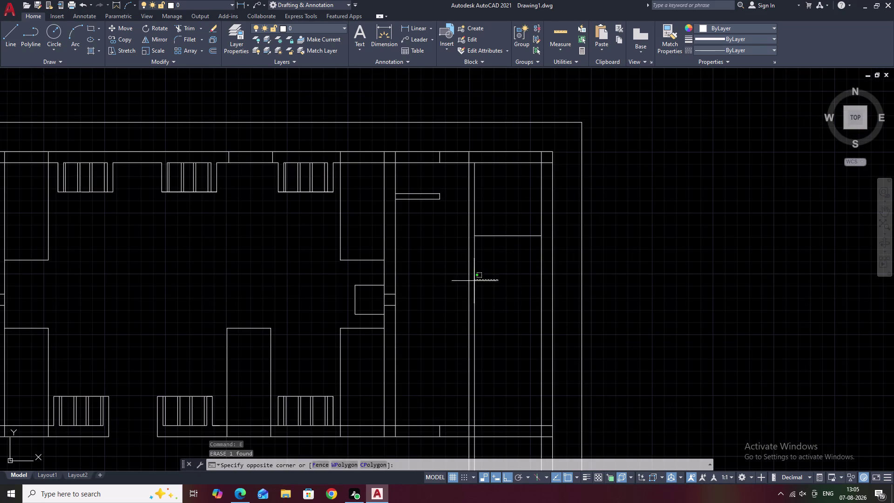
drag(473, 282, 460, 285)
text(E)
key(space)
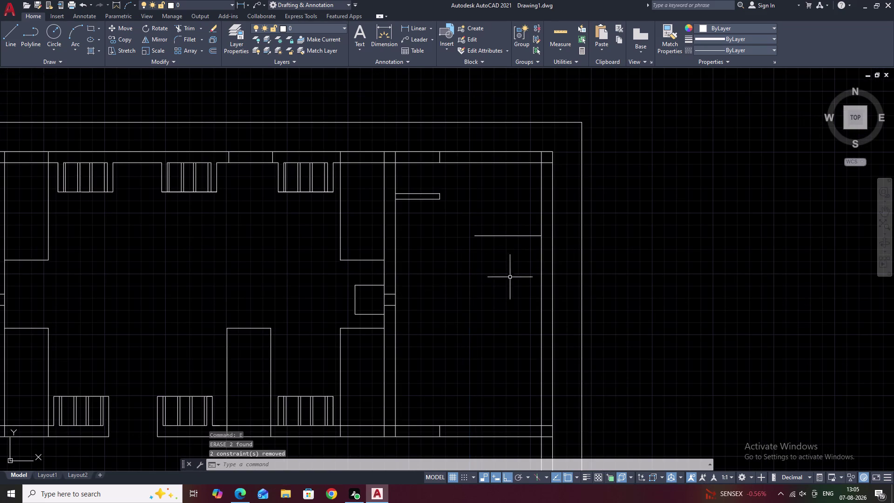
Erase the leftover horizontal line and view the whole floor plan.
click(508, 235)
key(Escape)
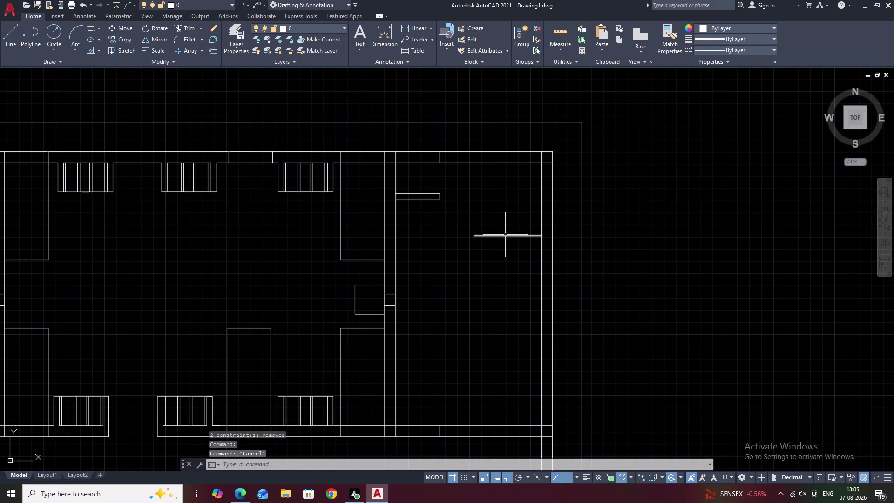
click(505, 235)
text(E)
key(space)
scroll(down, 3)
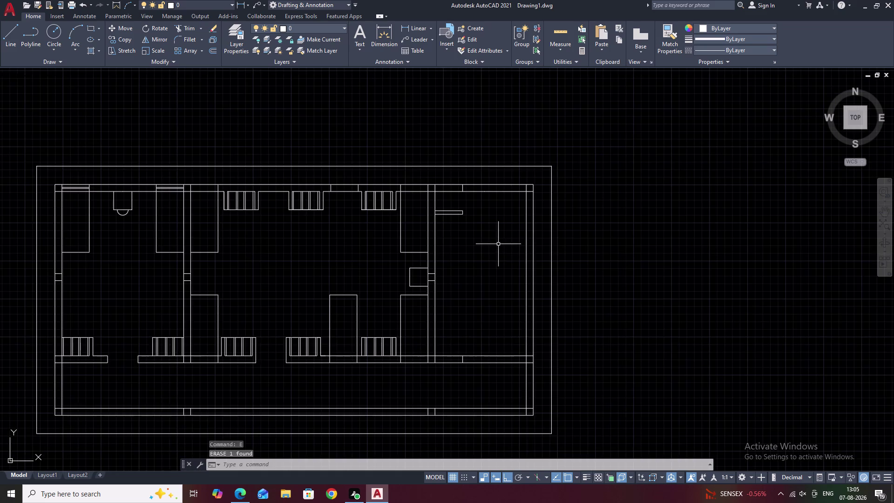
middle_drag(498, 244, 462, 244)
key(Escape)
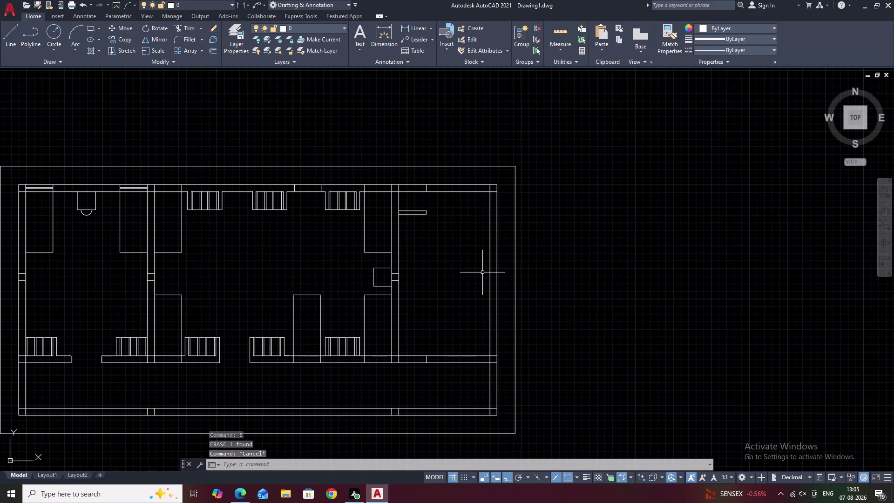
Offset the room wall 1500 into the right-side room to make a vertical shelf line.
text(O)
key(space)
text(1)
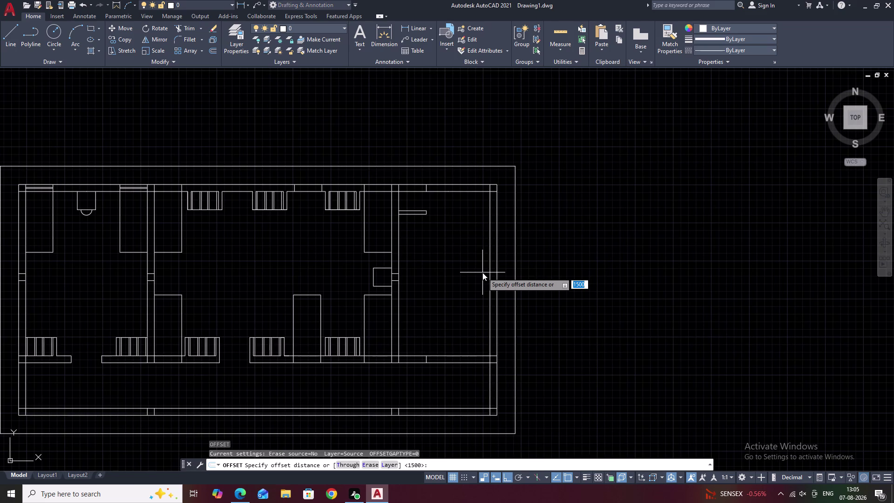
text(500)
key(space)
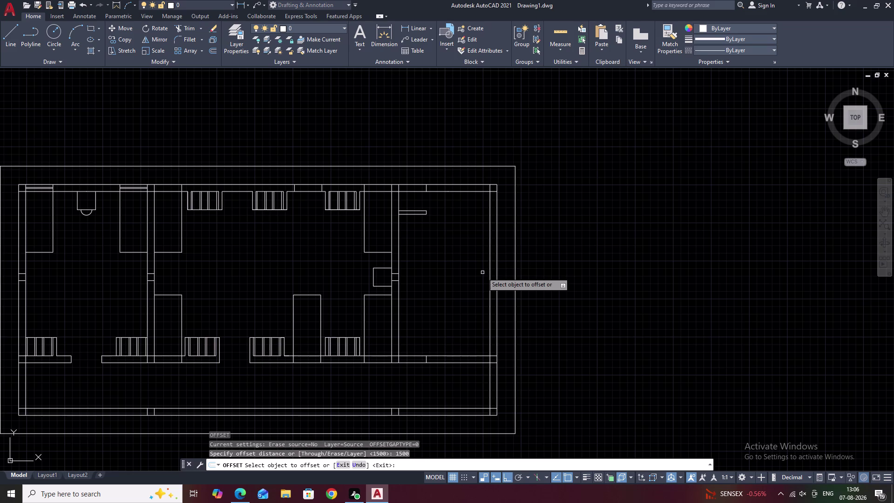
click(489, 256)
click(452, 260)
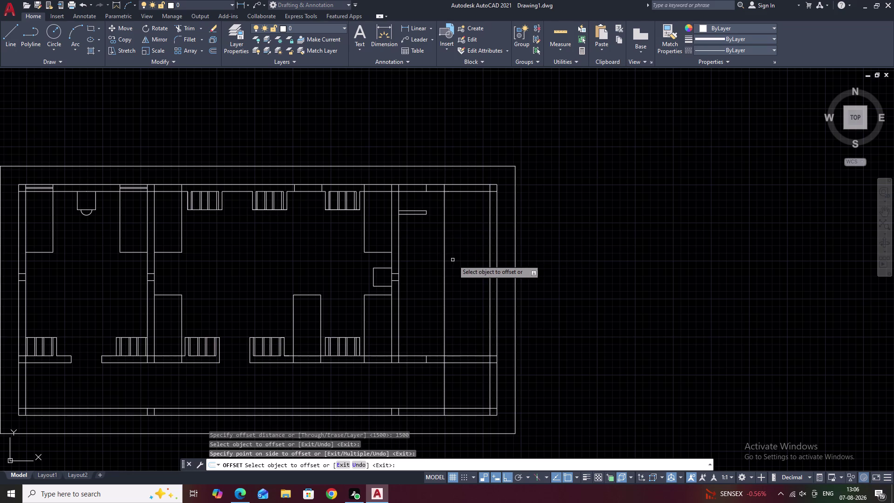
key(Escape)
middle_drag(459, 259, 465, 293)
scroll(up, 3)
middle_drag(448, 261, 489, 271)
key(Escape)
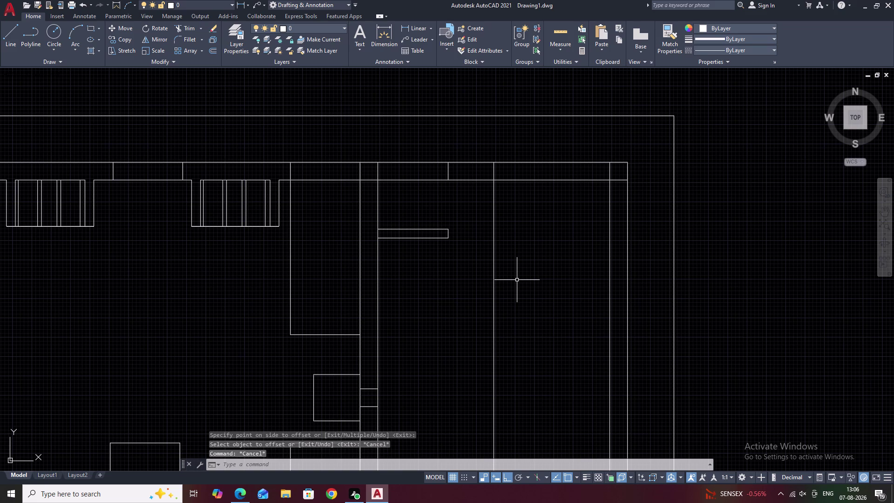
Offset the new vertical shelf line 115 to create its twin.
key(o)
key(space)
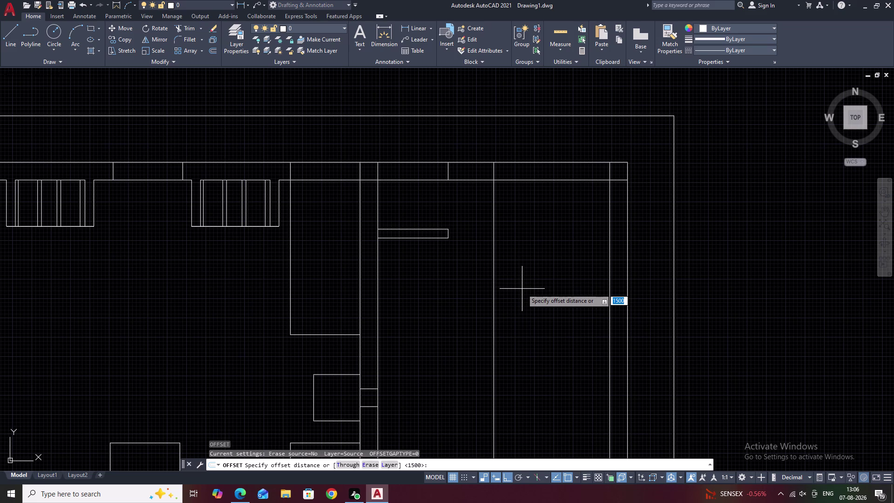
key(1)
text(1)
text(5)
key(space)
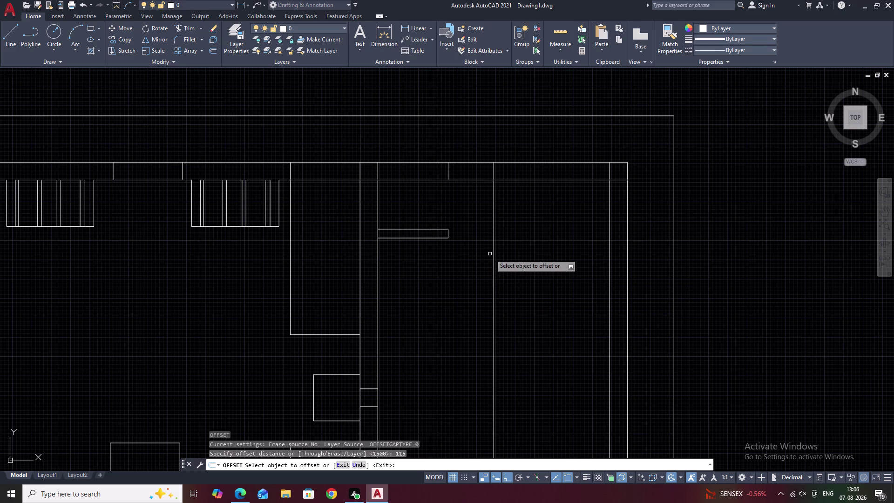
click(495, 253)
click(483, 255)
key(Escape)
scroll(up, 3)
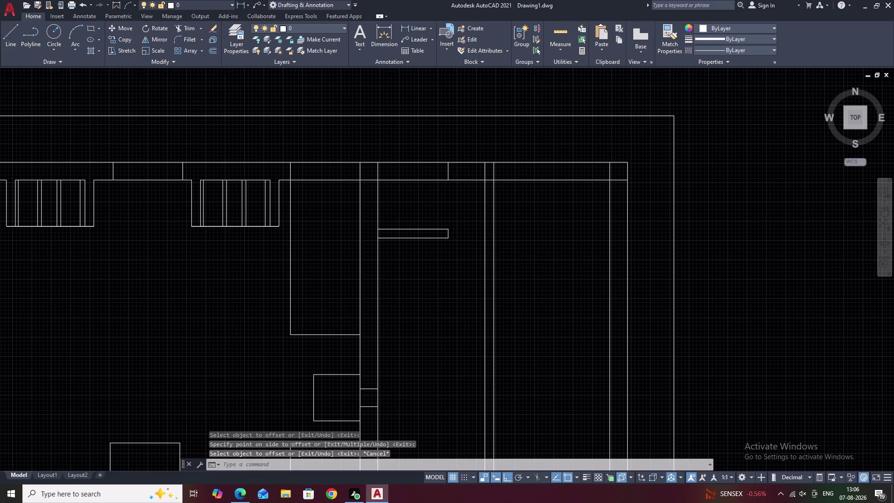
key(Escape)
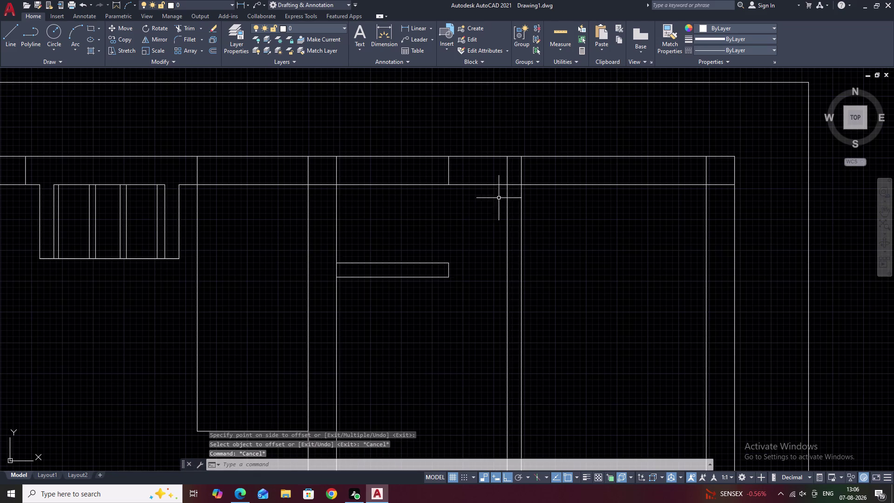
key(n)
key(BackSpace)
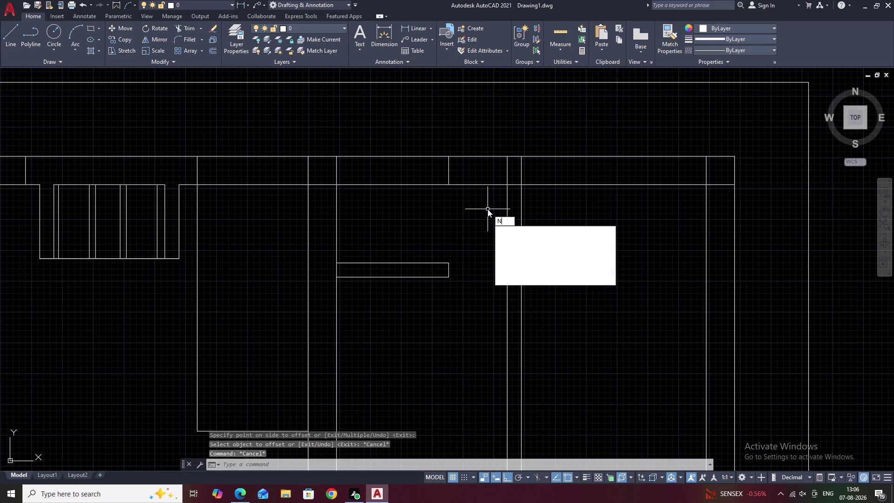
Break the vertical shelf line at the wall with BREAK at a point.
text(BR)
key(Escape)
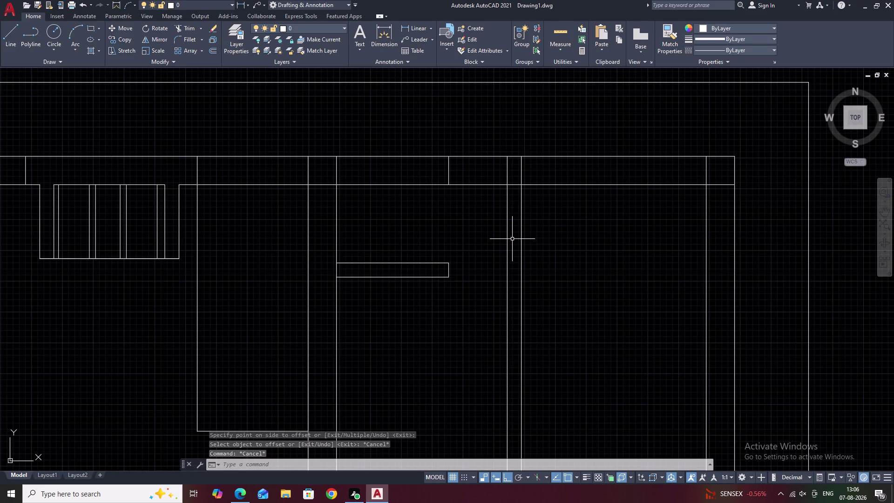
key(Escape)
key(b)
key(r)
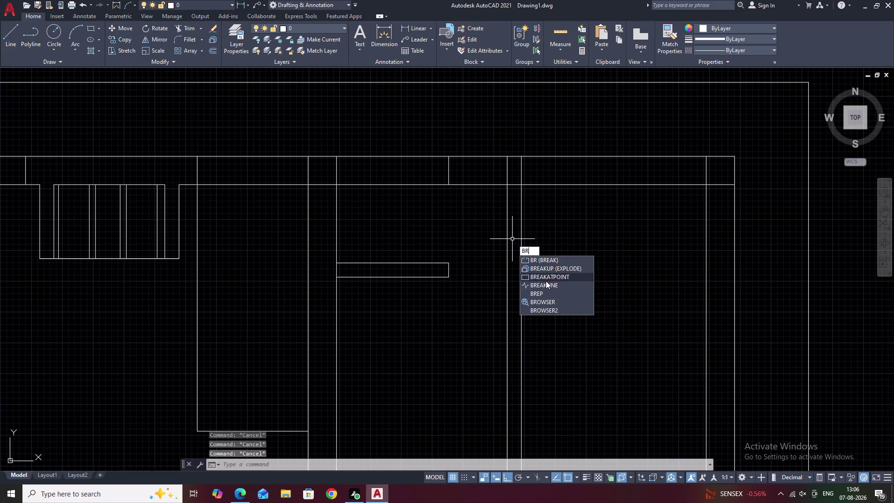
click(546, 277)
click(507, 166)
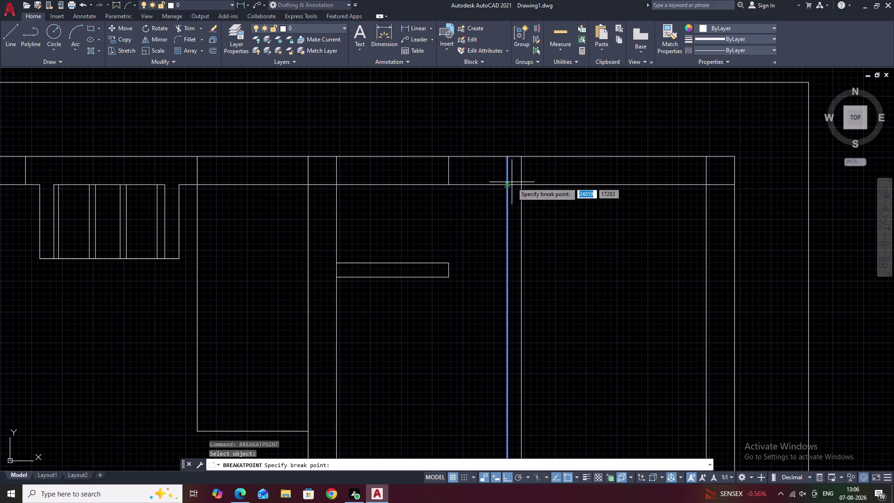
click(507, 183)
key(Escape)
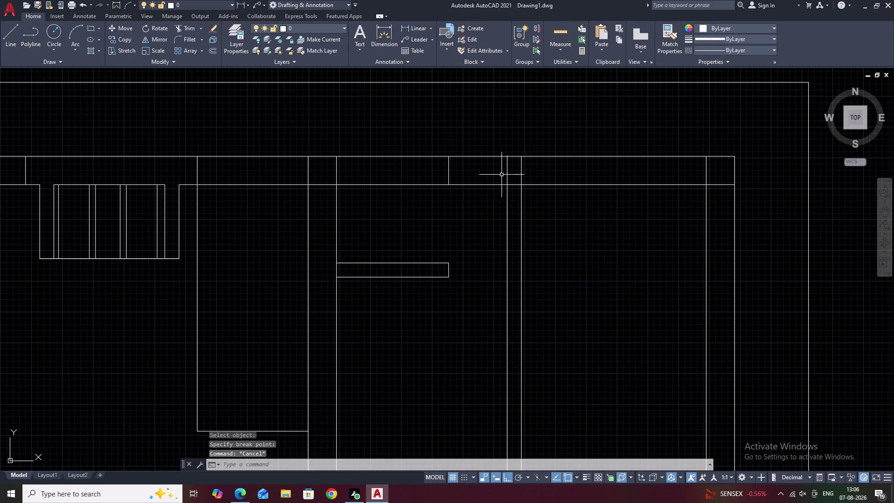
Erase the short piece at the wall and offset the line 600 units.
click(449, 173)
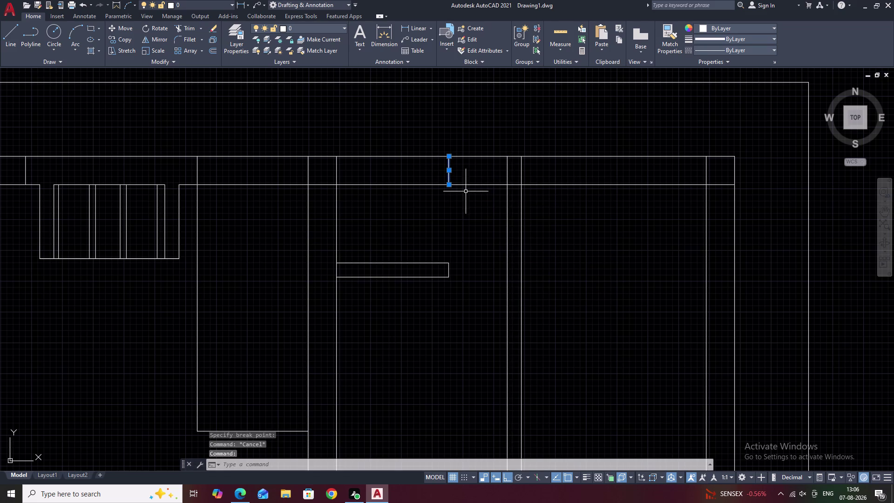
text(E O 6)
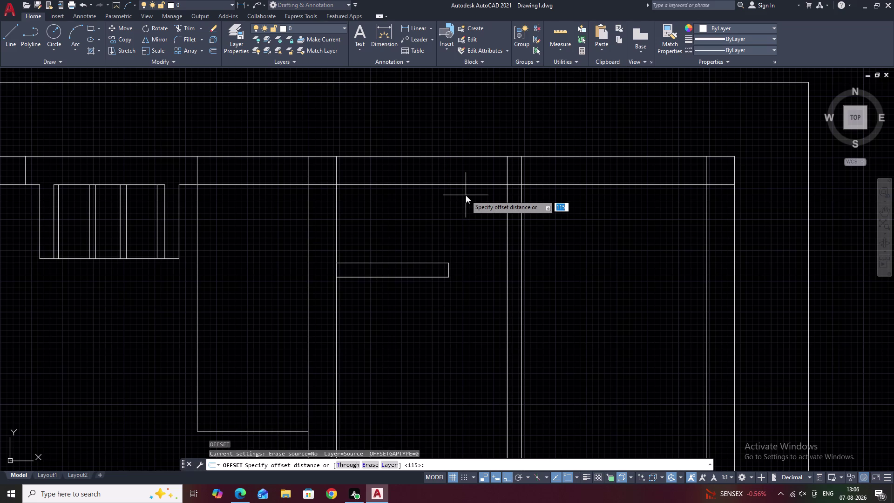
text(00)
key(space)
click(509, 170)
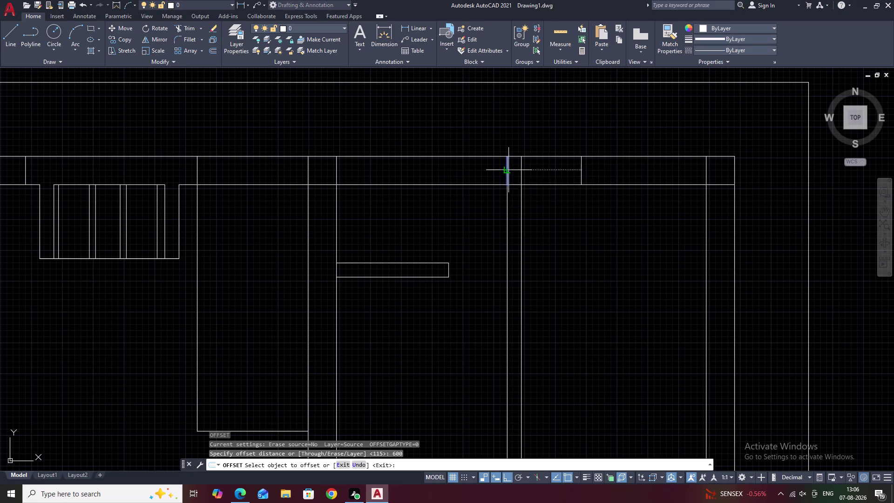
click(465, 171)
scroll(down, 3)
middle_drag(479, 228, 474, 184)
key(Escape)
Zoom out and pan to show the whole floor plan.
scroll(down, 3)
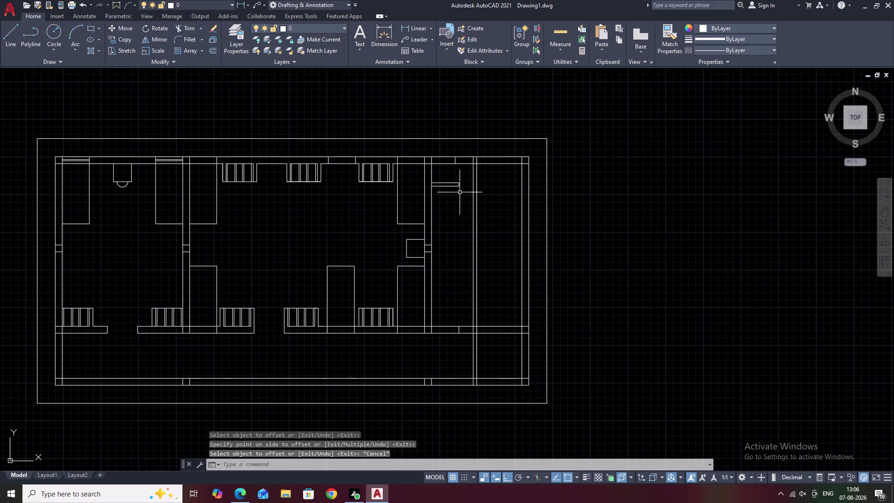
middle_drag(460, 204, 465, 216)
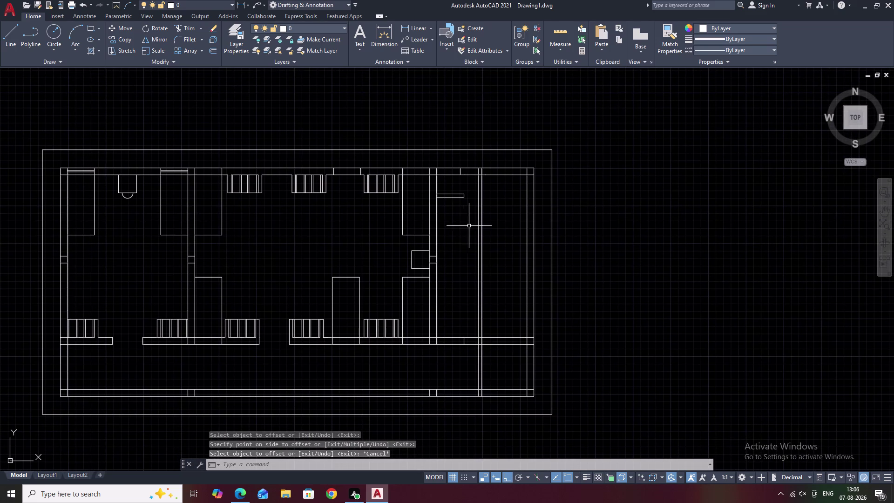
middle_drag(455, 234, 467, 234)
middle_drag(471, 197, 472, 215)
scroll(up, 3)
middle_drag(477, 240, 449, 218)
scroll(down, 3)
middle_drag(518, 254, 478, 258)
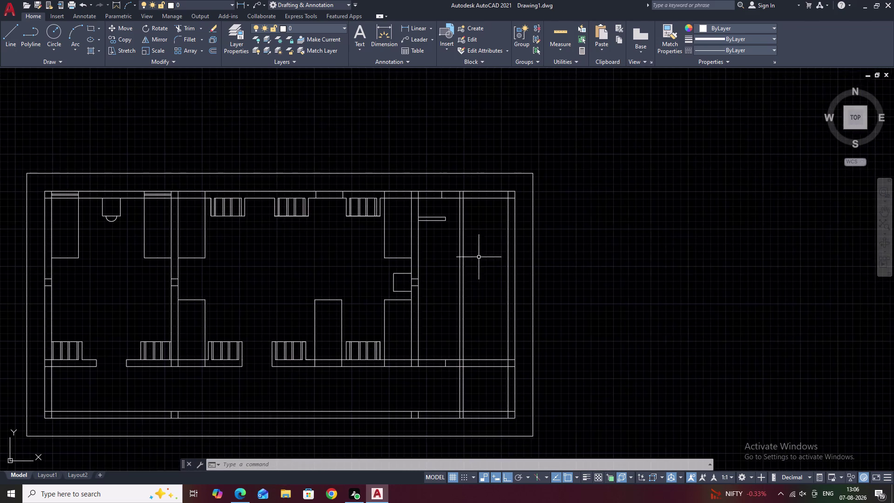
Offset the right room's top wall line 1500 downward.
scroll(up, 3)
middle_drag(485, 237, 459, 234)
key(o)
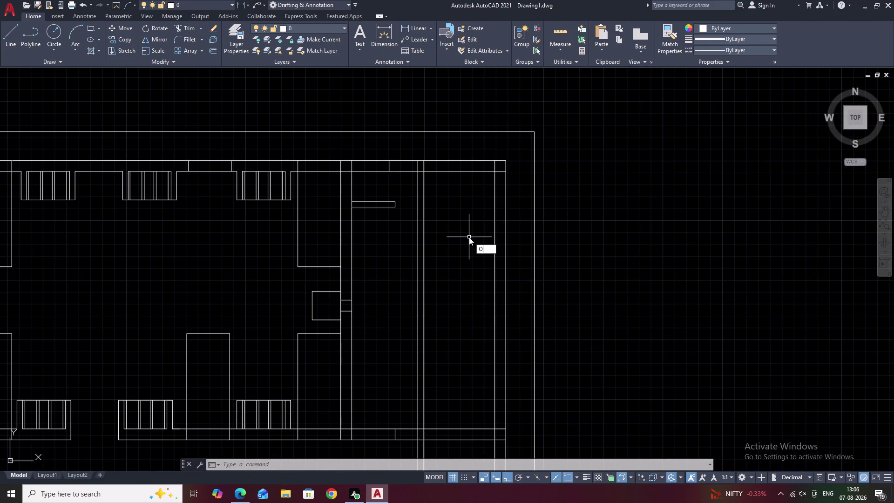
key(space)
text(1500)
key(space)
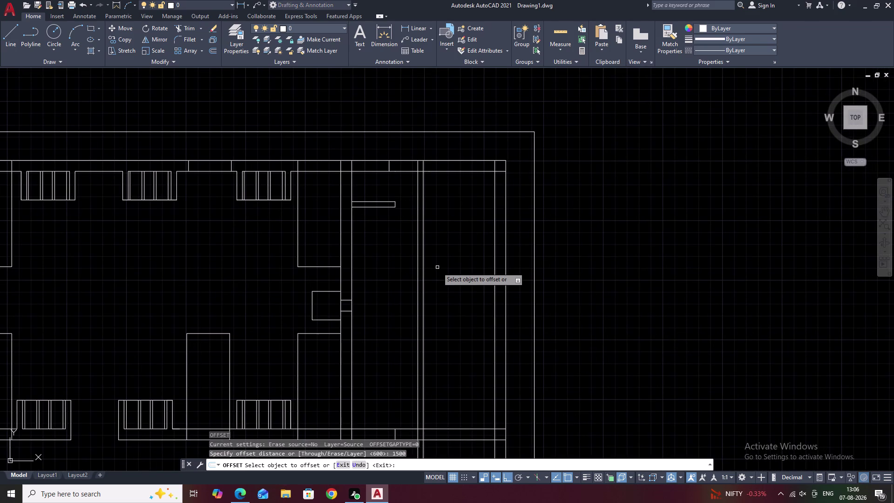
click(459, 172)
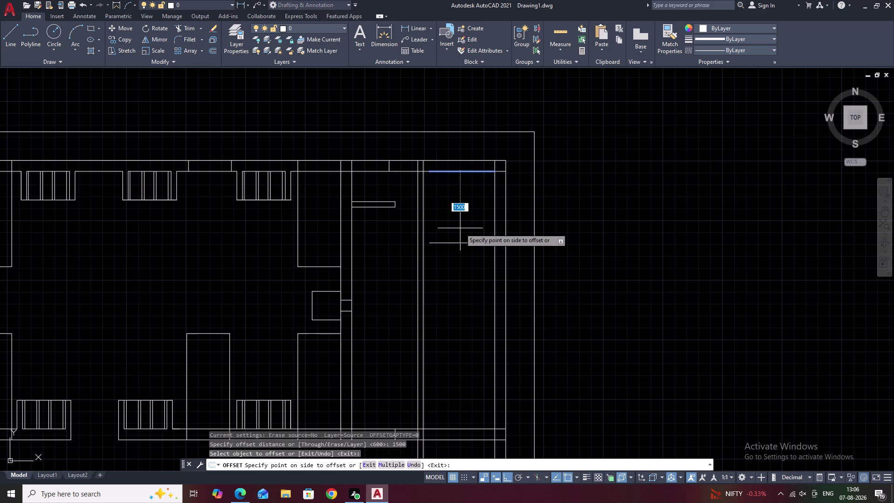
double_click(461, 228)
key(Escape)
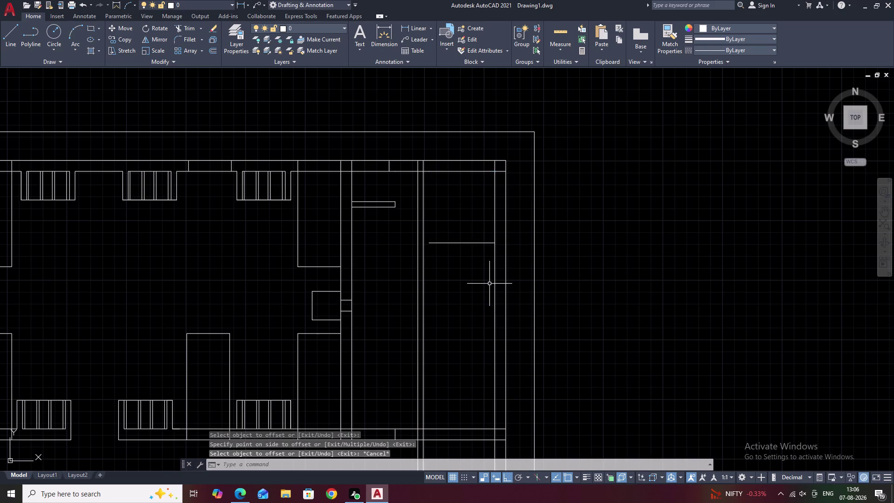
Extend the new horizontal shelf line left to meet the vertical line.
key(e)
key(x)
key(space)
click(456, 243)
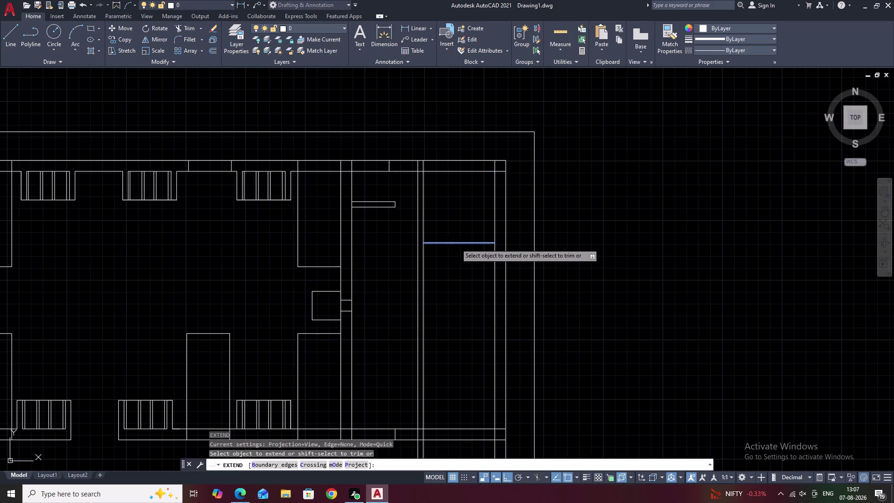
key(Escape)
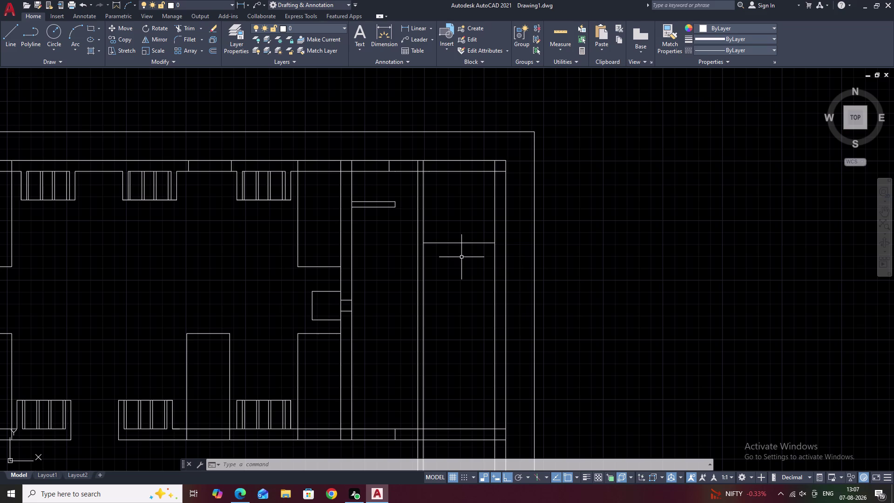
Offset the shelf line 115 downward to form the first double line.
key(o)
key(space)
text(115)
key(space)
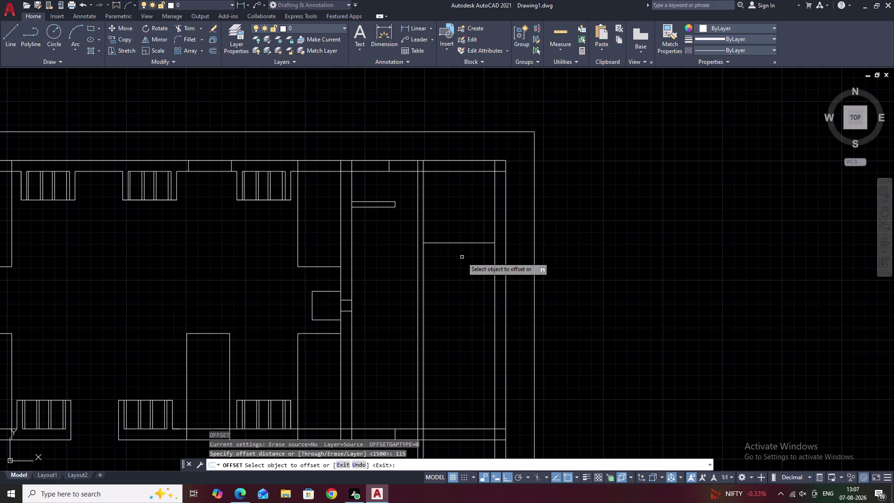
click(460, 244)
click(456, 262)
key(Escape)
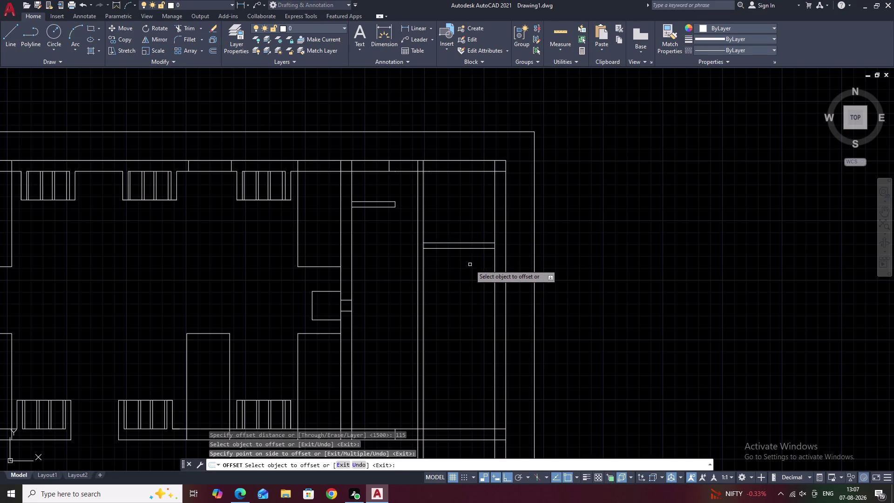
Add the second double line: a line 1000 lower with a twin 115 below.
key(space)
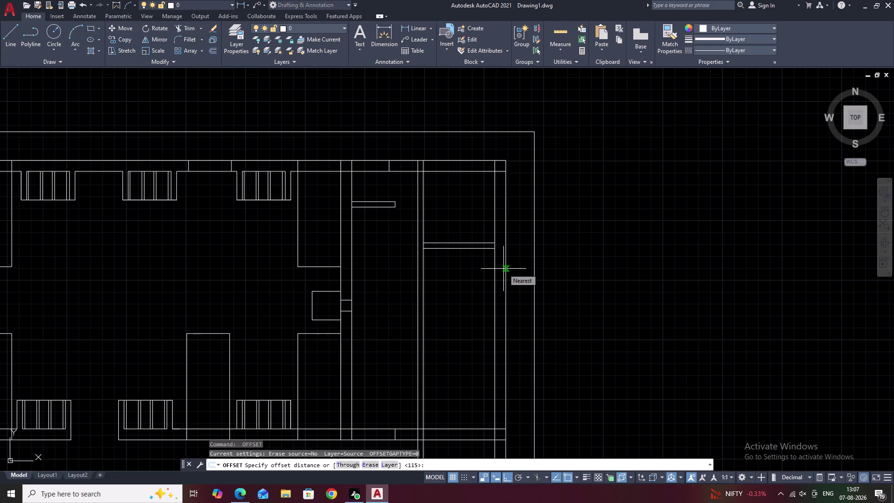
text(1000)
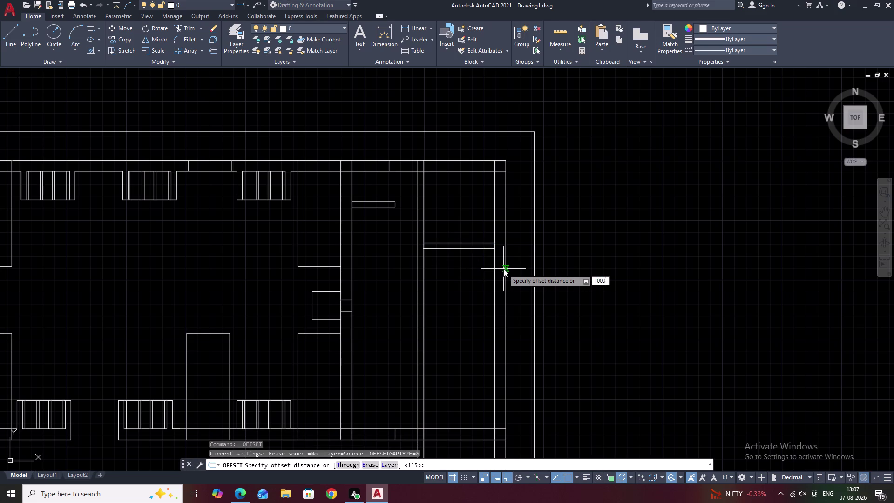
key(space)
click(458, 249)
click(463, 291)
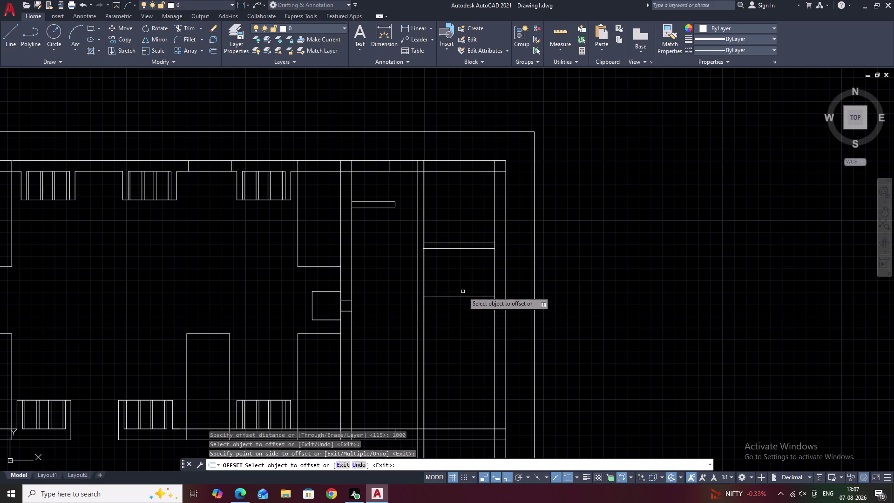
key(space)
key(space)
text(115)
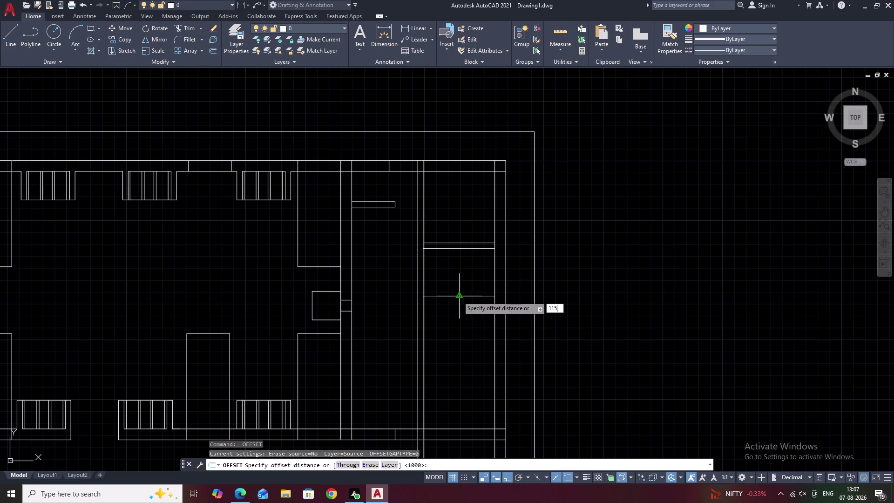
key(space)
click(458, 297)
click(458, 323)
key(space)
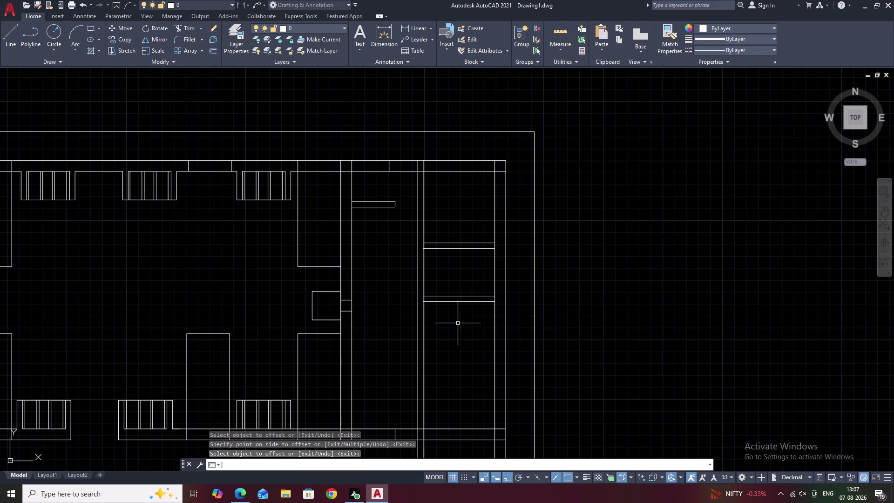
Offset the second shelf's lower line 1000 downward for the third shelf.
key(space)
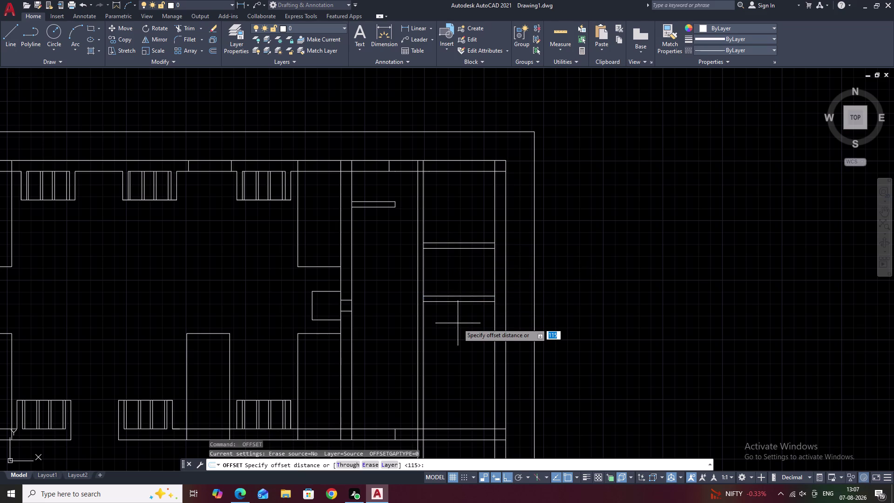
text(100)
text(0)
key(space)
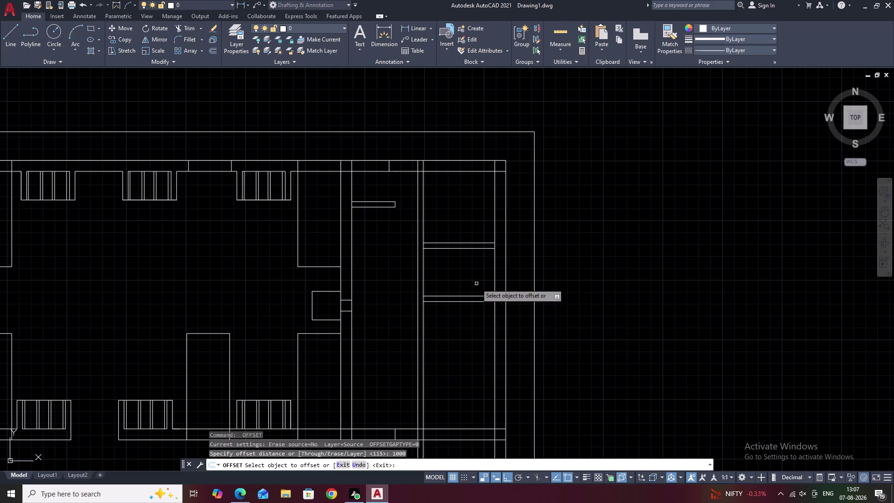
click(439, 301)
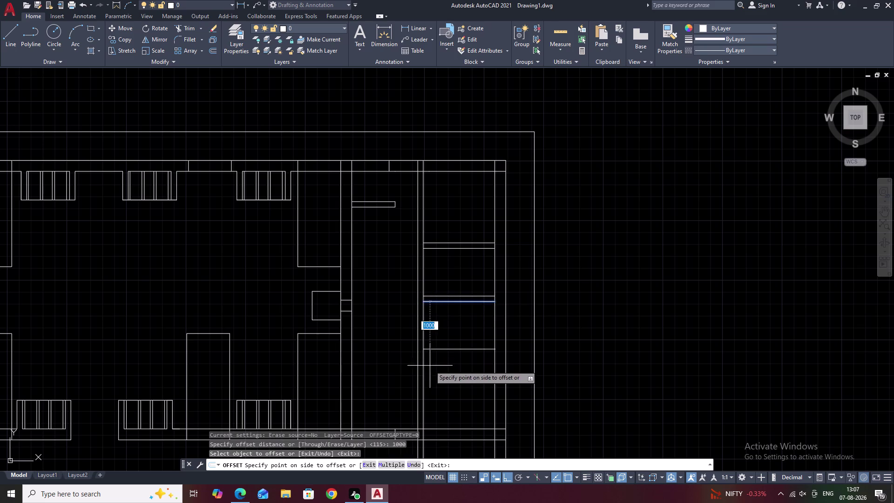
click(430, 366)
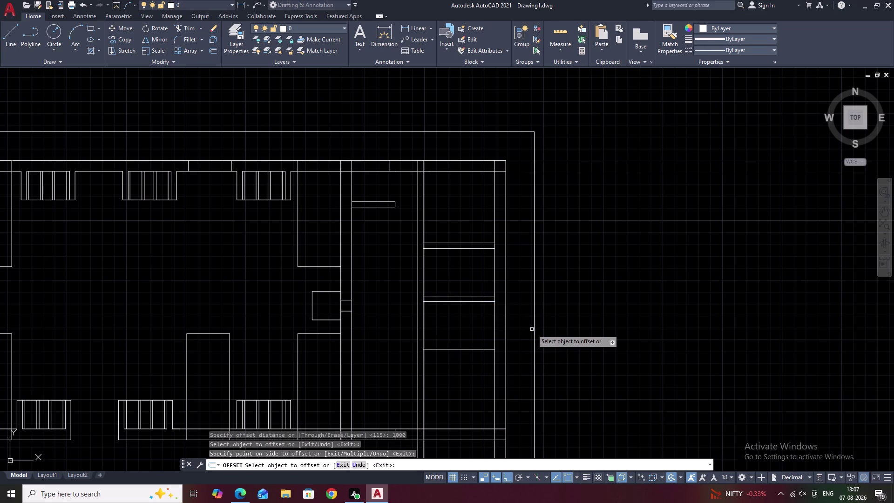
key(Escape)
Give the third shelf line a twin 115 below, completing three double lines.
key(space)
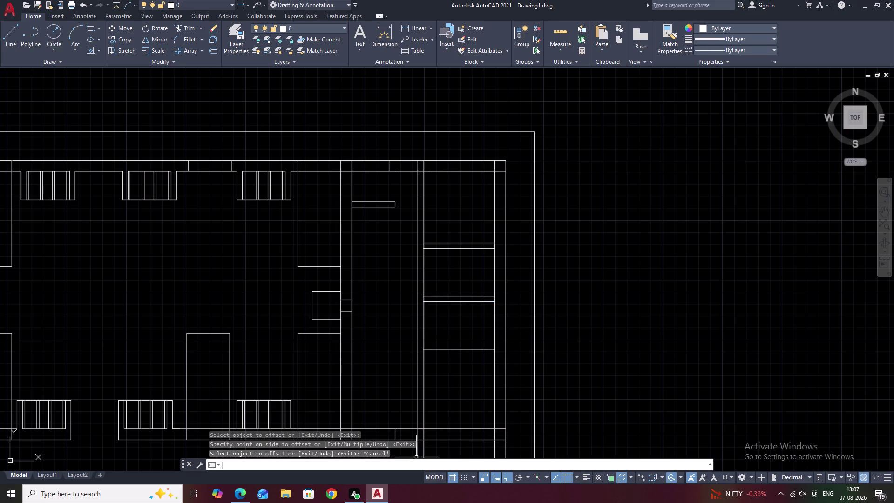
text(155)
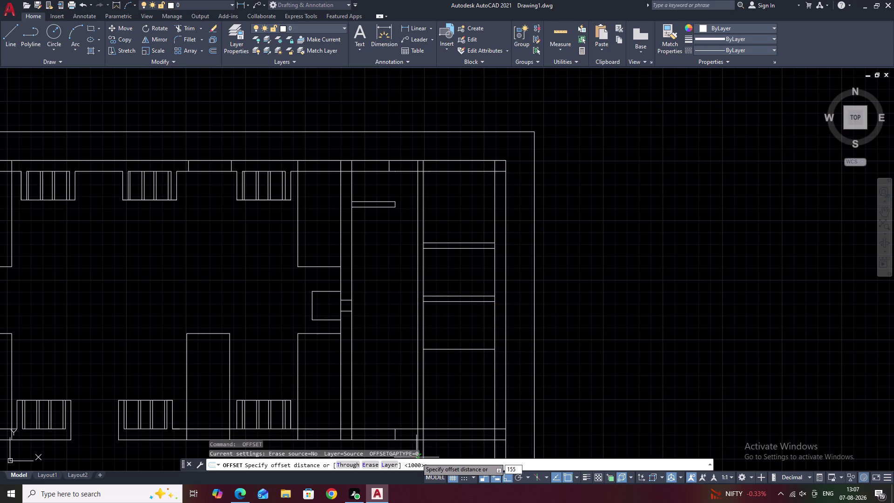
key(BackSpace)
key(BackSpace)
text(15)
key(space)
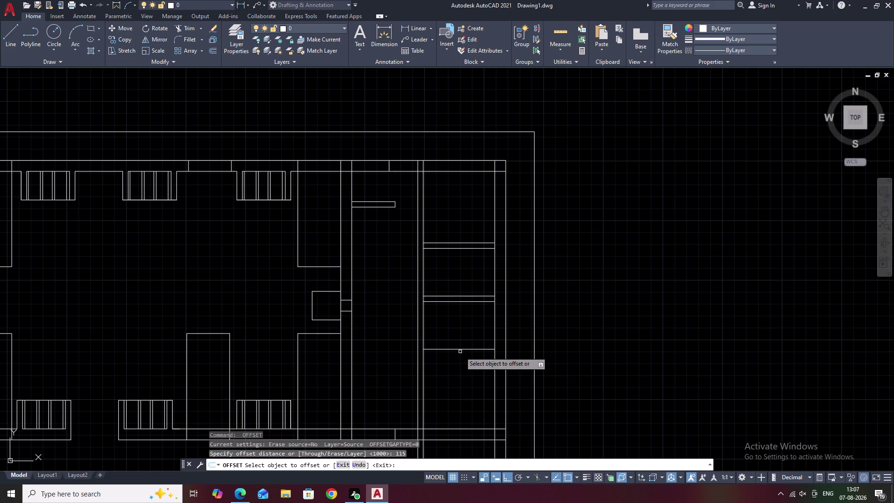
click(460, 351)
click(458, 368)
middle_drag(466, 397, 465, 385)
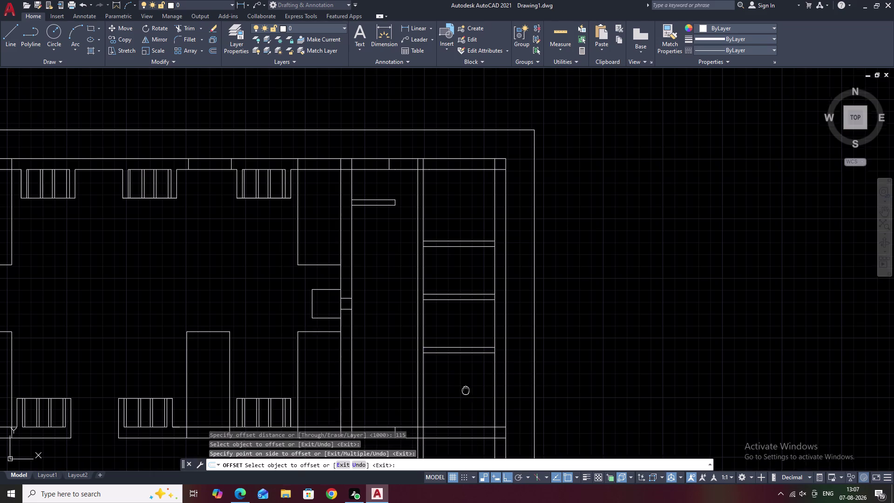
middle_drag(465, 385, 460, 341)
key(Escape)
middle_drag(460, 343, 448, 295)
scroll(up, 3)
scroll(down, 3)
middle_click(433, 313)
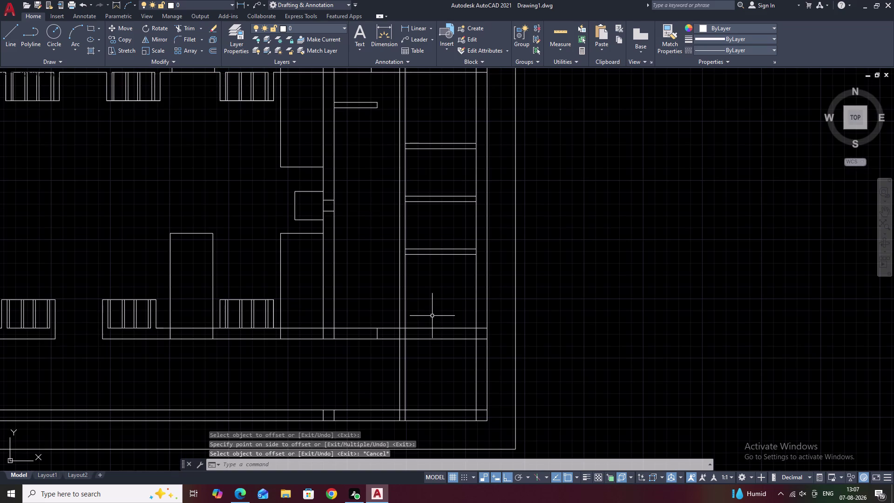
key(t)
key(r)
key(space)
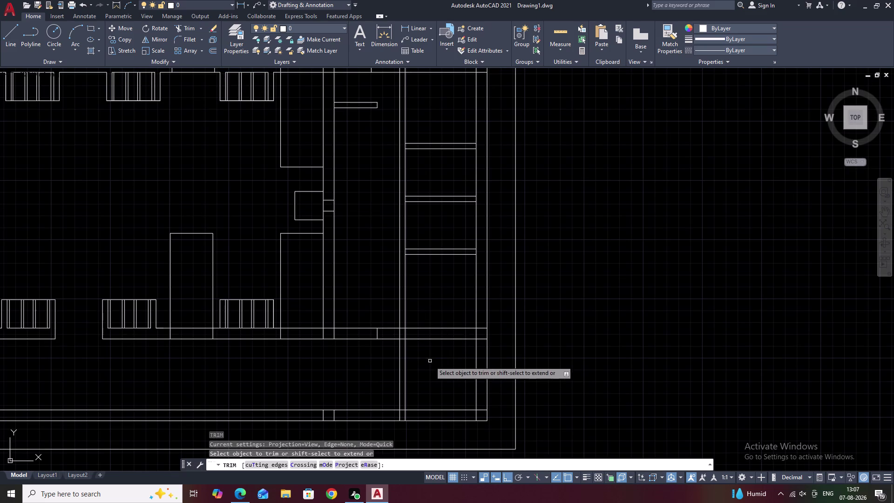
scroll(up, 3)
drag(403, 344, 358, 342)
middle_drag(403, 395, 409, 378)
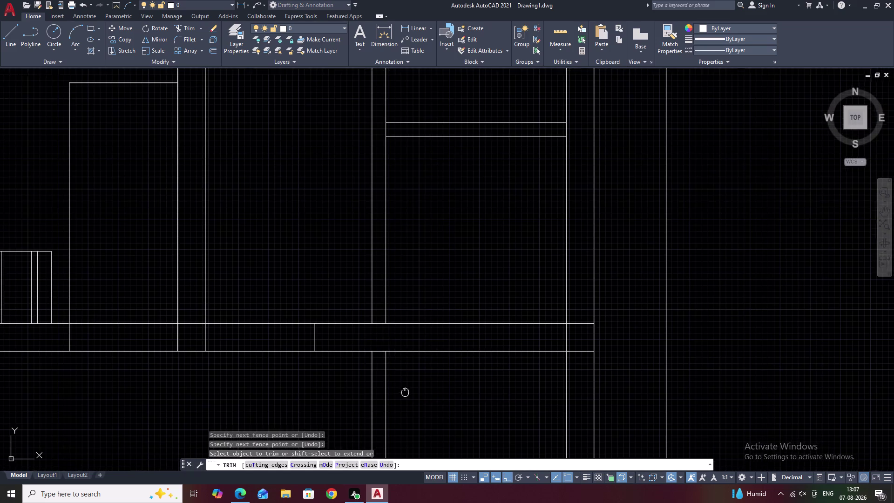
middle_drag(408, 378, 415, 341)
key(Escape)
drag(436, 355, 378, 363)
drag(365, 363, 348, 363)
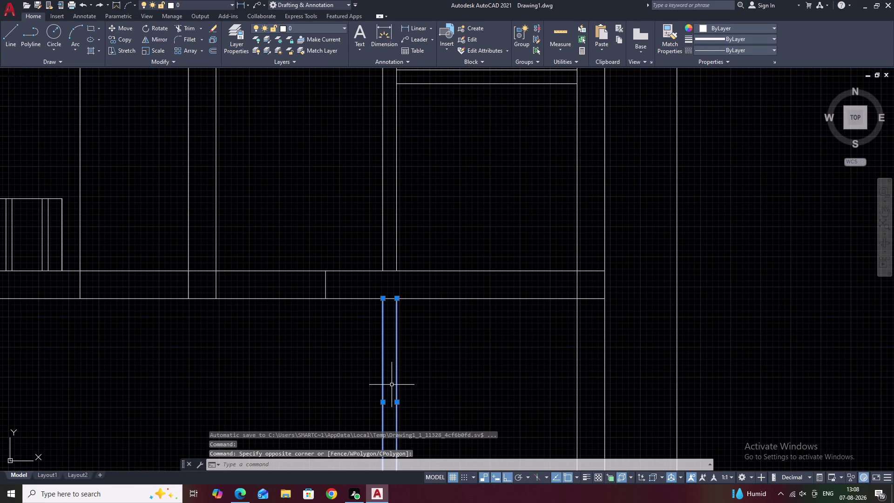
key(e)
key(space)
scroll(down, 3)
middle_drag(412, 382, 422, 321)
middle_drag(412, 267, 430, 359)
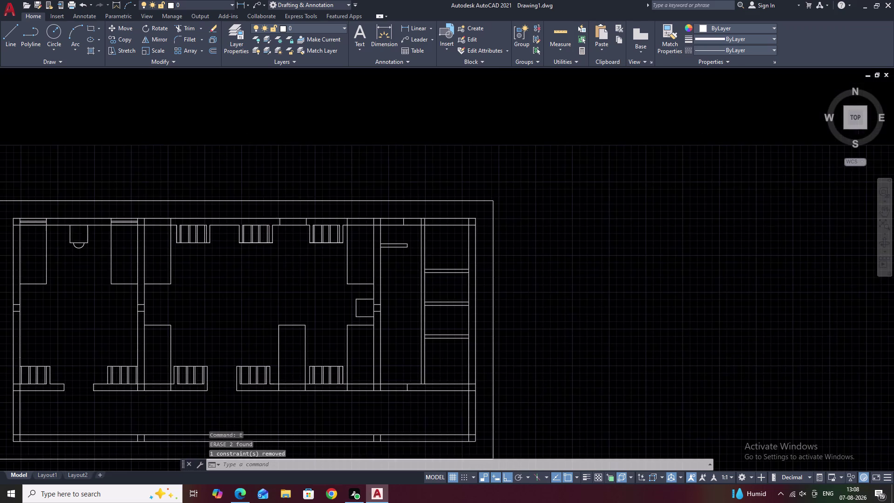
middle_drag(433, 275, 438, 329)
scroll(up, 3)
middle_drag(442, 336, 442, 255)
middle_drag(448, 314, 446, 229)
middle_drag(445, 356, 447, 332)
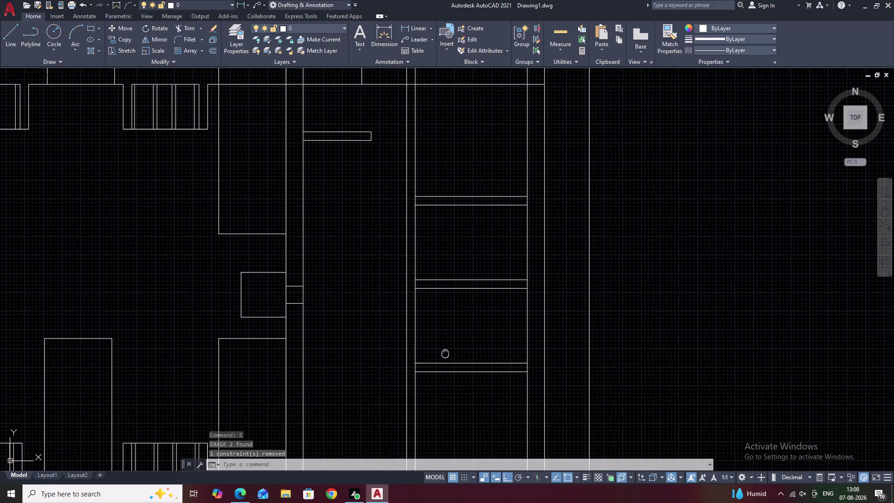
middle_drag(447, 332, 445, 205)
middle_drag(449, 286, 453, 226)
middle_drag(451, 230, 448, 337)
middle_drag(426, 187, 434, 297)
middle_drag(417, 197, 429, 325)
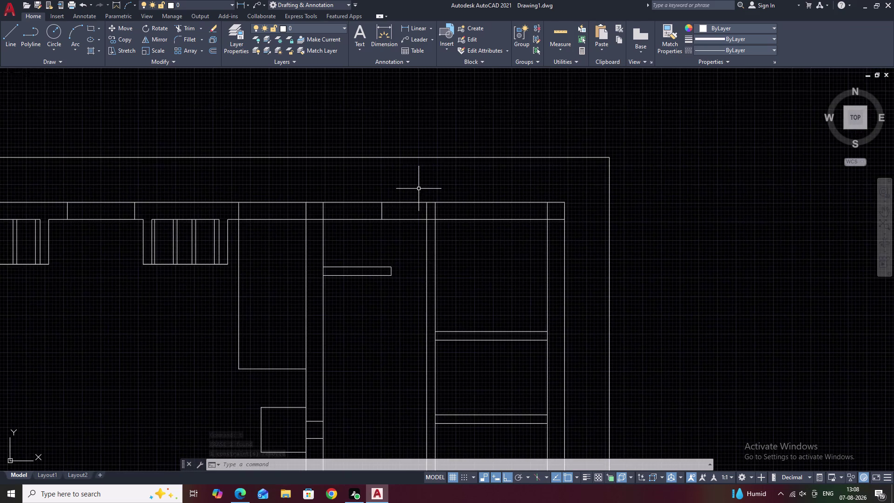
middle_drag(419, 189, 424, 252)
middle_drag(440, 307, 433, 180)
middle_drag(465, 293, 442, 118)
middle_drag(467, 285, 459, 158)
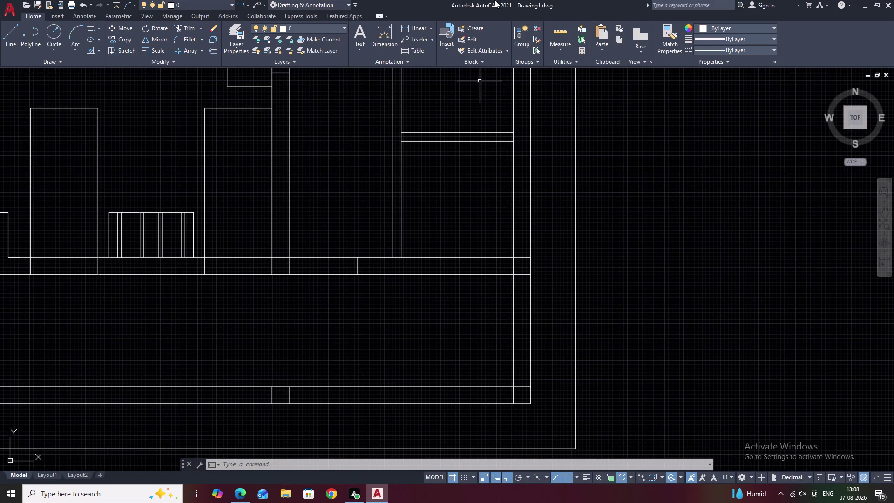
double_click(421, 24)
key(Escape)
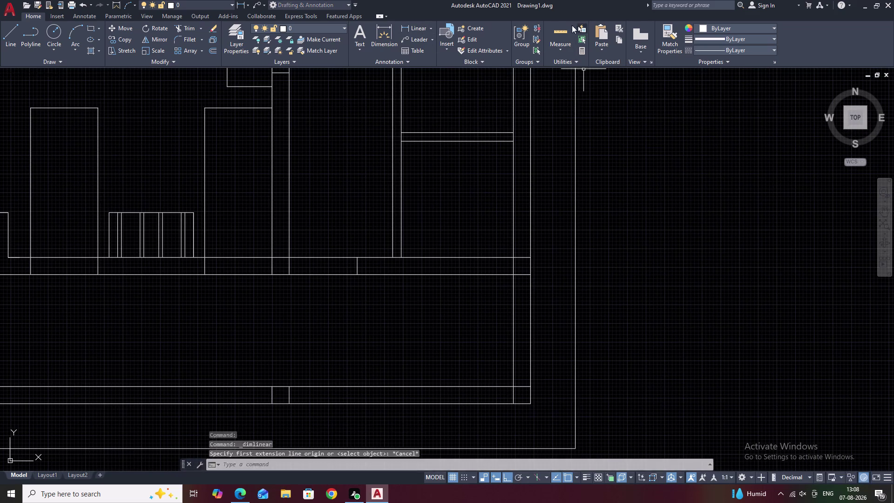
click(567, 28)
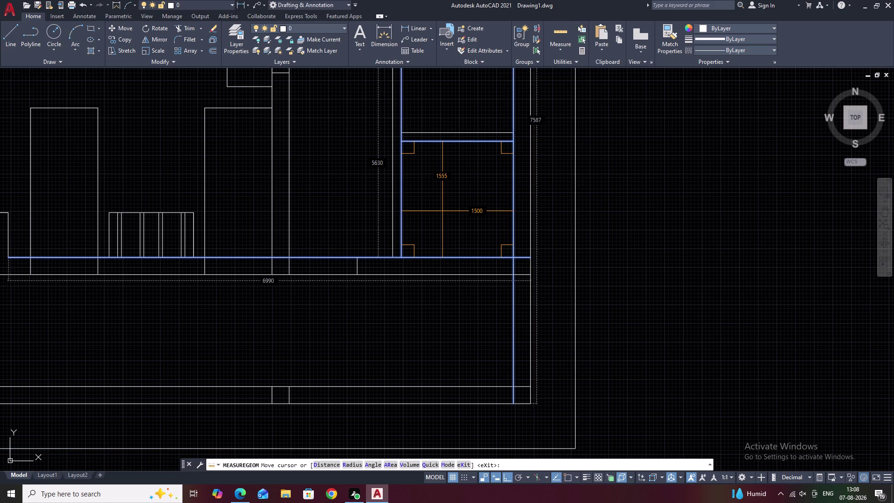
middle_drag(441, 100, 453, 226)
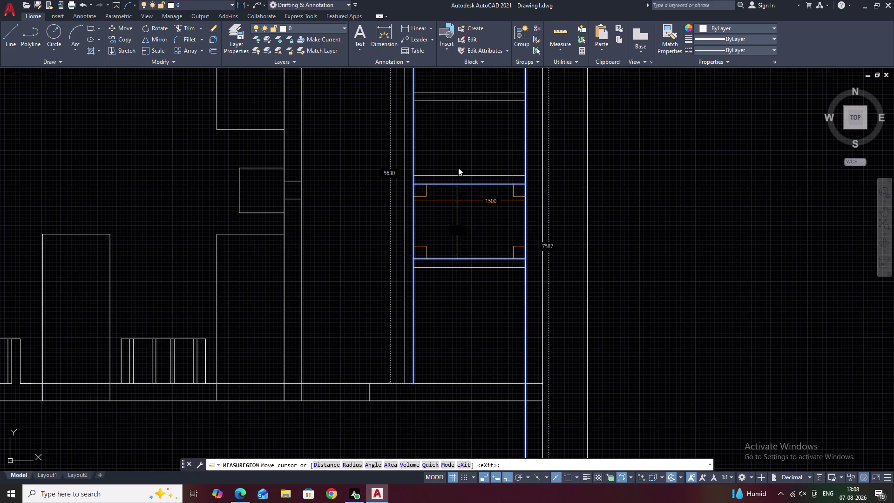
middle_drag(456, 143, 469, 252)
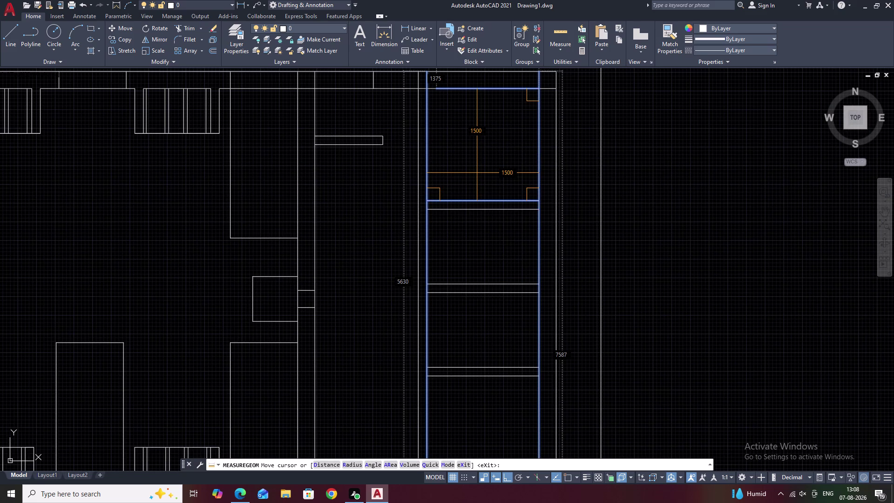
scroll(down, 3)
middle_drag(476, 222, 479, 193)
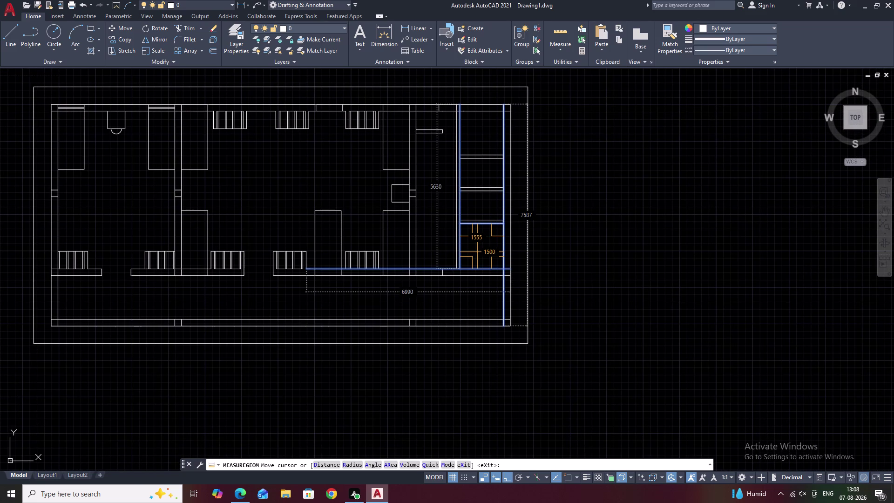
scroll(up, 3)
scroll(up, 3)
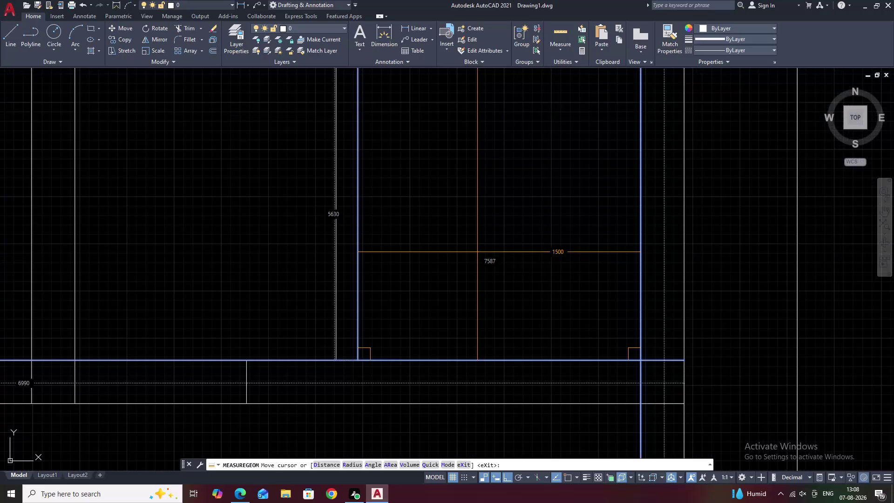
scroll(down, 3)
middle_drag(477, 252, 478, 271)
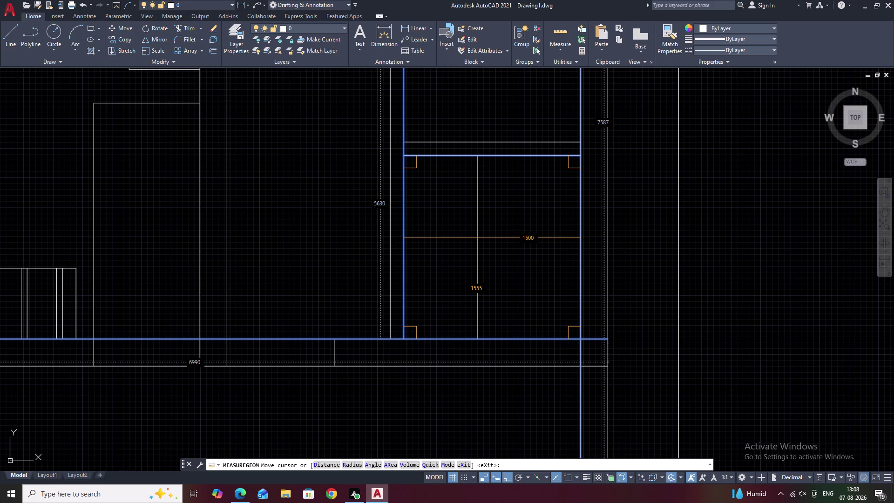
key(Escape)
scroll(down, 3)
middle_drag(477, 238, 488, 274)
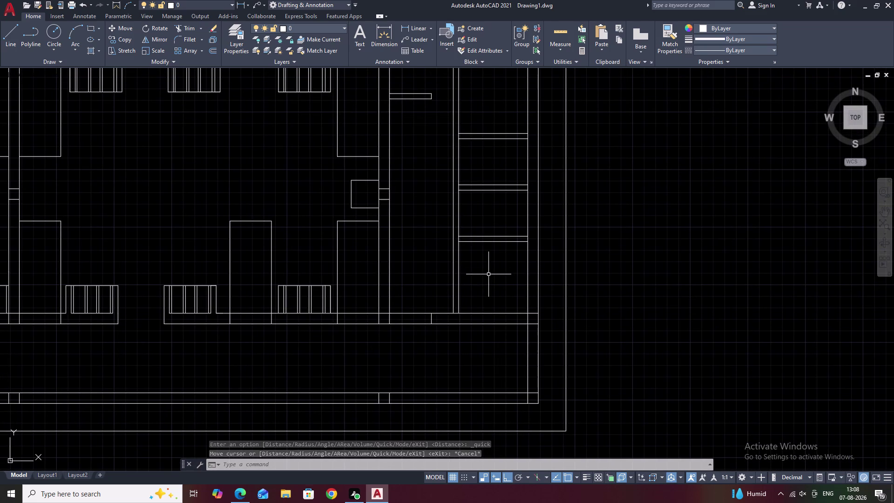
middle_drag(477, 217, 501, 301)
middle_drag(516, 232, 522, 275)
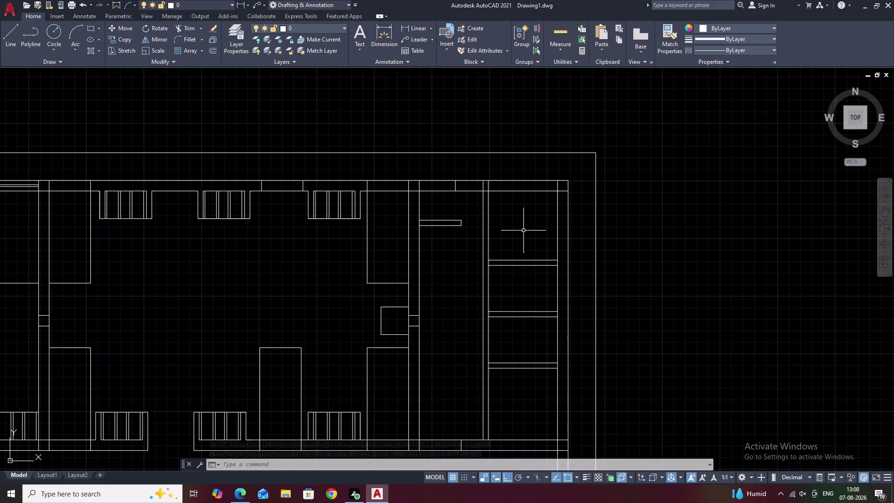
scroll(up, 3)
middle_drag(518, 236, 522, 274)
middle_drag(522, 295, 522, 244)
scroll(up, 3)
middle_drag(524, 274, 521, 185)
scroll(down, 3)
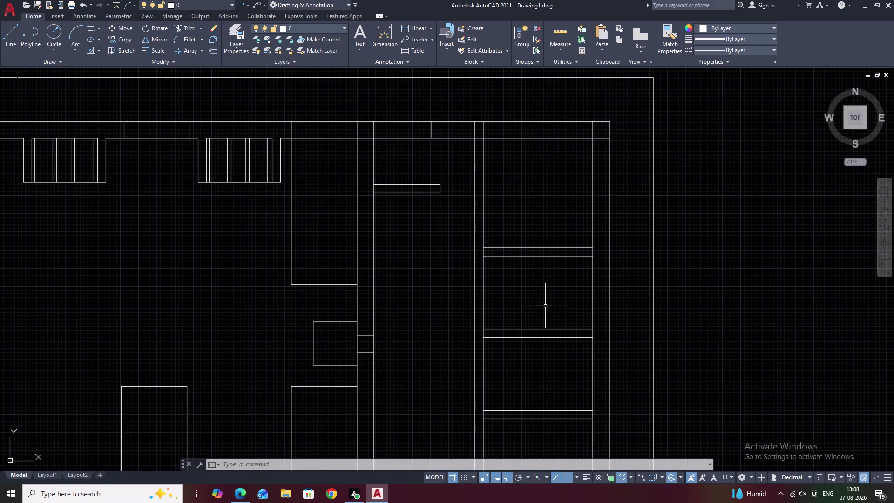
middle_drag(545, 309, 534, 255)
middle_drag(533, 320, 530, 283)
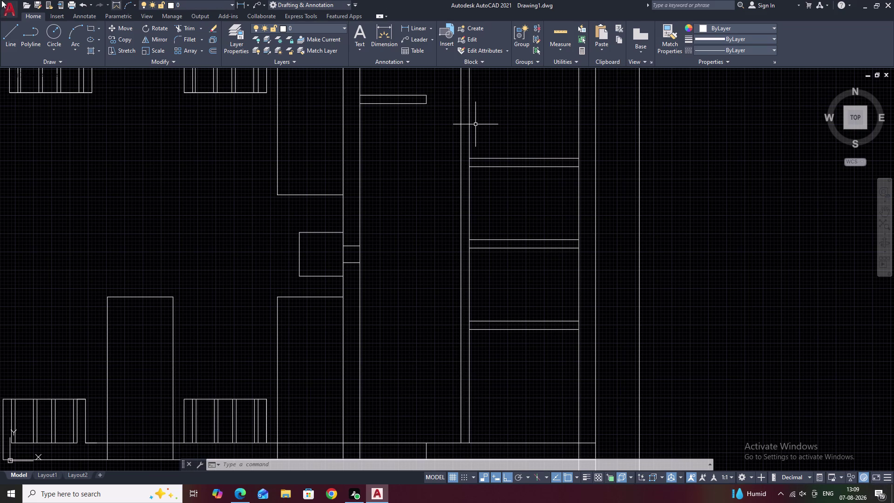
scroll(down, 3)
middle_drag(521, 177, 521, 191)
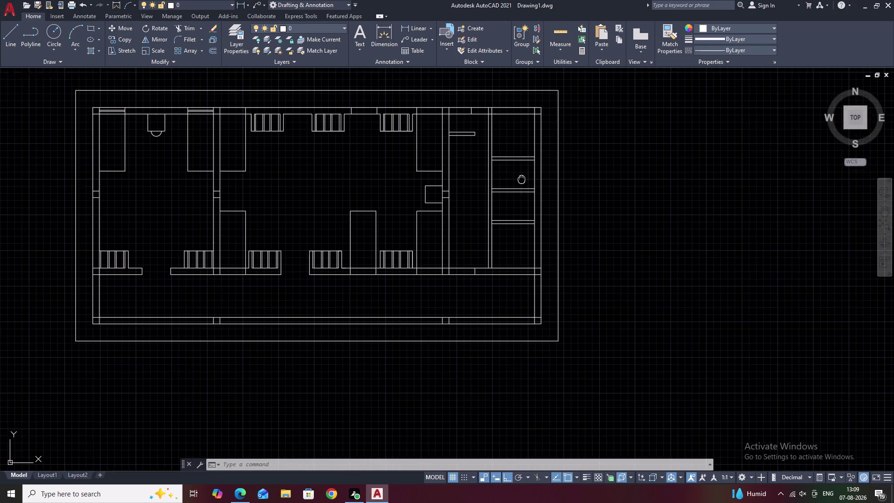
middle_drag(522, 191, 521, 198)
scroll(up, 3)
Erase the top shelf's second line and re-offset the top shelf line 133 below.
click(499, 173)
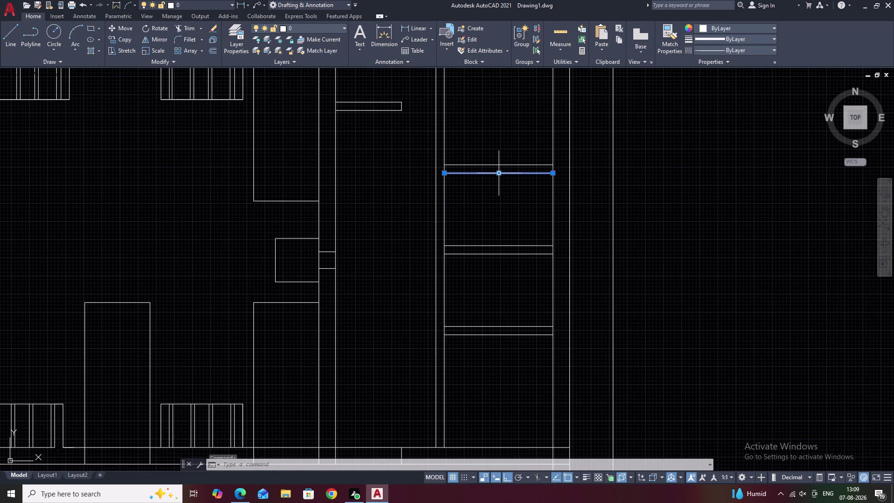
text(E)
key(space)
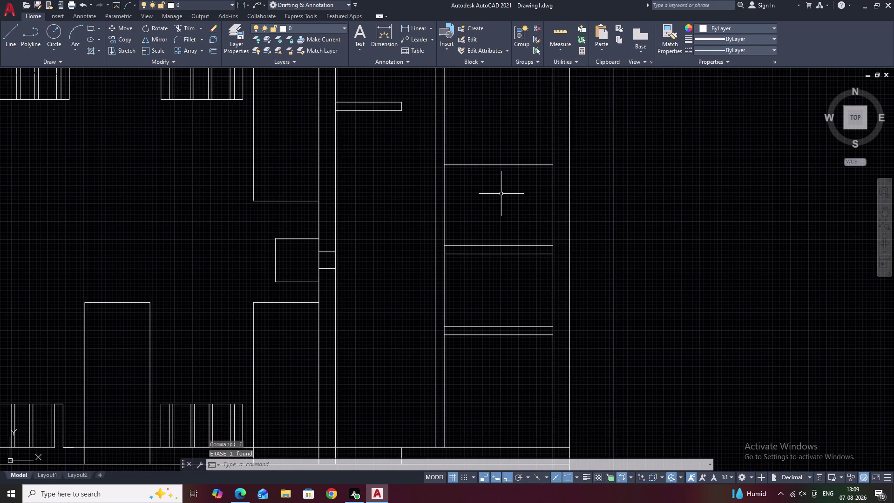
text(O 11)
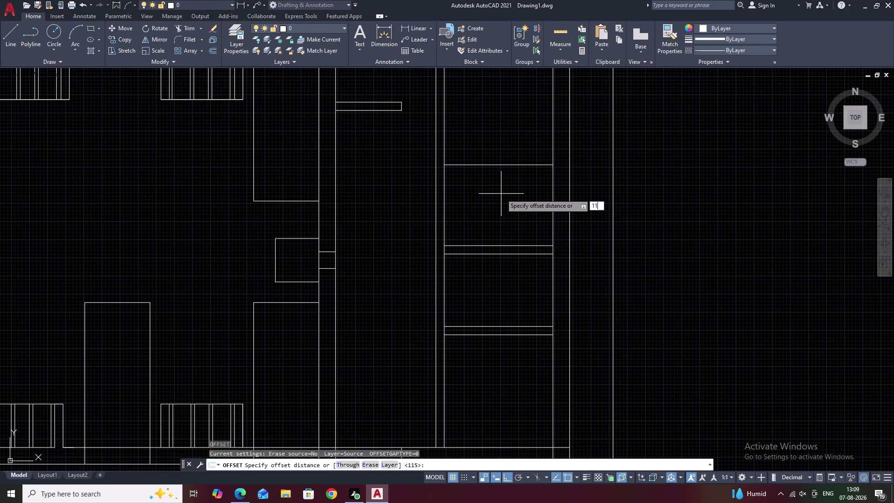
text(2)
key(BackSpace)
key(BackSpace)
text(33)
key(space)
click(488, 166)
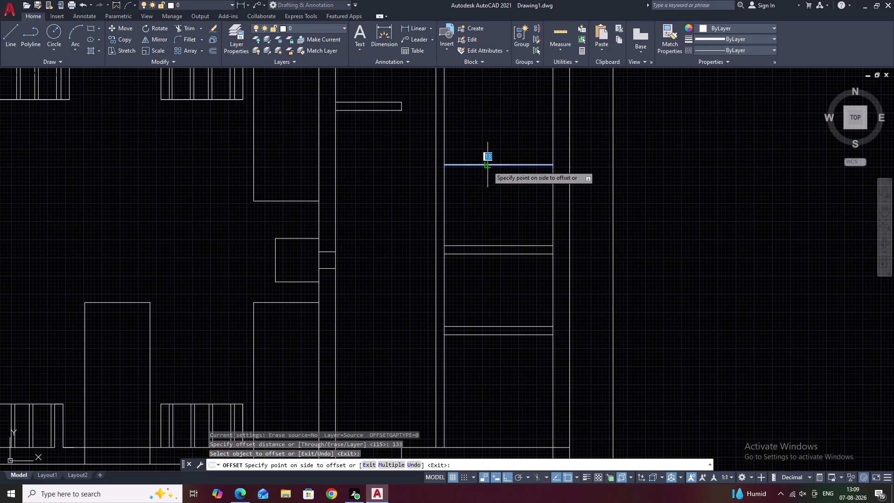
click(487, 175)
key(space)
Offset the middle shelf line by 133 and erase the surplus middle line.
key(space)
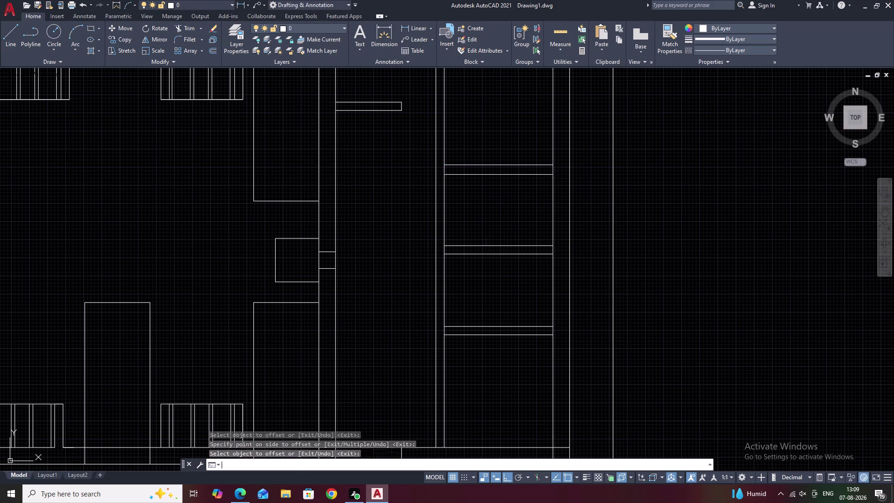
text(133)
key(space)
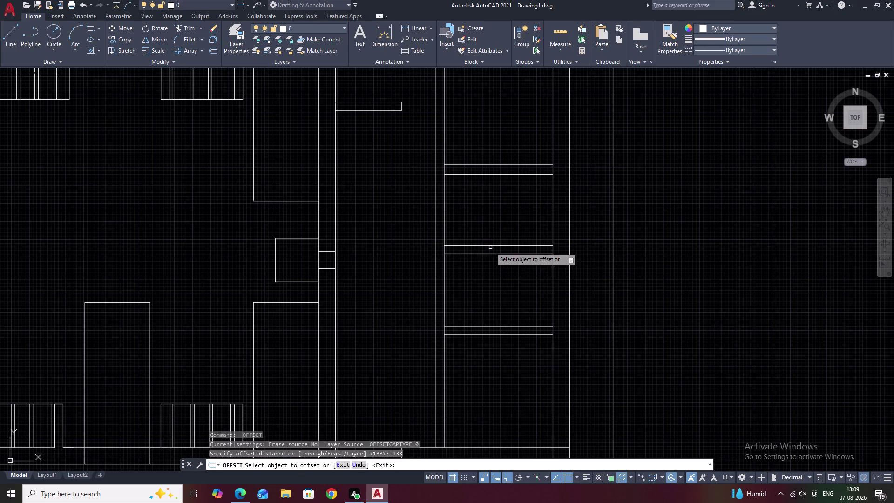
click(491, 245)
click(497, 277)
scroll(up, 3)
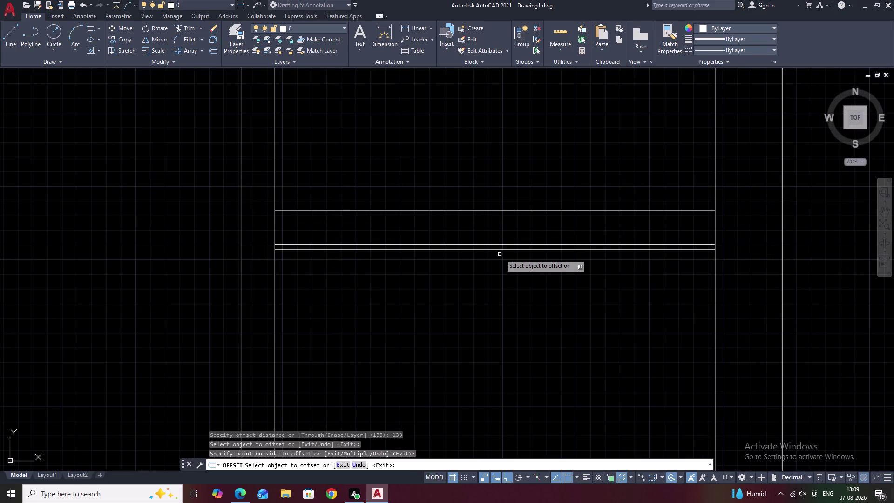
click(497, 244)
key(Escape)
click(497, 244)
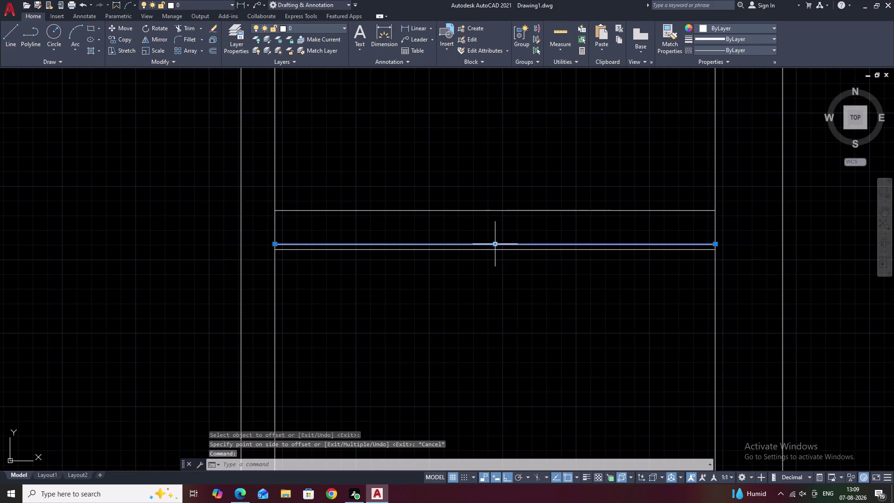
text(E)
key(space)
Offset the lower shelf line by 133 and erase the surplus lower line.
scroll(down, 3)
middle_drag(505, 302, 506, 248)
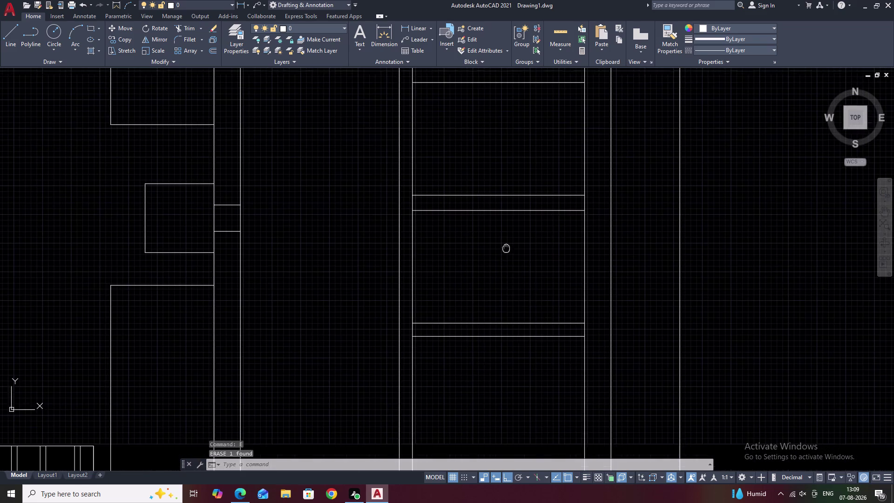
key(space)
key(space)
key(Escape)
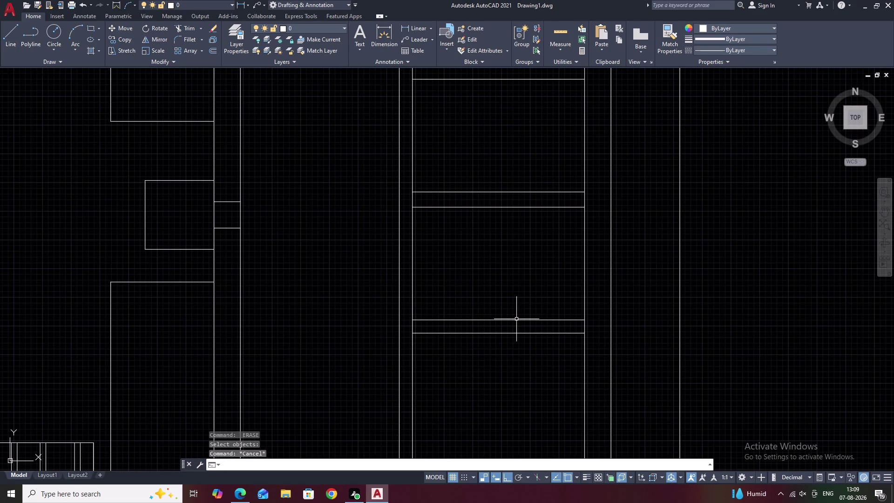
text(O 133)
key(space)
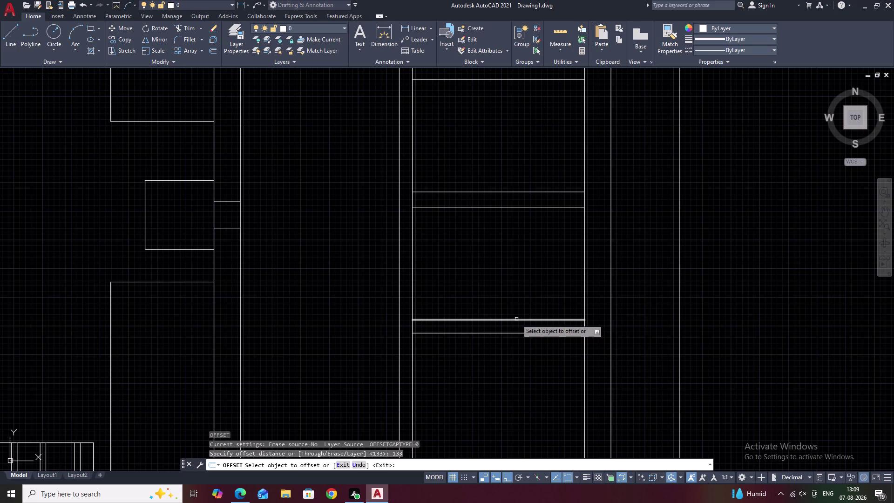
click(511, 320)
click(512, 342)
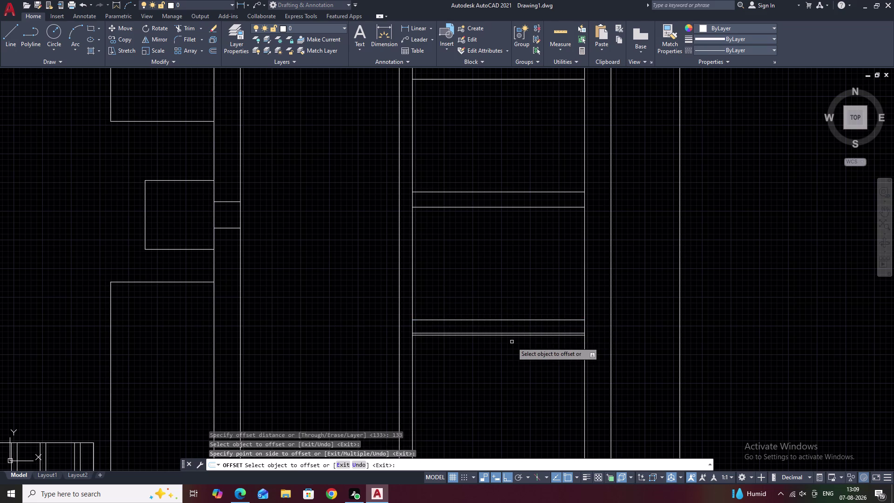
key(Escape)
scroll(up, 3)
click(506, 320)
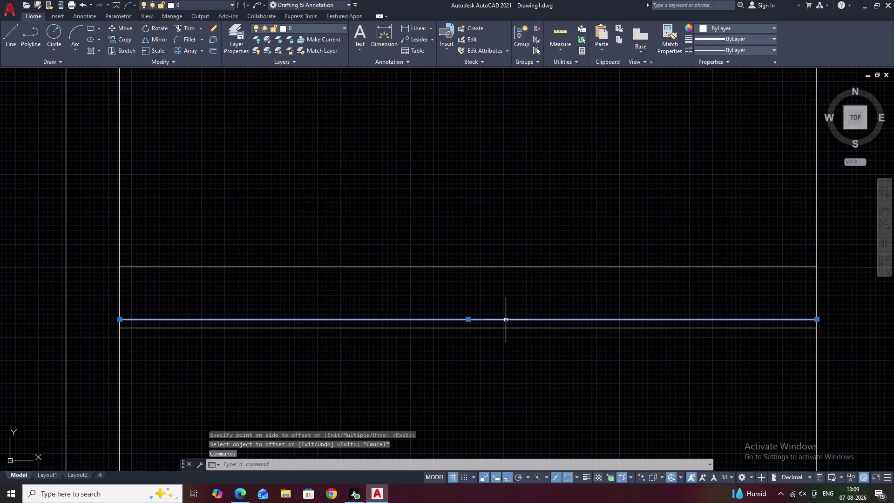
text(E)
key(space)
View the whole right-side room and check the 133 shelf gap with Quick Measure.
scroll(down, 3)
middle_drag(526, 355, 465, 316)
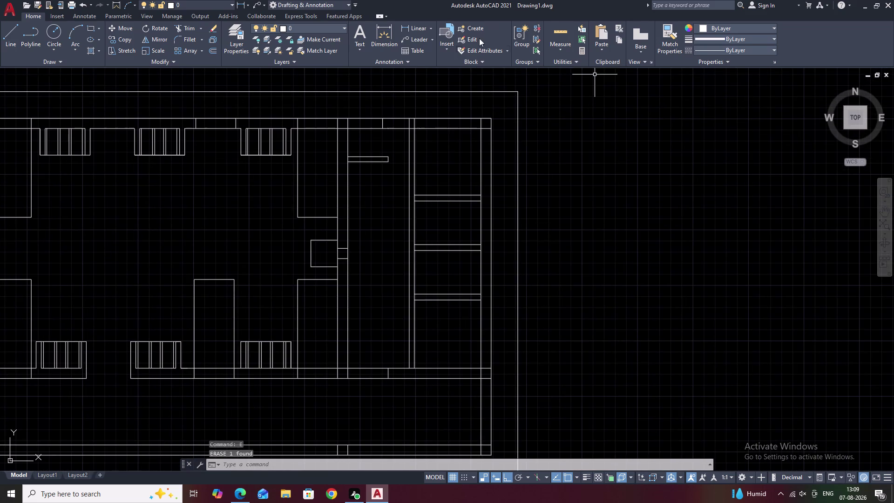
click(568, 31)
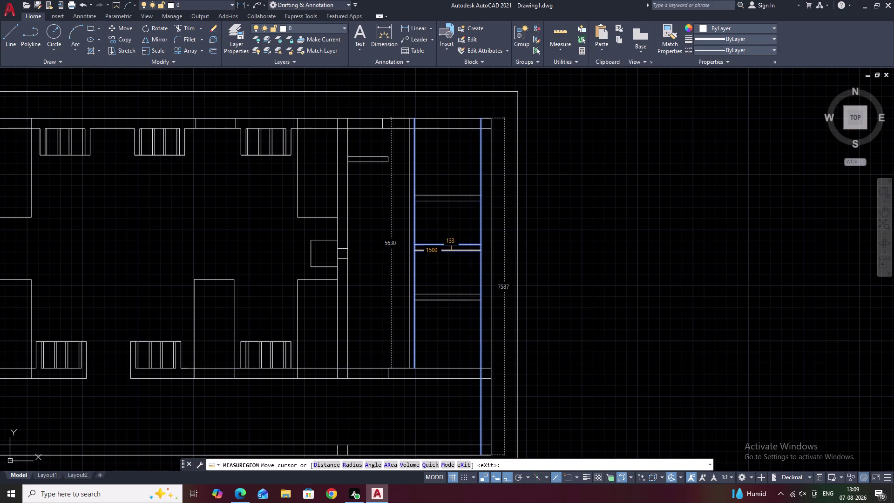
Cancel measuring and undo the recent shelf offset and erase edits.
key(ctrl+z)
key(ctrl+z)
key(ctrl+z)
key(Escape)
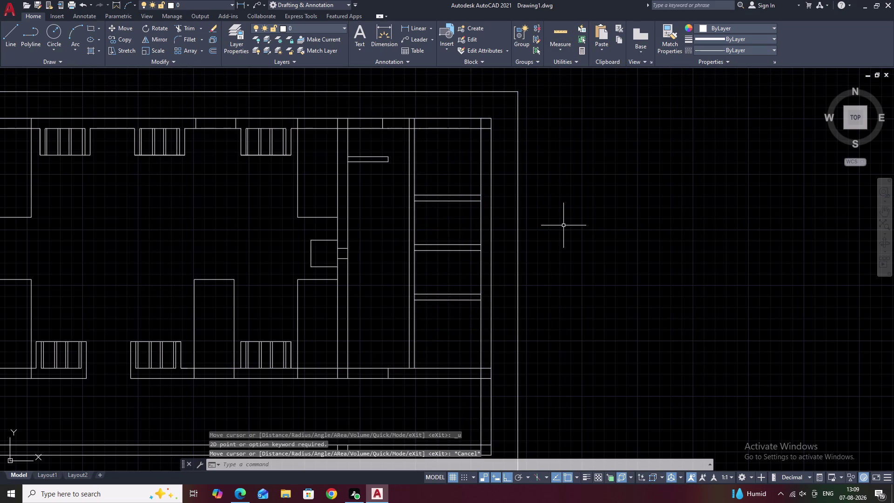
key(ctrl+z)
key(ctrl+z)
key(ctrl+z)
key(ctrl+z)
key(ctrl+z)
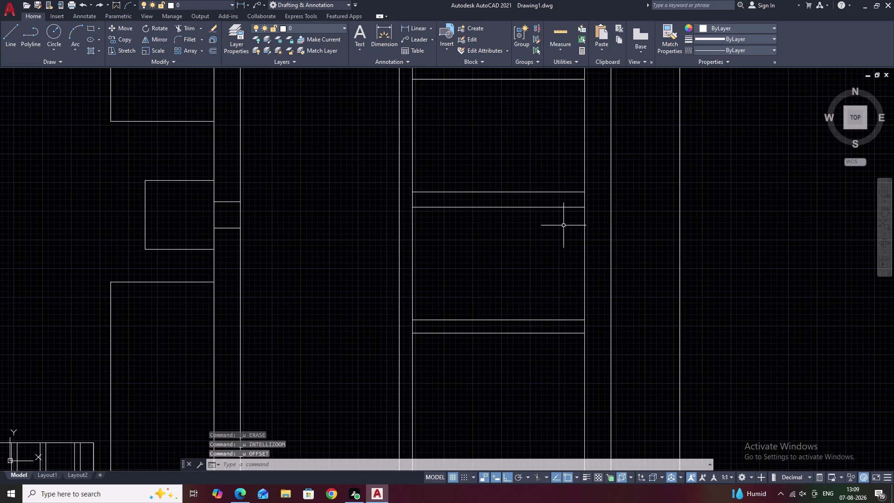
key(ctrl+z)
scroll(down, 3)
middle_drag(552, 234, 535, 267)
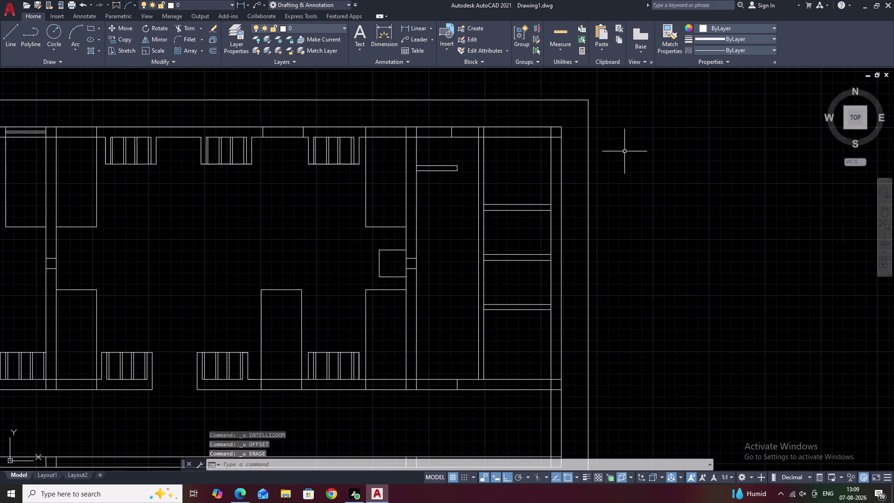
Measure the shelf spacing again, now showing 1500 by 1000.
click(607, 34)
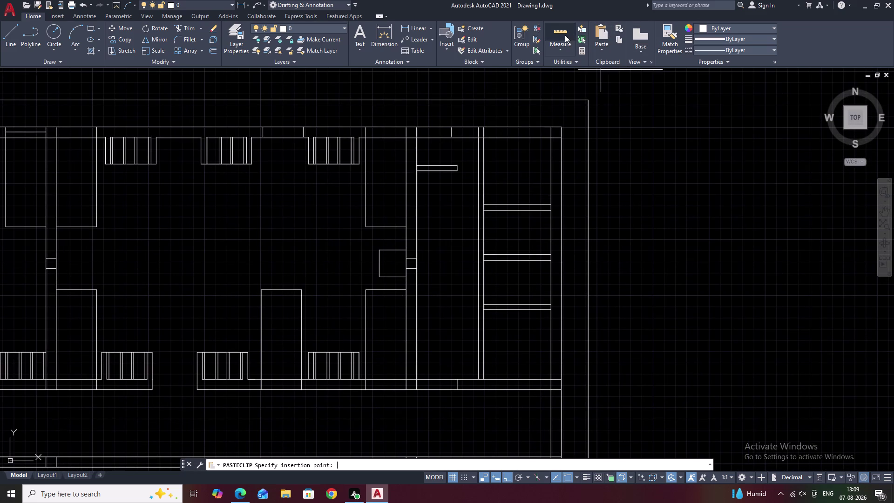
click(565, 35)
click(560, 41)
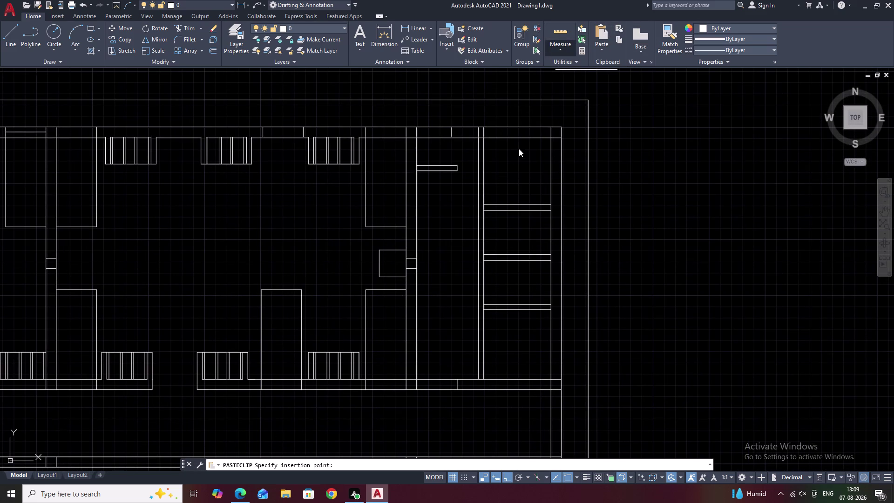
click(567, 68)
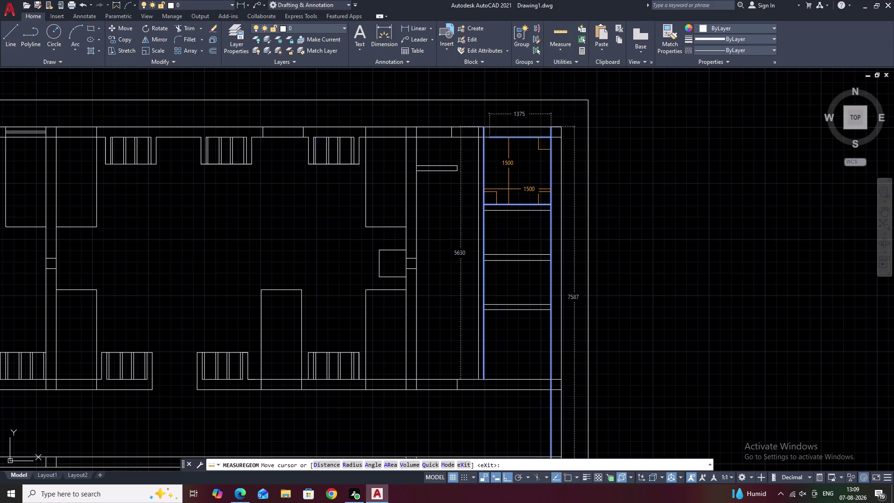
key(Escape)
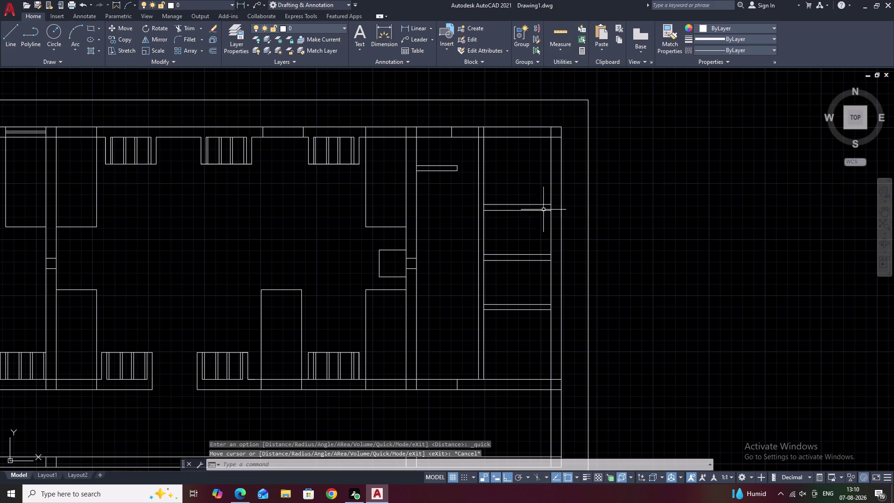
Undo the remaining group, paste, erase and offset edits on the shelf lines.
key(ctrl+z)
key(ctrl+z)
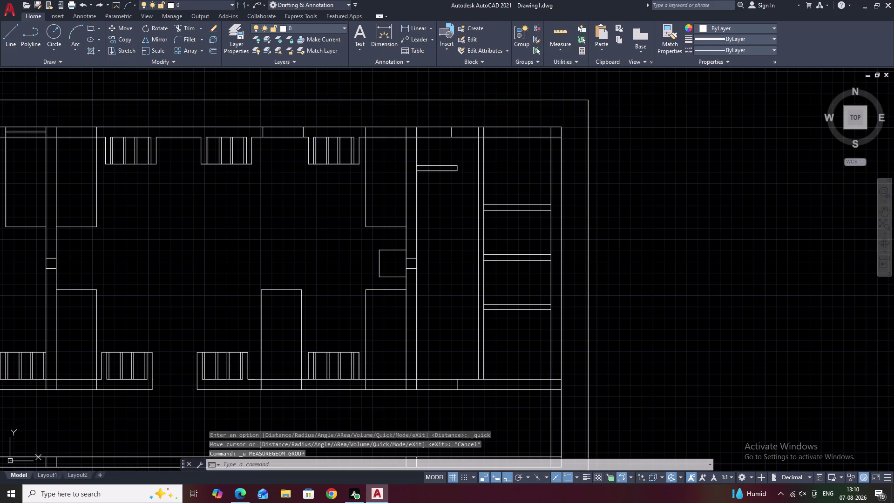
key(Escape)
key(Escape)
key(ctrl+z)
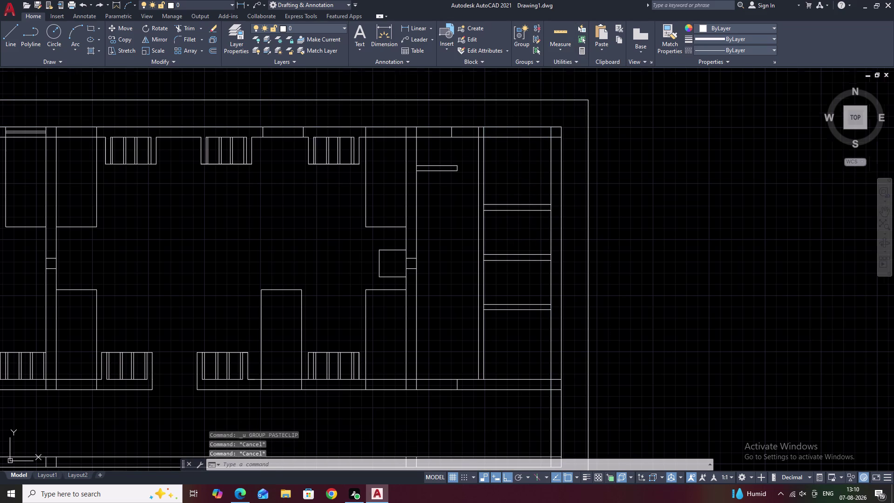
key(ctrl+z)
key(ctrl+z)
key(ctrl+z)
scroll(down, 3)
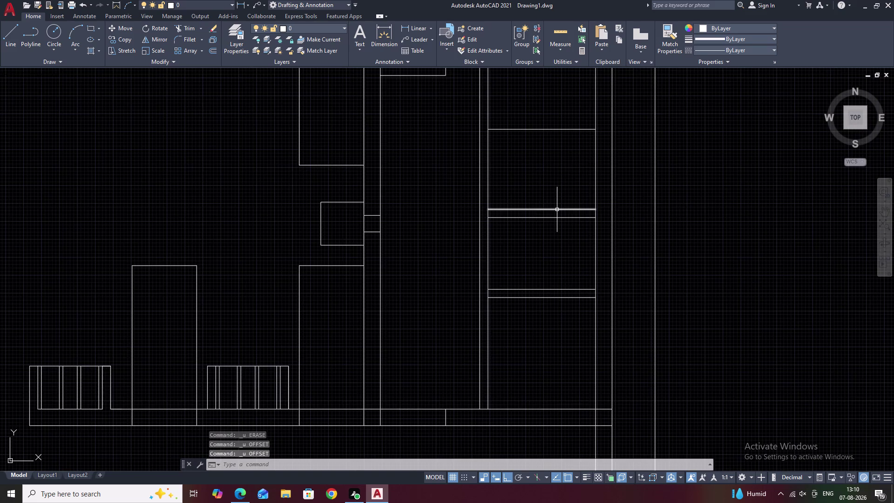
key(ctrl+z)
key(ctrl+z)
key(ctrl+z)
key(ctrl+z)
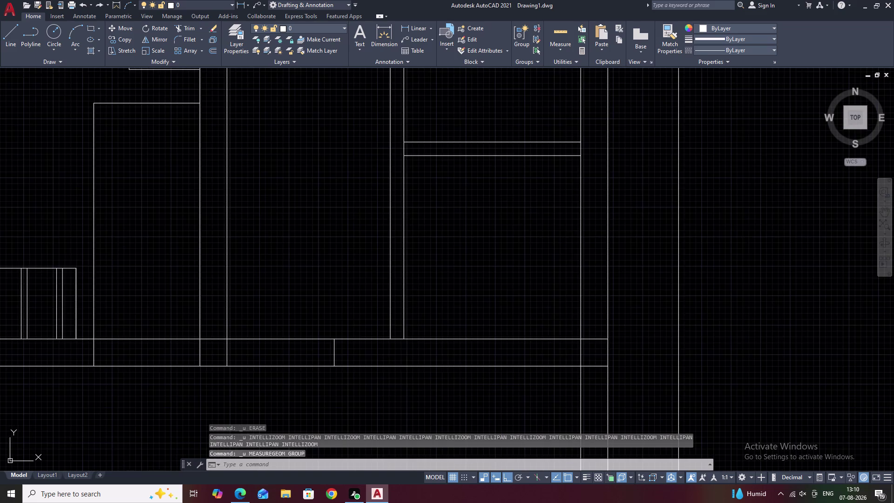
scroll(down, 3)
middle_drag(501, 220, 506, 249)
scroll(up, 3)
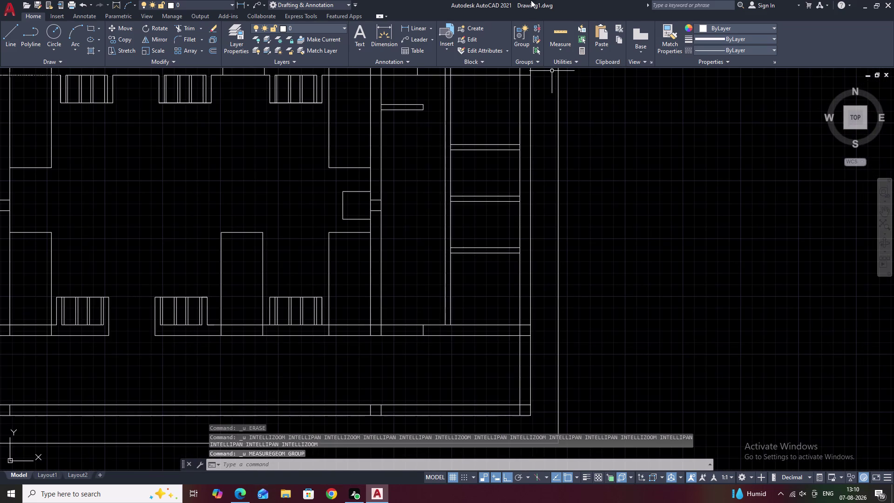
middle_drag(500, 93, 498, 144)
click(564, 32)
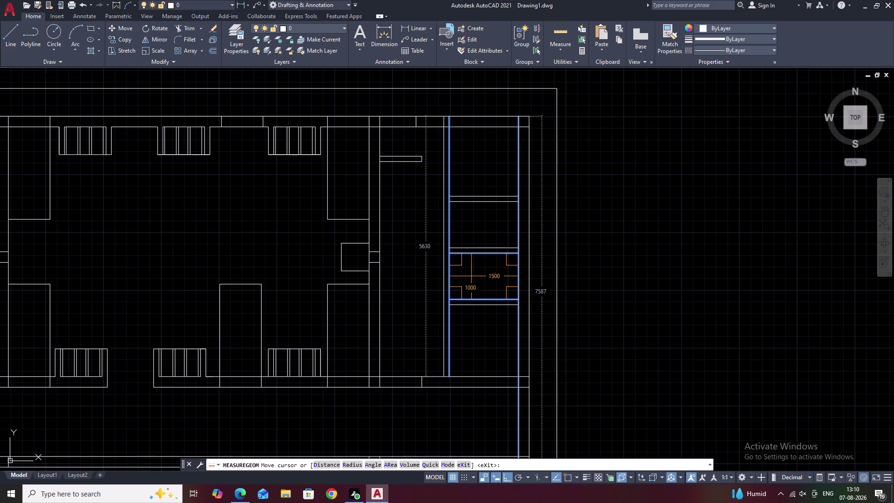
key(Escape)
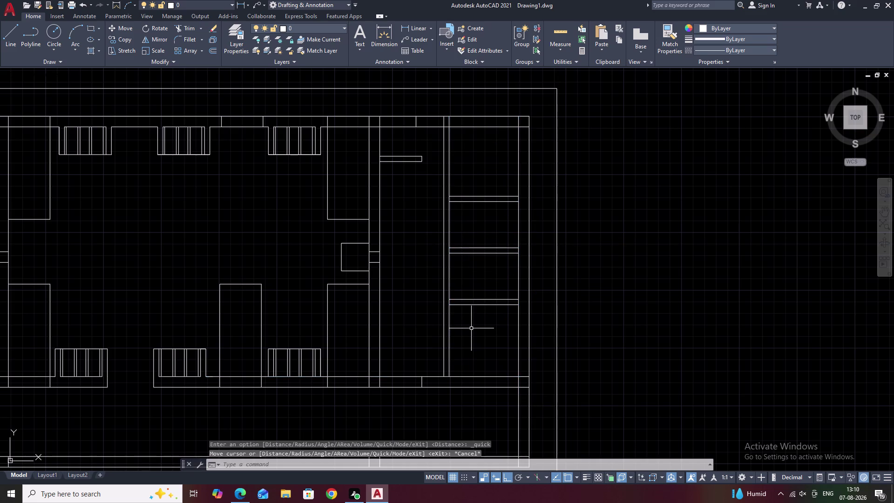
scroll(down, 3)
middle_drag(471, 329, 483, 292)
scroll(up, 3)
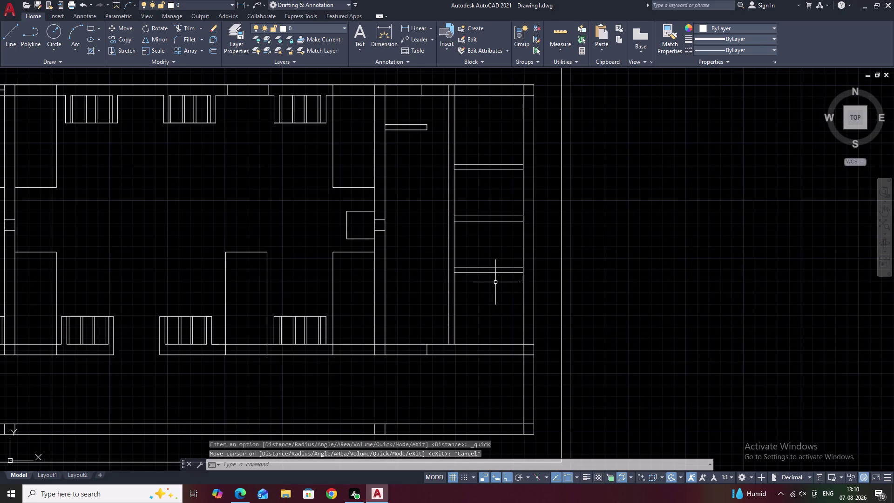
middle_drag(496, 282, 504, 216)
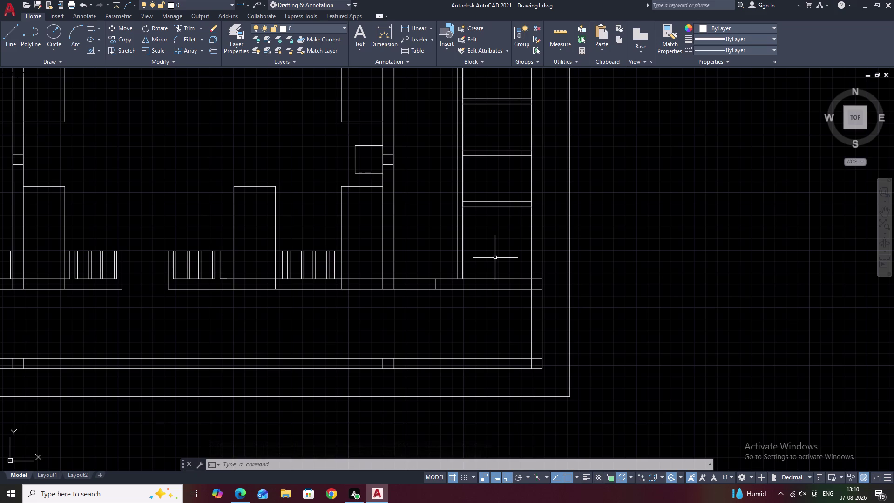
scroll(down, 3)
middle_drag(504, 255, 502, 259)
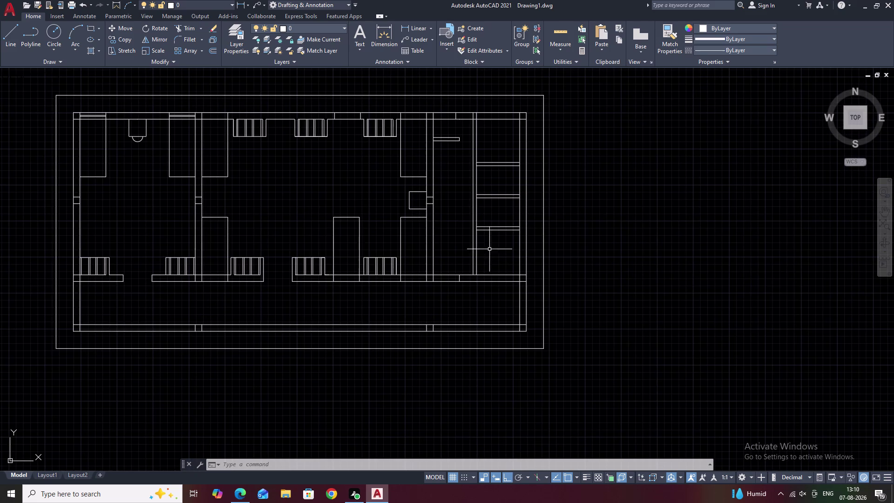
key(Escape)
scroll(up, 3)
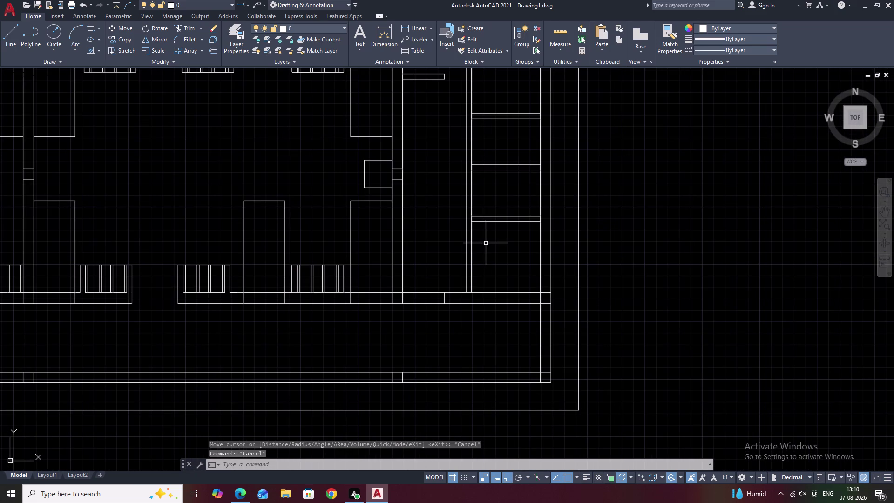
middle_drag(491, 242, 477, 240)
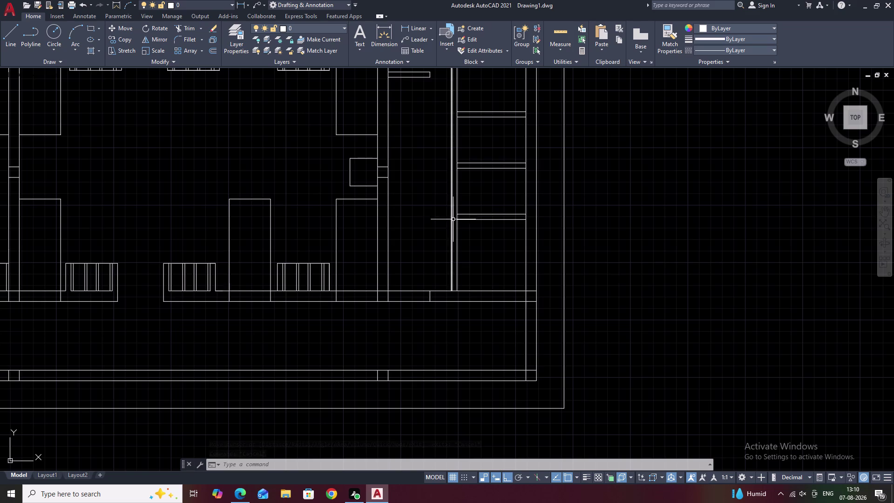
Fillet the long vertical line to the lowest shelf line at a sharp corner.
text(F)
key(space)
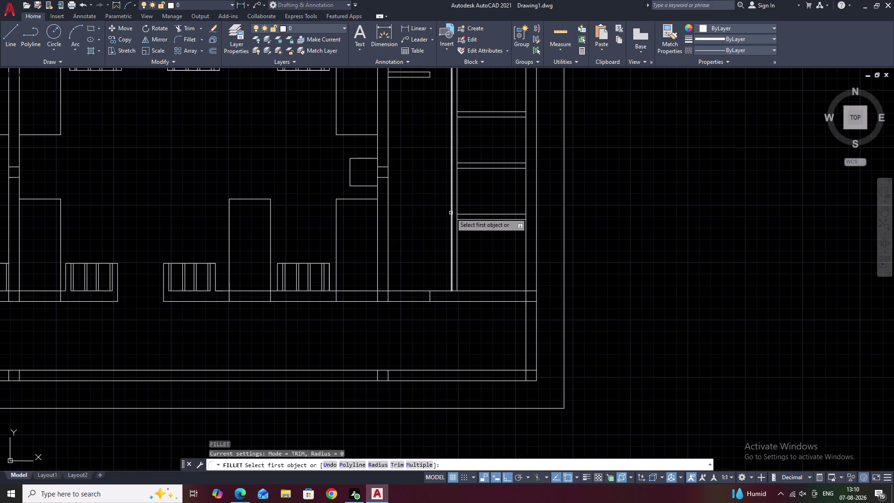
click(451, 214)
double_click(471, 220)
key(Escape)
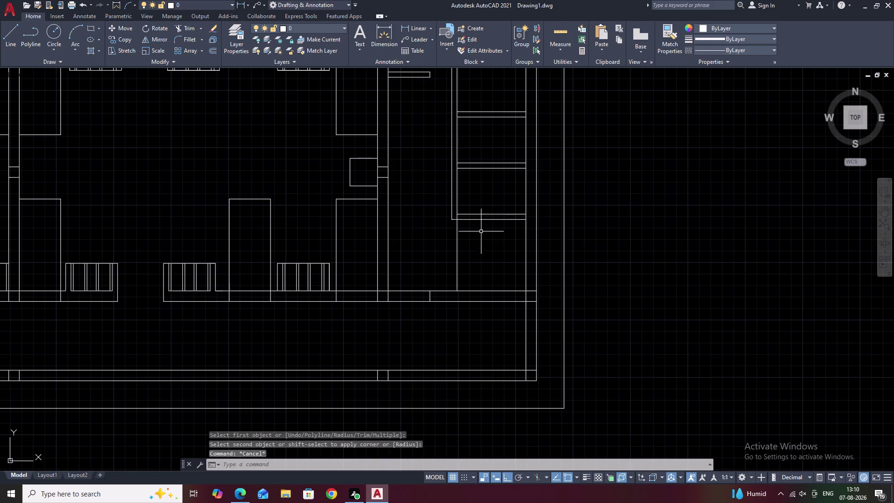
Trim away the vertical line segment below the lowest shelf with a fence.
text(TRT)
key(space)
drag(479, 238, 440, 249)
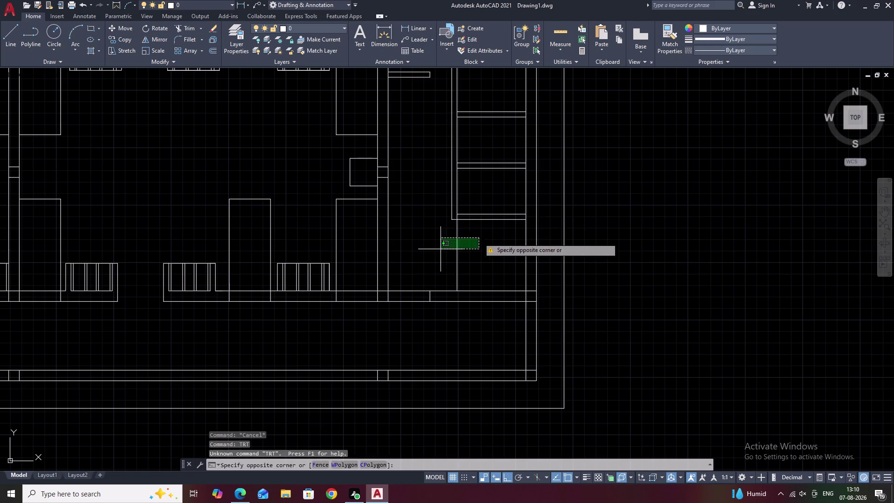
key(Escape)
text(TR)
key(space)
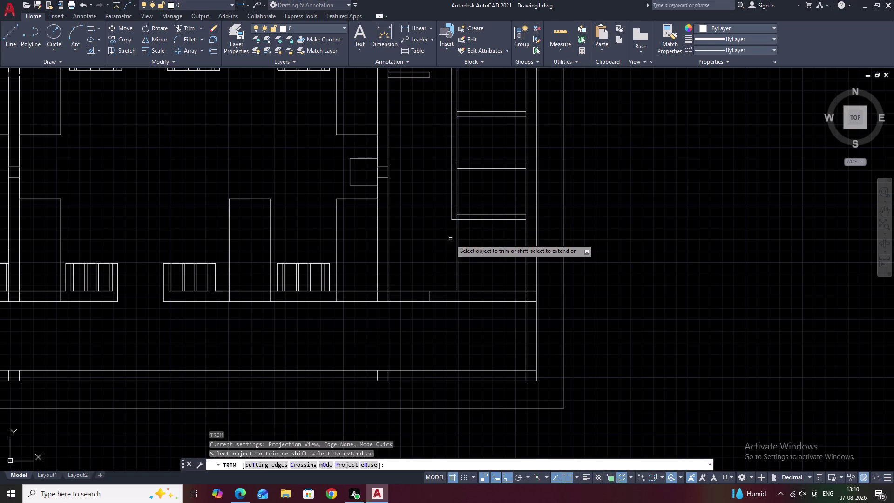
drag(470, 239, 441, 253)
scroll(down, 3)
middle_drag(441, 250, 425, 229)
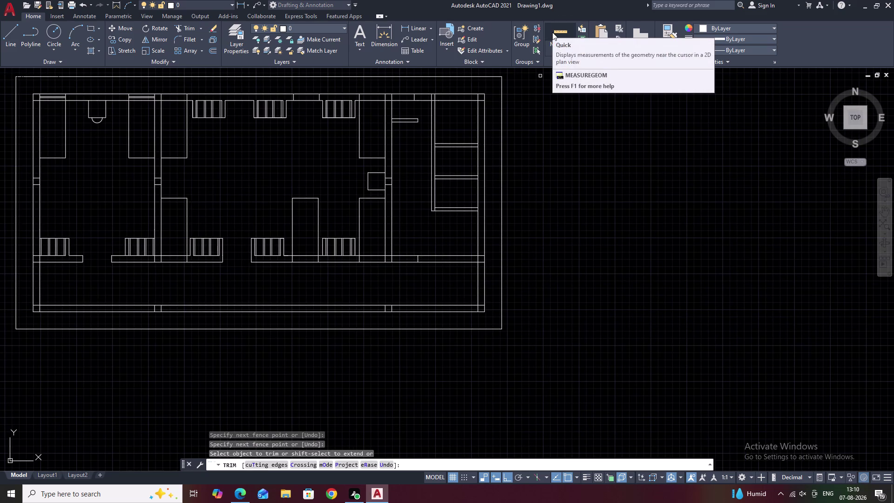
middle_drag(559, 182, 568, 172)
click(572, 30)
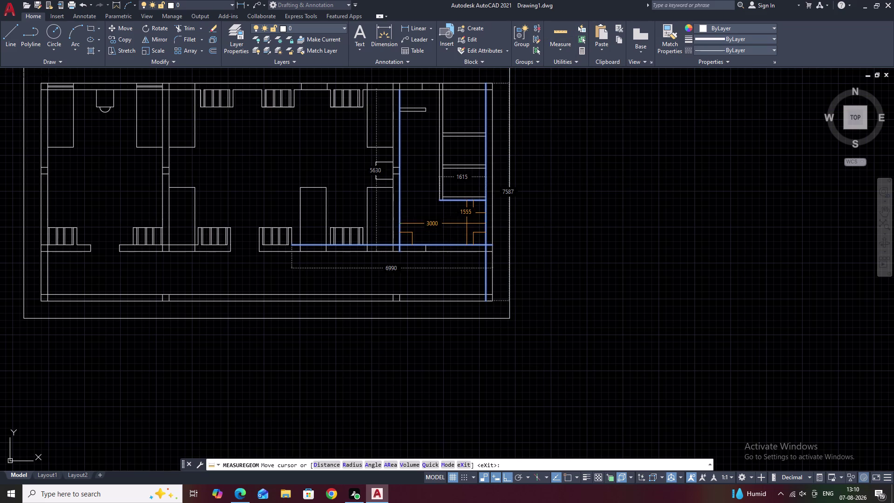
key(Escape)
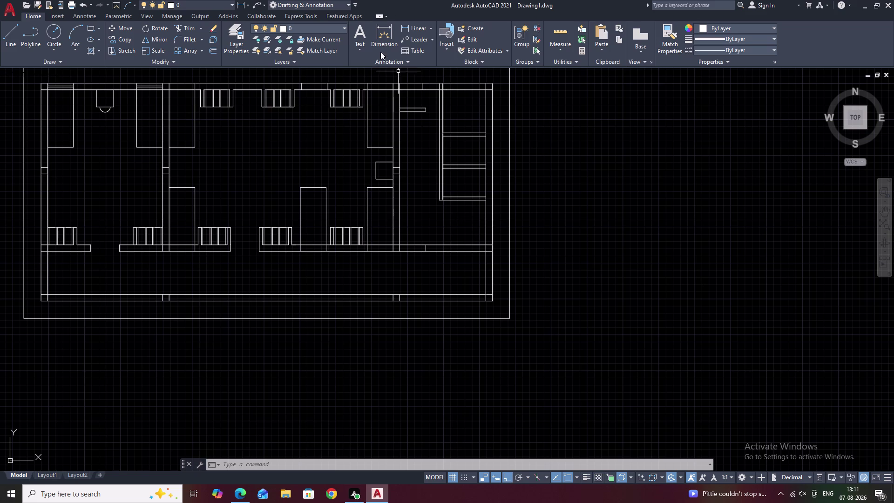
middle_drag(443, 211, 483, 224)
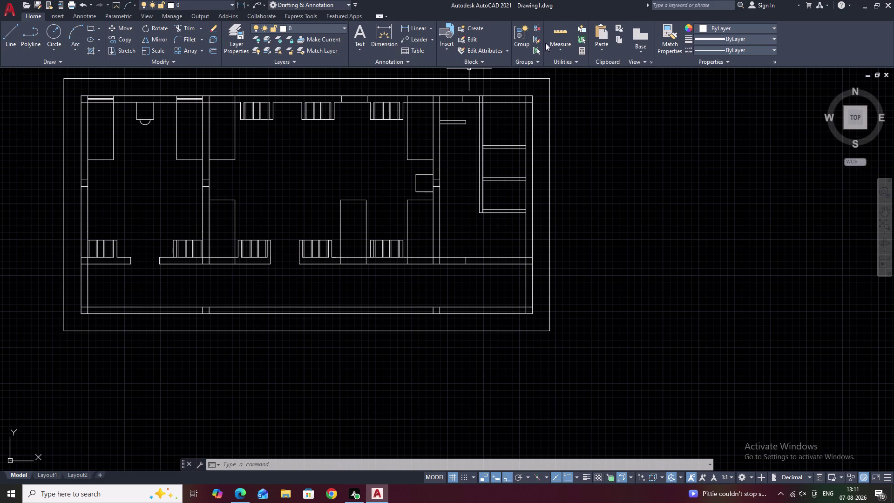
click(560, 30)
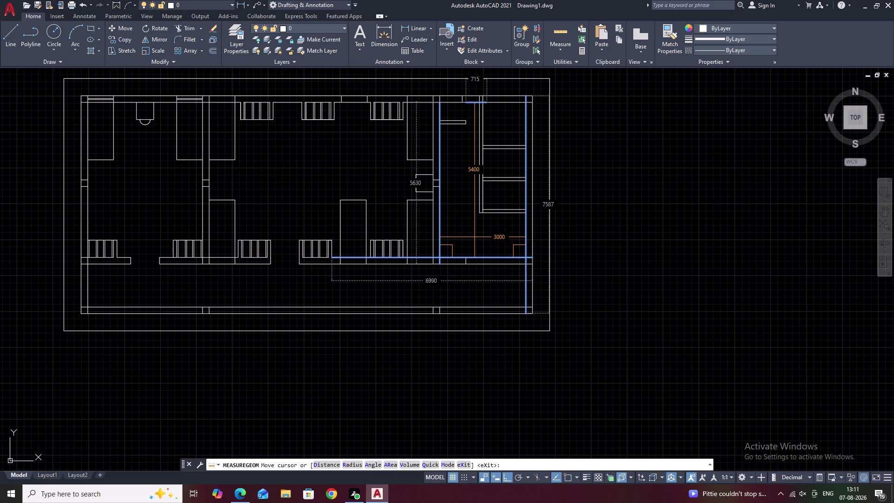
key(Escape)
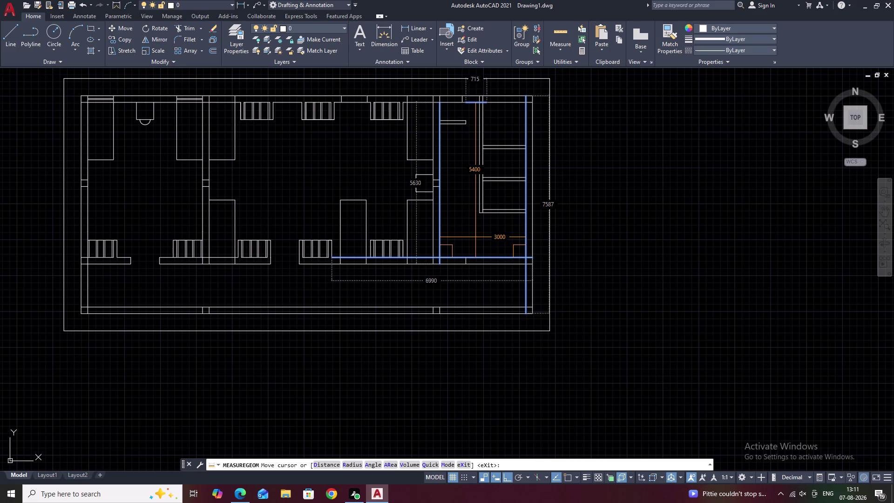
middle_drag(477, 235, 520, 238)
scroll(up, 3)
scroll(down, 3)
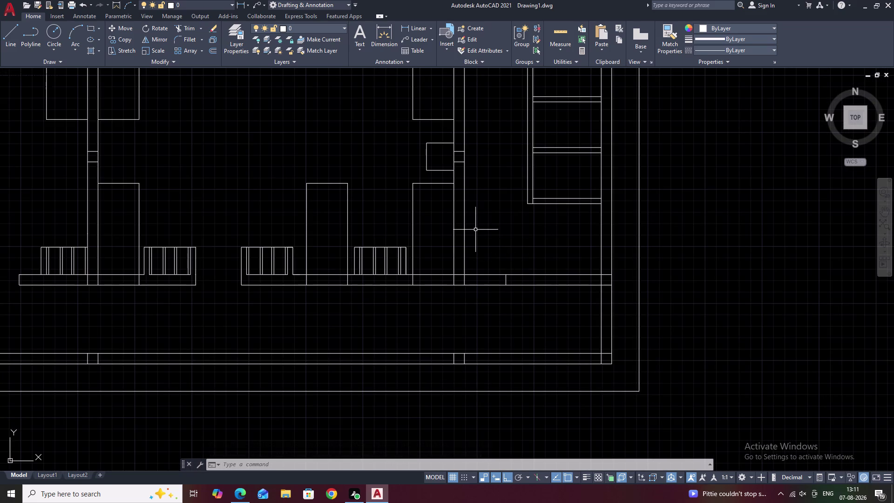
scroll(down, 3)
middle_drag(479, 240, 503, 247)
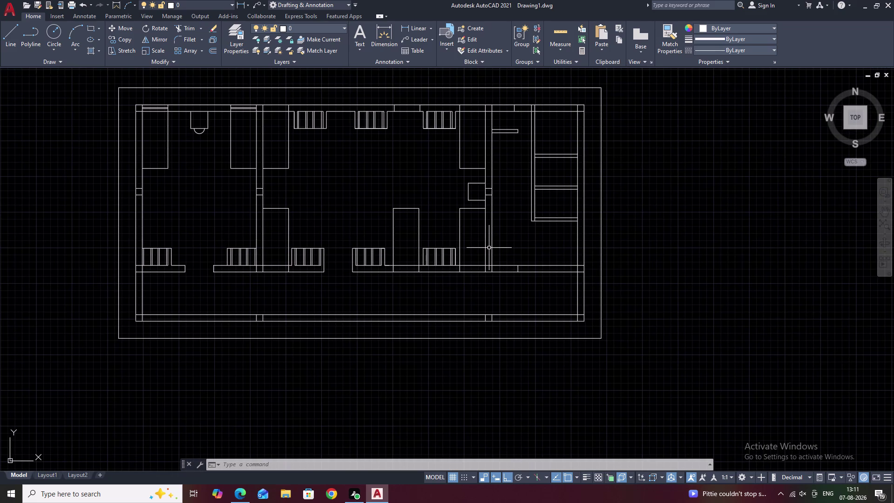
middle_drag(499, 249, 538, 255)
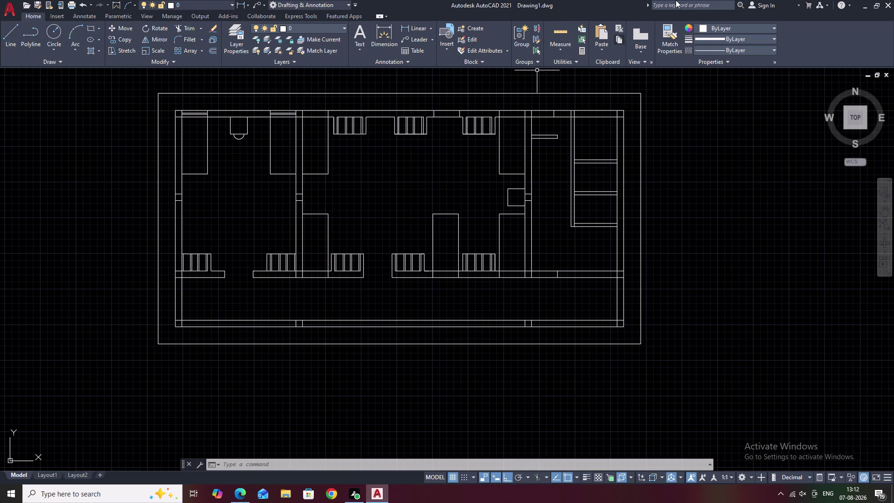
scroll(up, 3)
middle_drag(563, 212, 586, 179)
scroll(down, 3)
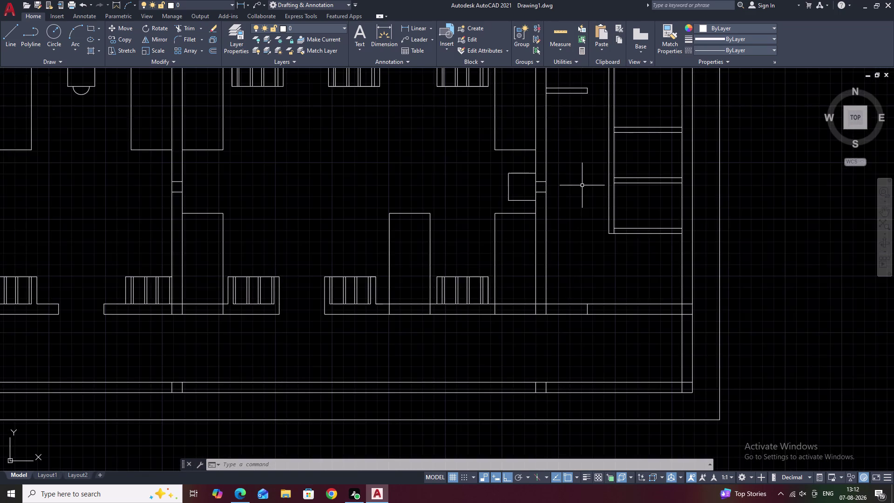